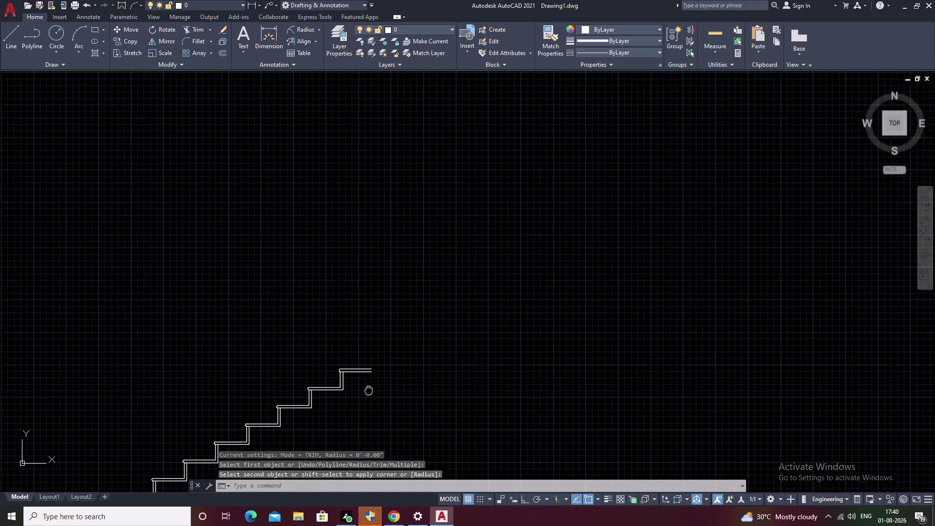
Cancel the unfinished fillet and bring the lower stair steps into view.
middle_drag(375, 376, 389, 348)
key(Escape)
scroll(down, 3)
middle_drag(177, 364, 292, 324)
scroll(up, 3)
scroll(up, 3)
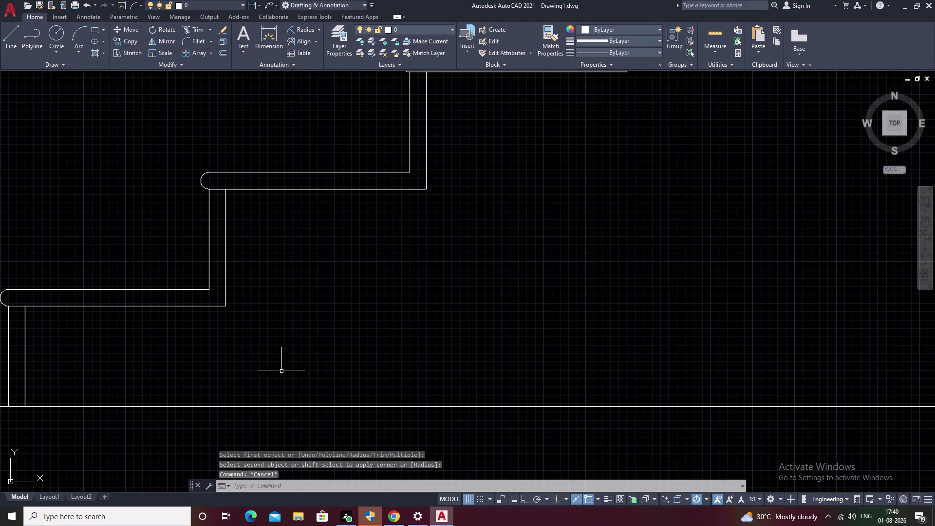
Extend the first step's inner riser line with EXTEND (EX).
text(EX)
key(space)
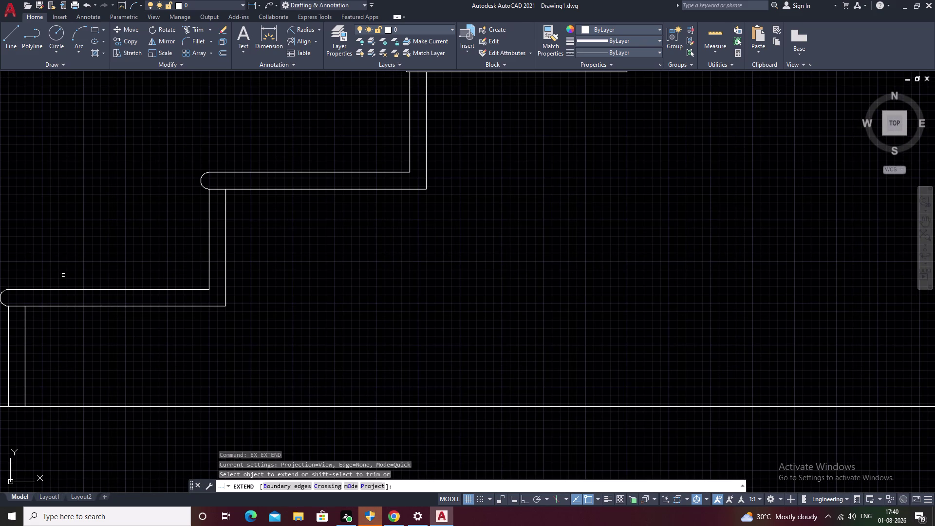
click(207, 252)
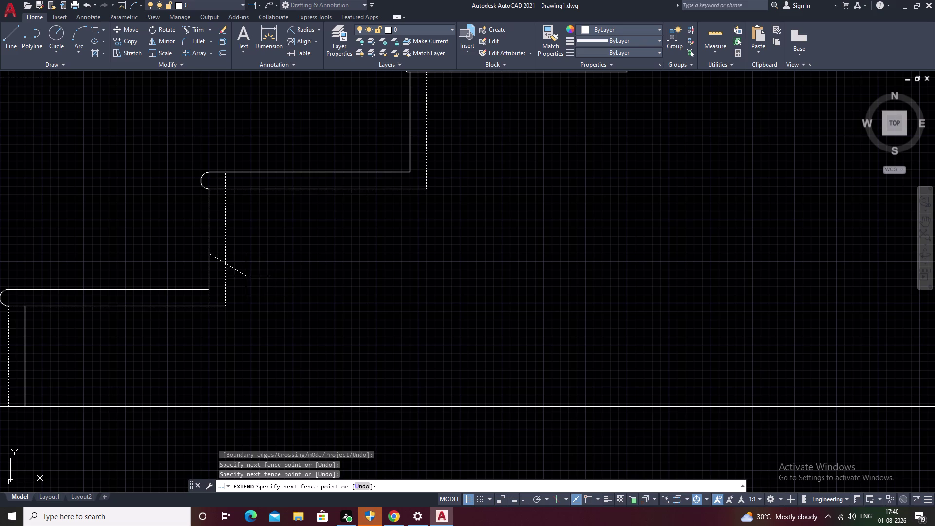
key(Escape)
text(EX)
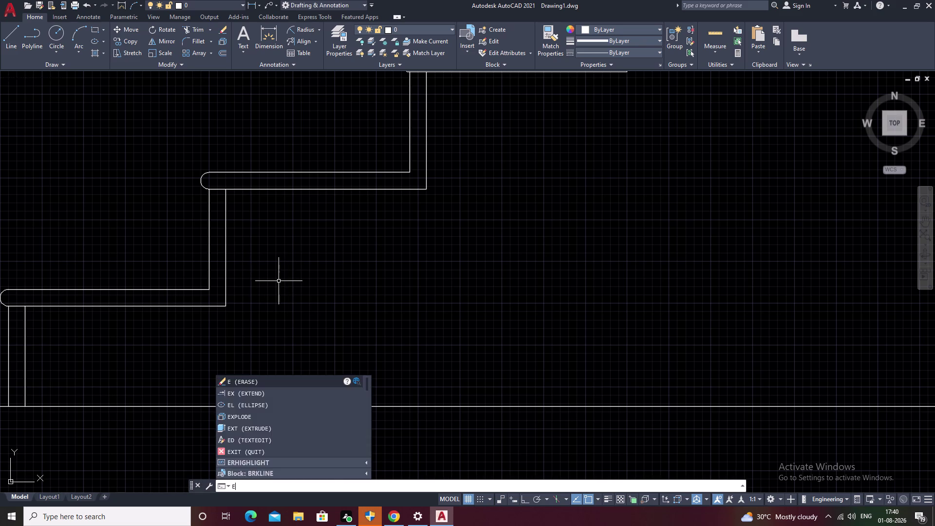
key(space)
click(209, 253)
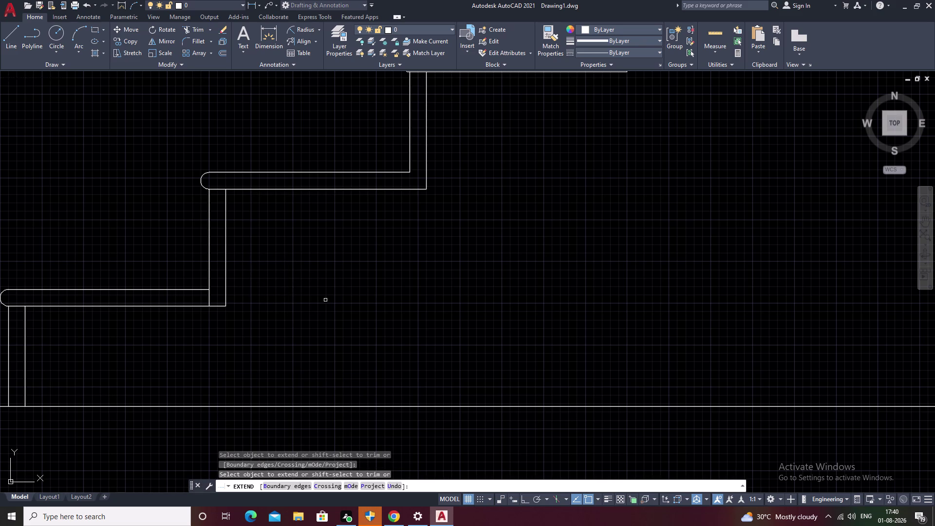
Extend the inner riser and tread lines of the next steps up the flight.
middle_drag(330, 299, 214, 388)
middle_drag(312, 274, 258, 369)
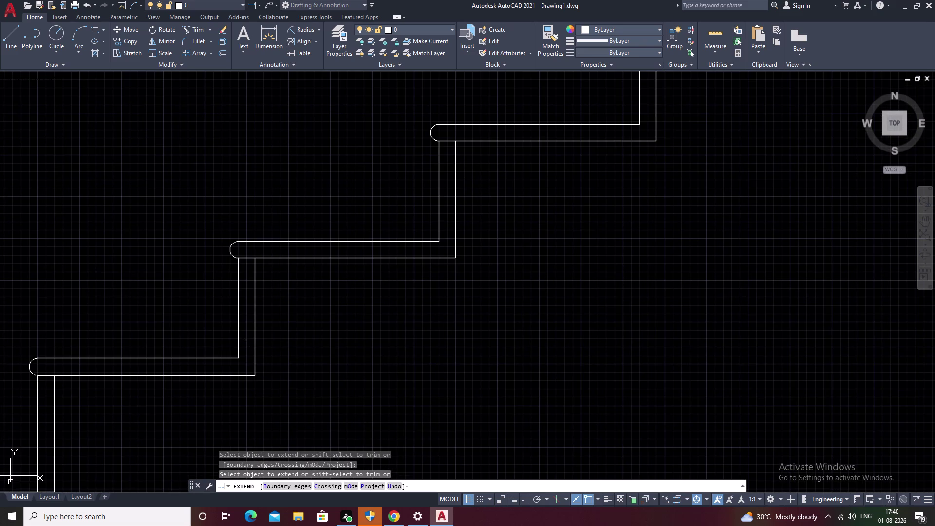
click(238, 342)
middle_drag(370, 330, 292, 403)
click(359, 288)
middle_drag(423, 322, 245, 475)
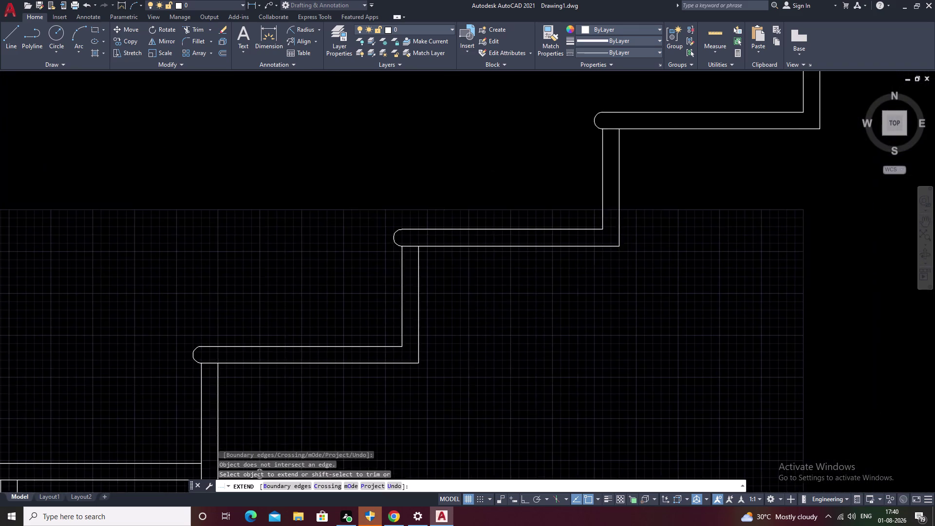
middle_drag(244, 476, 238, 477)
click(376, 336)
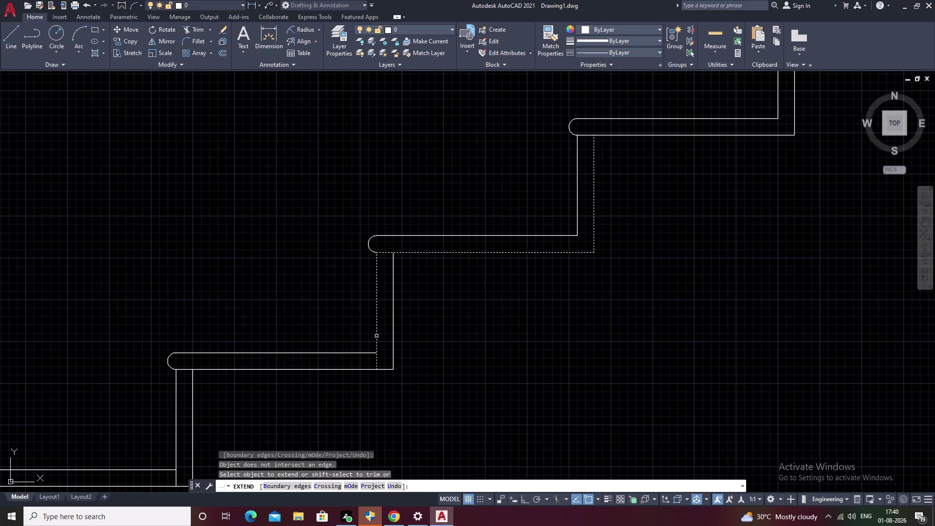
middle_drag(415, 358, 22, 525)
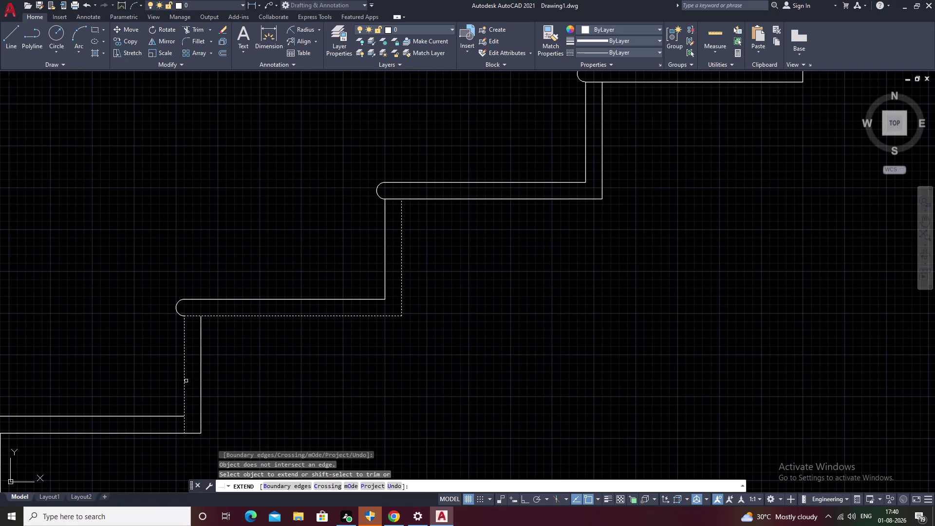
double_click(184, 382)
middle_drag(305, 433, 163, 498)
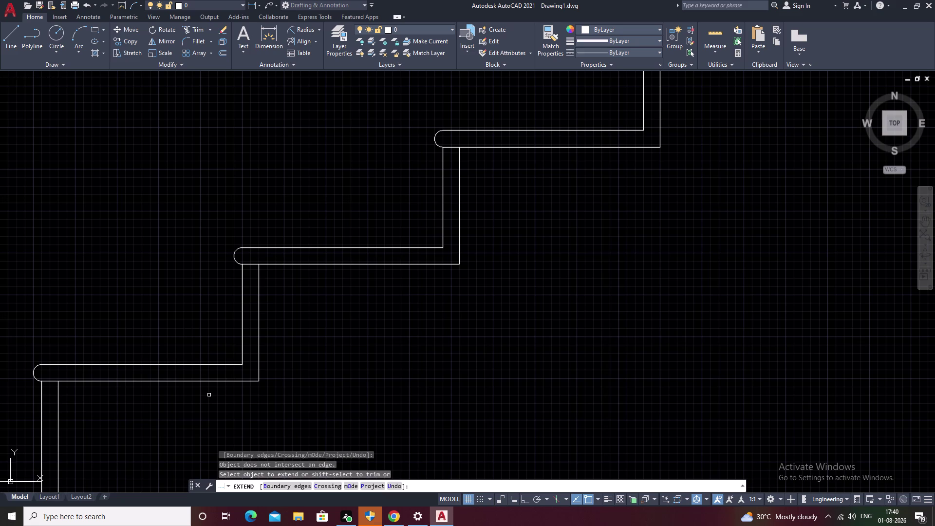
double_click(242, 343)
Extend the remaining inner step lines through to the top step.
middle_drag(284, 377, 121, 481)
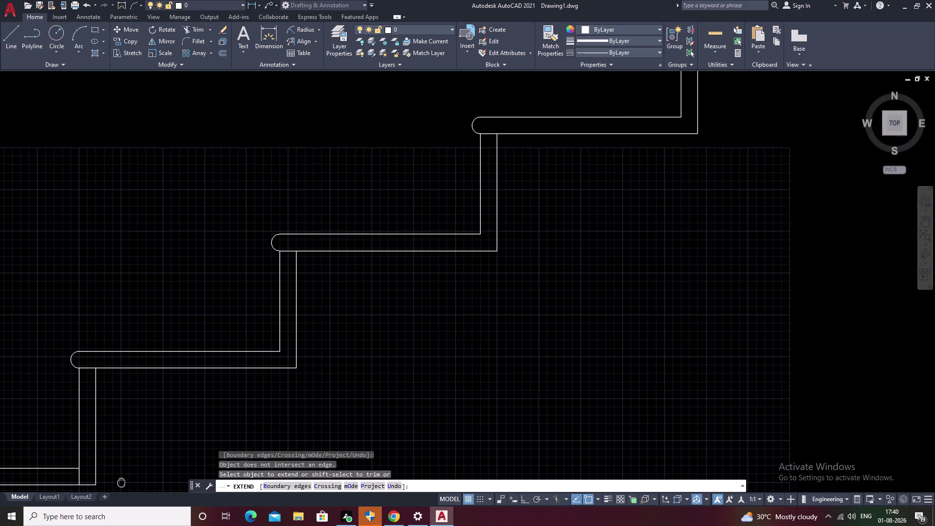
middle_drag(121, 481, 121, 481)
click(280, 320)
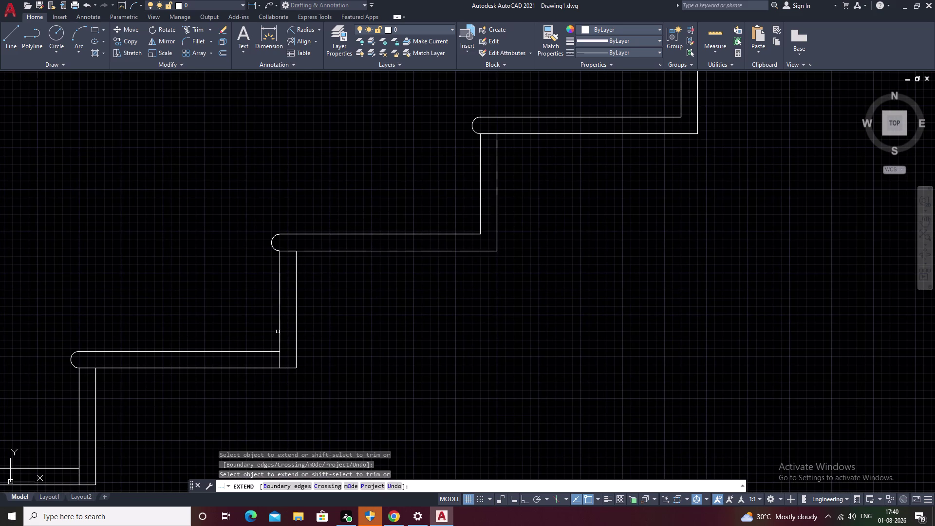
middle_drag(316, 356, 0, 524)
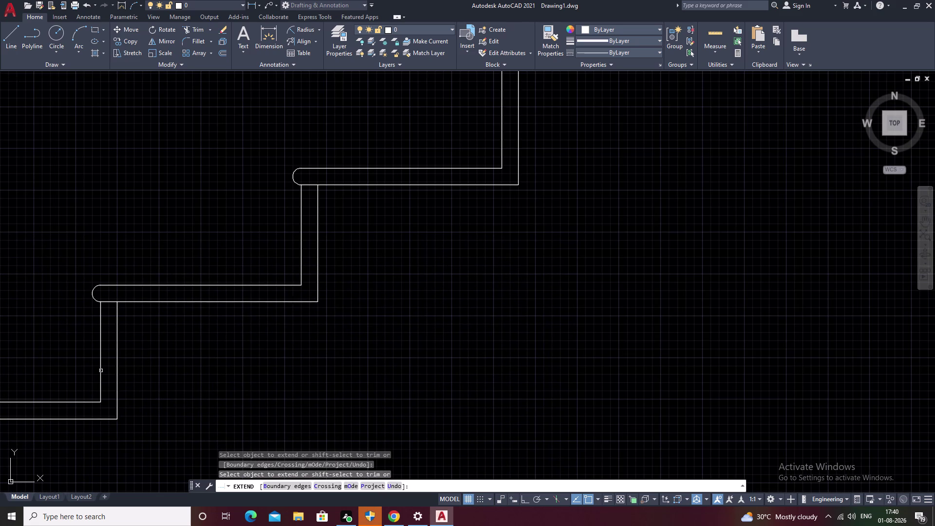
click(99, 373)
middle_drag(274, 407, 190, 448)
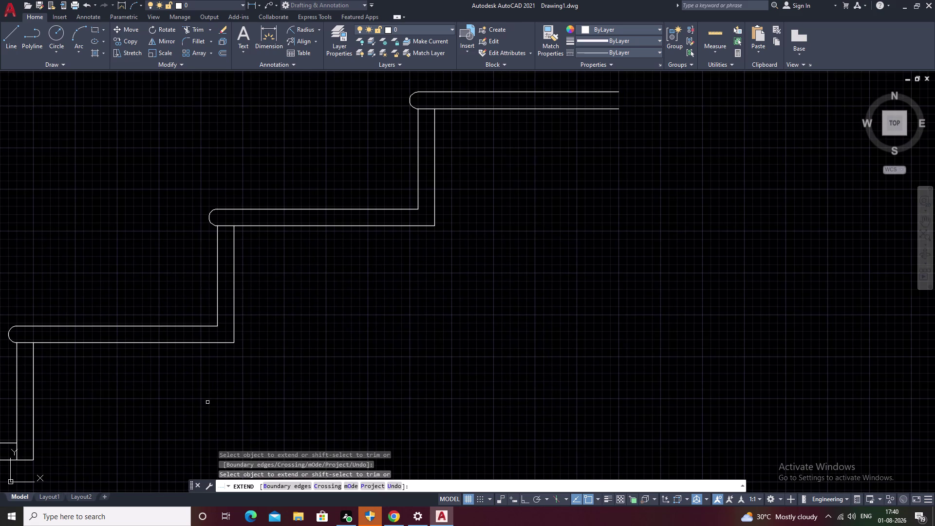
click(217, 308)
middle_drag(268, 374, 152, 457)
scroll(down, 3)
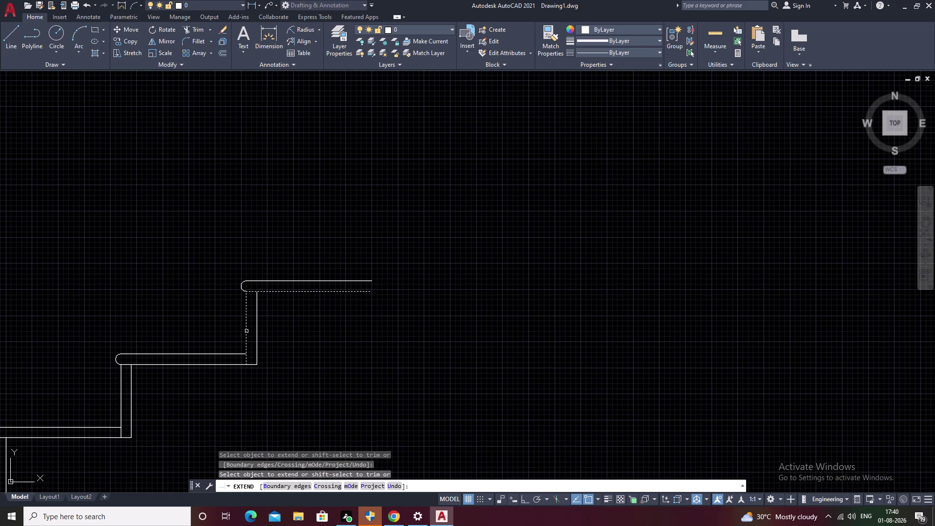
click(247, 331)
middle_drag(287, 375, 278, 383)
scroll(down, 3)
scroll(down, 3)
middle_drag(278, 384, 187, 416)
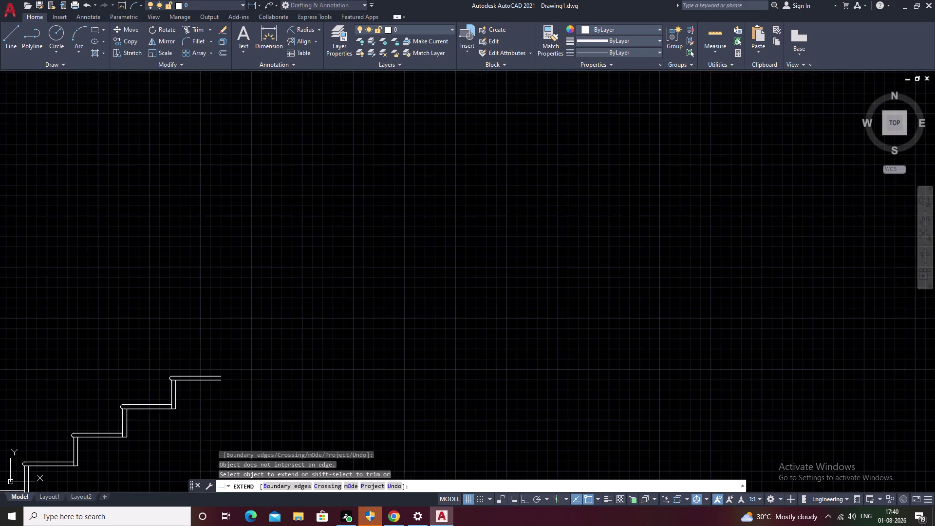
scroll(down, 3)
Pan and zoom to bring the whole stair plan into view.
scroll(down, 3)
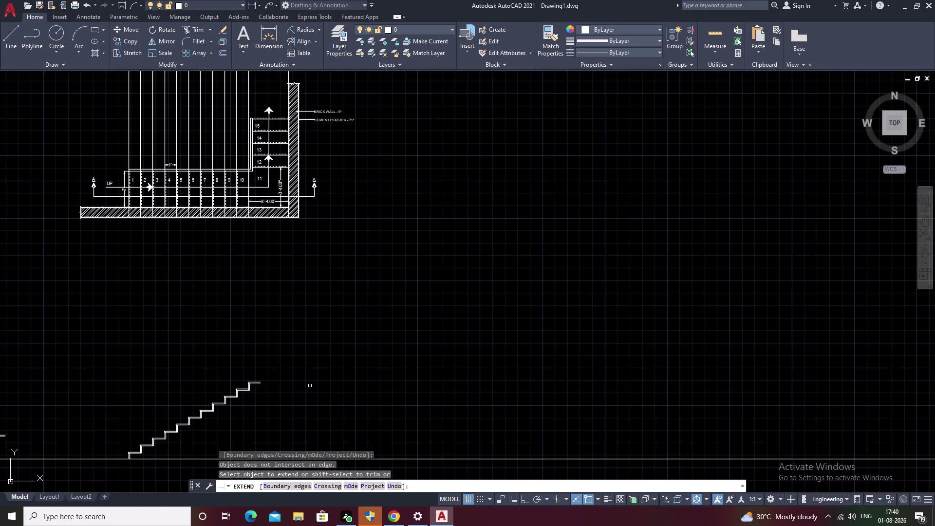
middle_drag(297, 387, 222, 410)
scroll(up, 3)
middle_drag(150, 369, 235, 420)
scroll(down, 3)
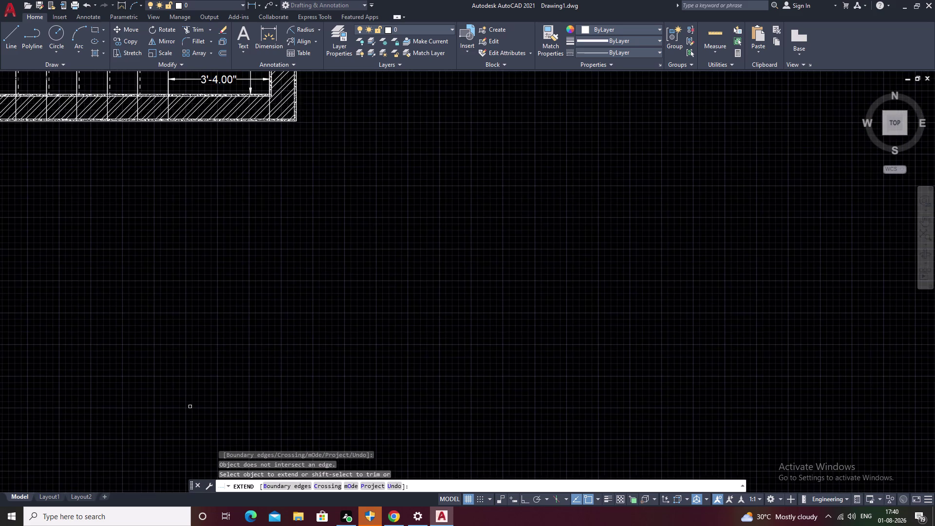
scroll(down, 3)
middle_drag(184, 359, 178, 426)
scroll(up, 3)
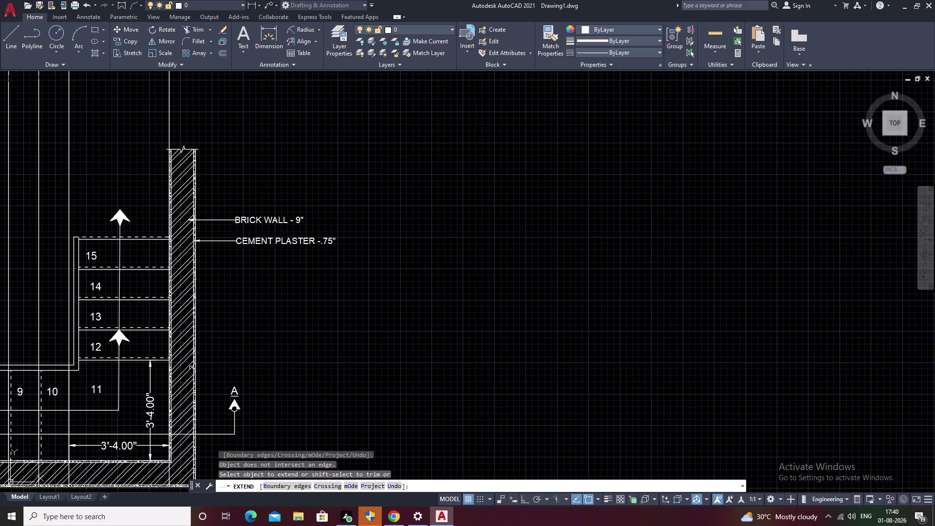
middle_drag(320, 395, 375, 387)
scroll(down, 3)
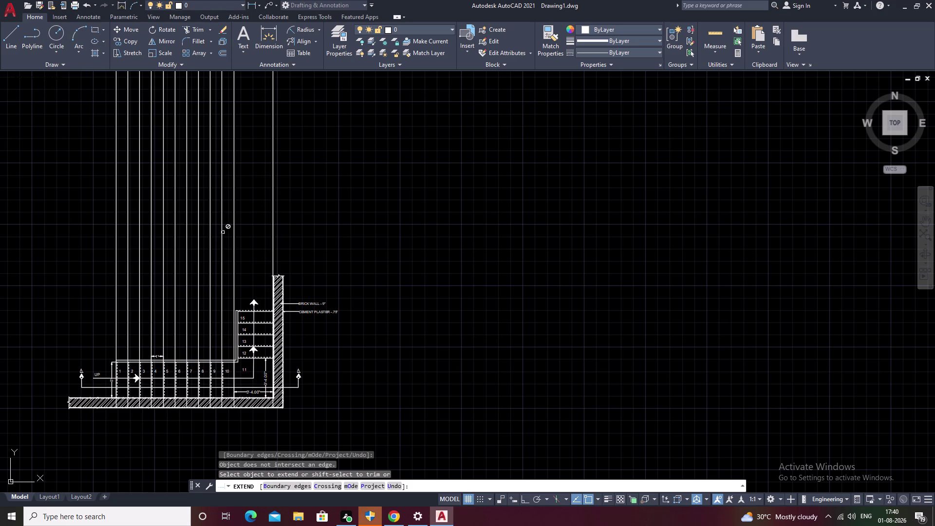
Erase the ten overlong vertical lines above the lower flight's treads.
drag(223, 232, 94, 231)
key(Escape)
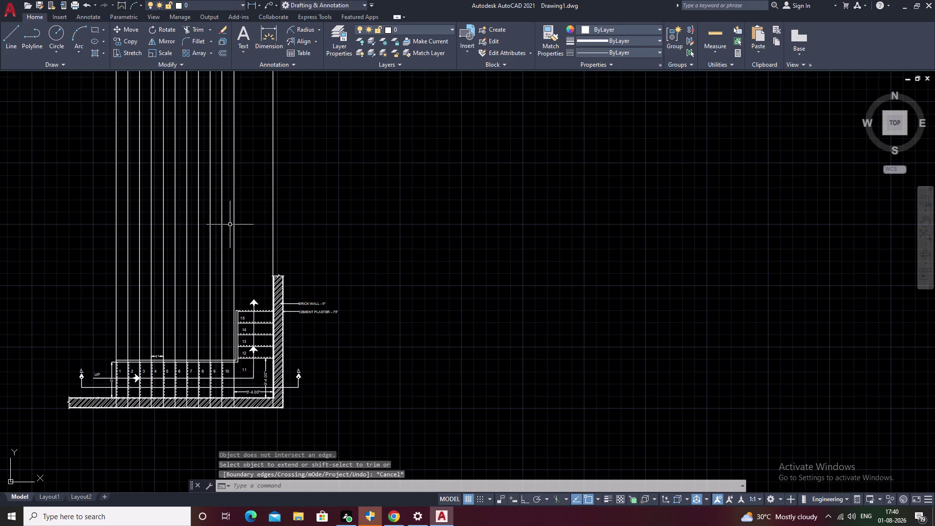
drag(226, 226, 28, 220)
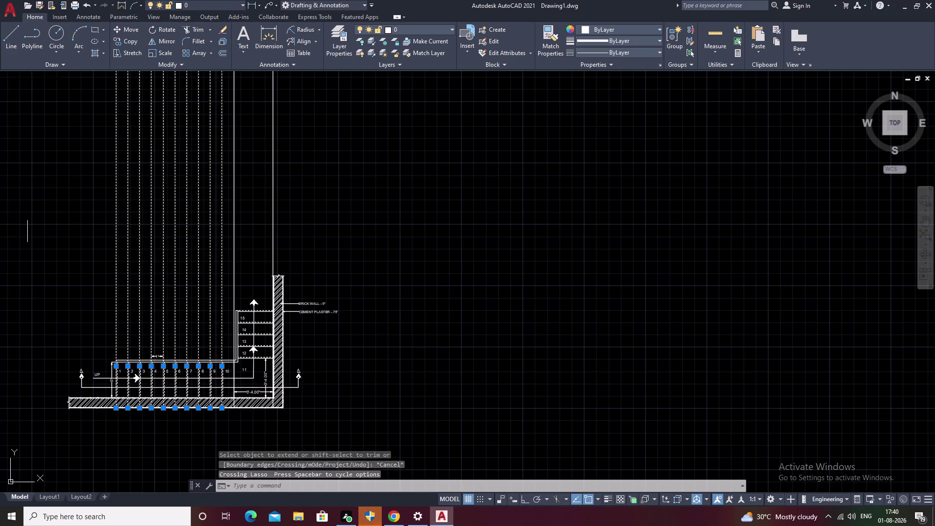
text(E)
key(space)
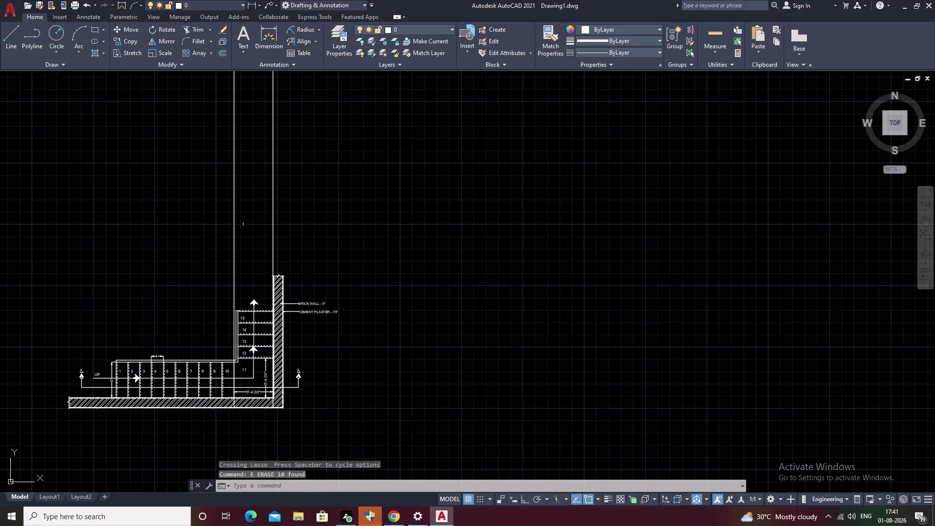
text(EX)
key(space)
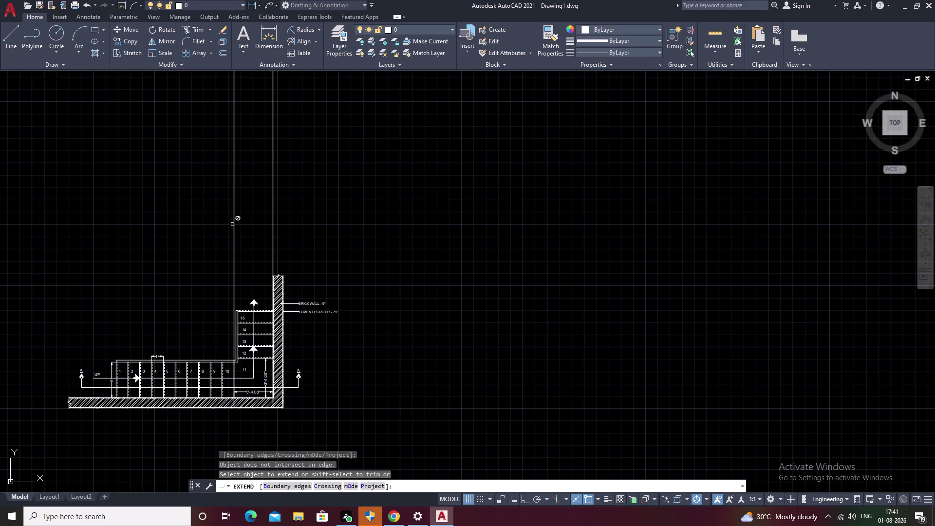
Extend the vertical line from the plan down to the floor of the section.
middle_drag(224, 273, 225, 263)
middle_drag(224, 262, 250, 119)
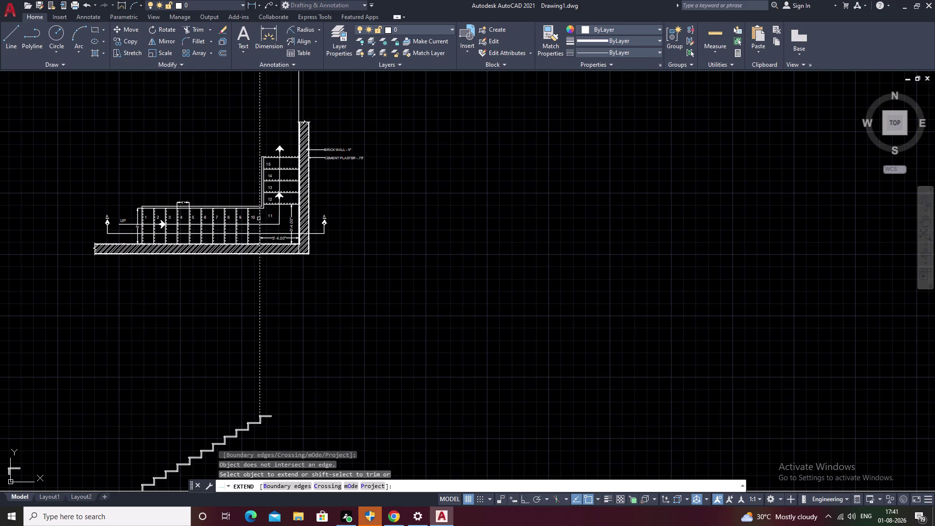
click(258, 219)
key(Escape)
key(space)
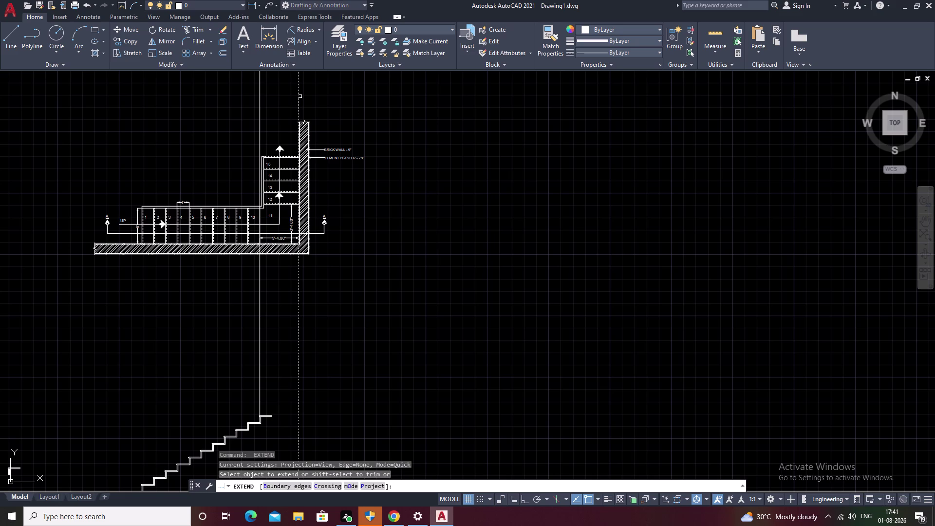
click(300, 96)
key(Escape)
Extend the topmost landing line to the tall vertical line, then end the command.
middle_drag(401, 377, 414, 275)
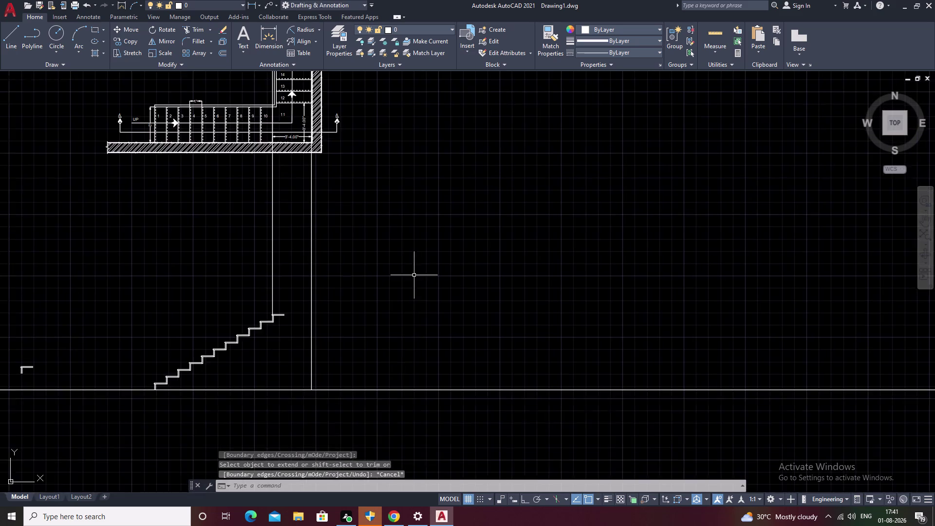
scroll(up, 3)
scroll(up, 3)
text(E)
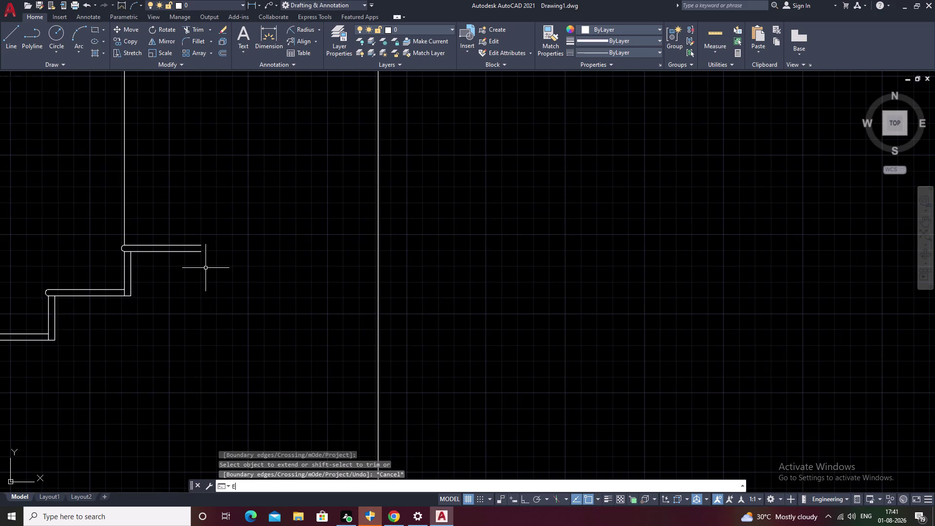
text(X)
key(space)
click(195, 245)
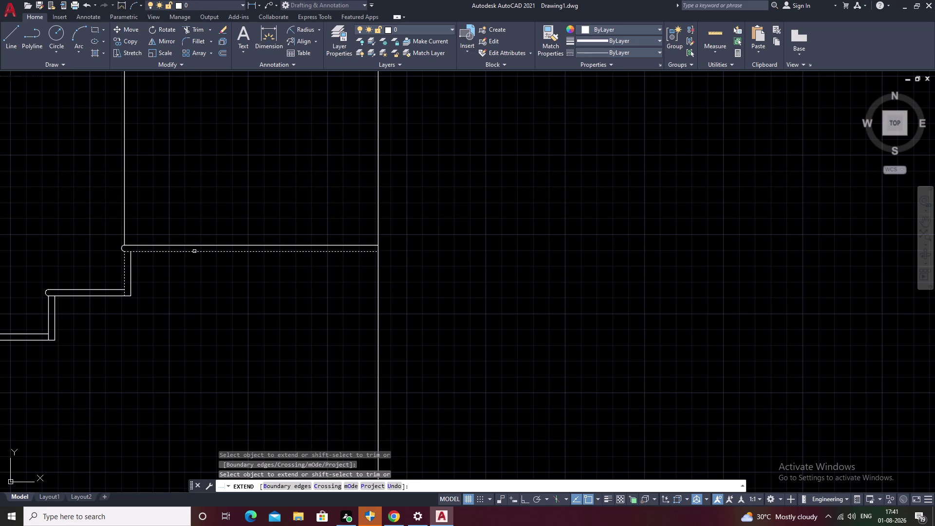
click(196, 252)
key(Escape)
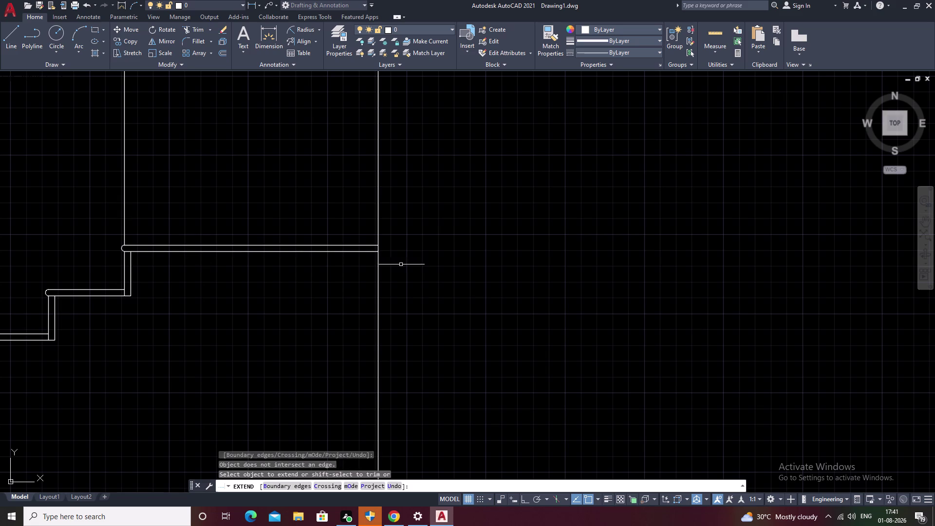
middle_drag(460, 221, 479, 283)
scroll(up, 3)
scroll(down, 3)
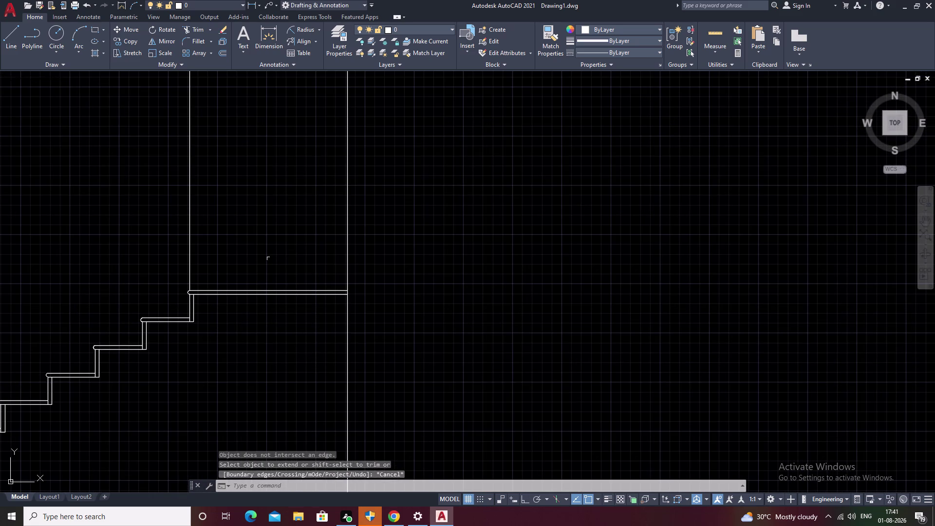
key(Escape)
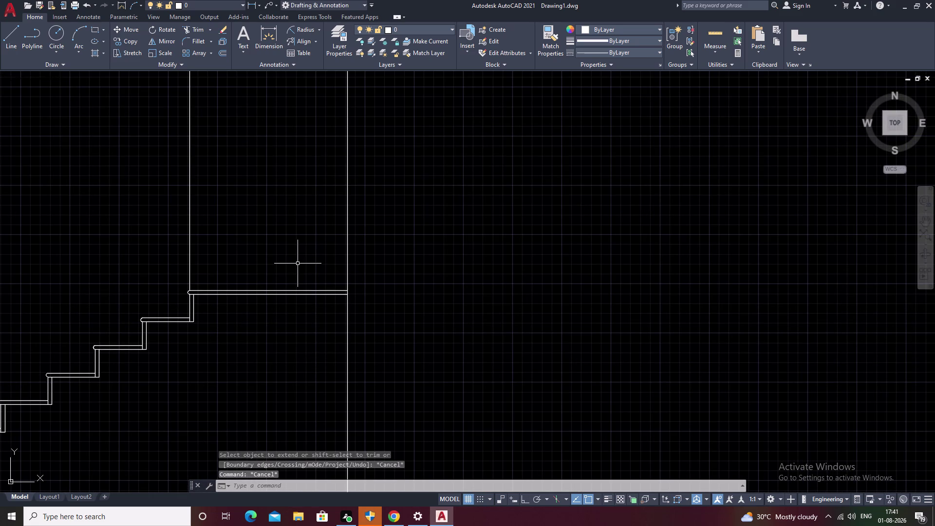
Try a 7-unit offset of the landing's top line, then cancel and undo.
text(O)
key(space)
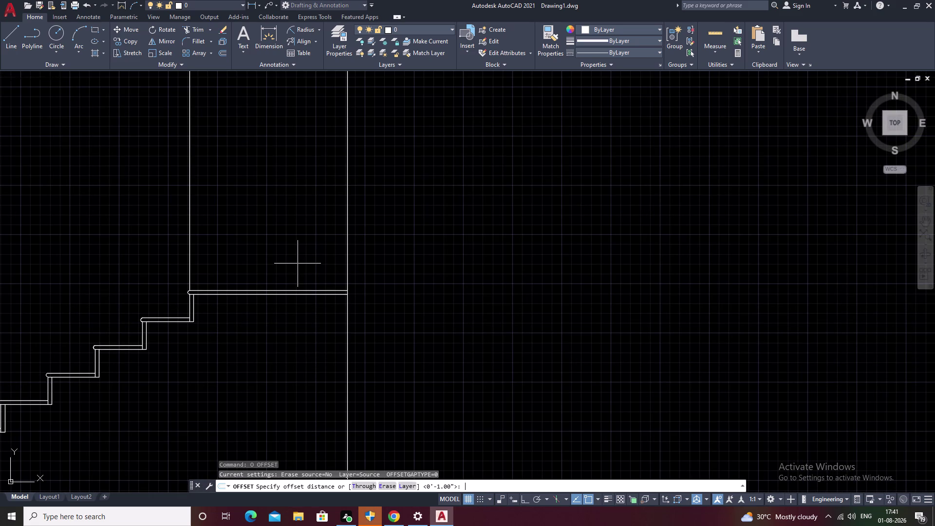
key(7)
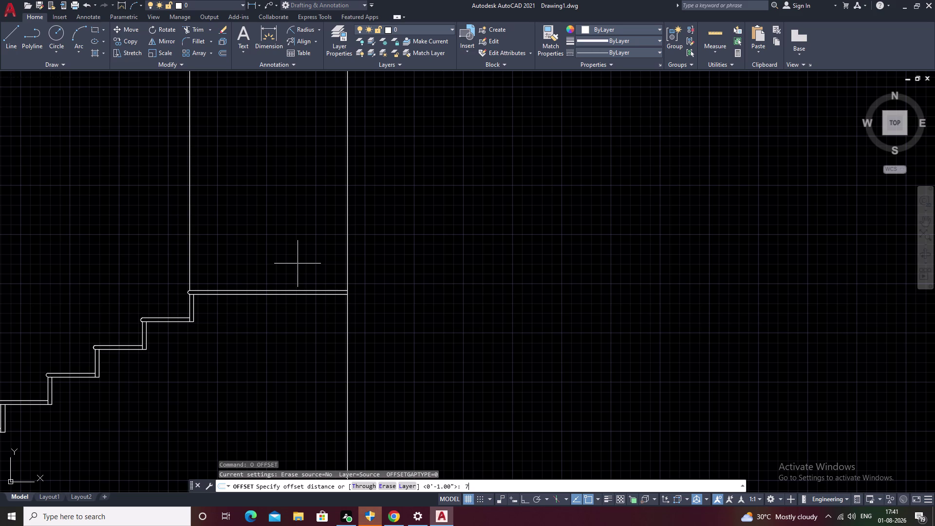
key(space)
scroll(up, 3)
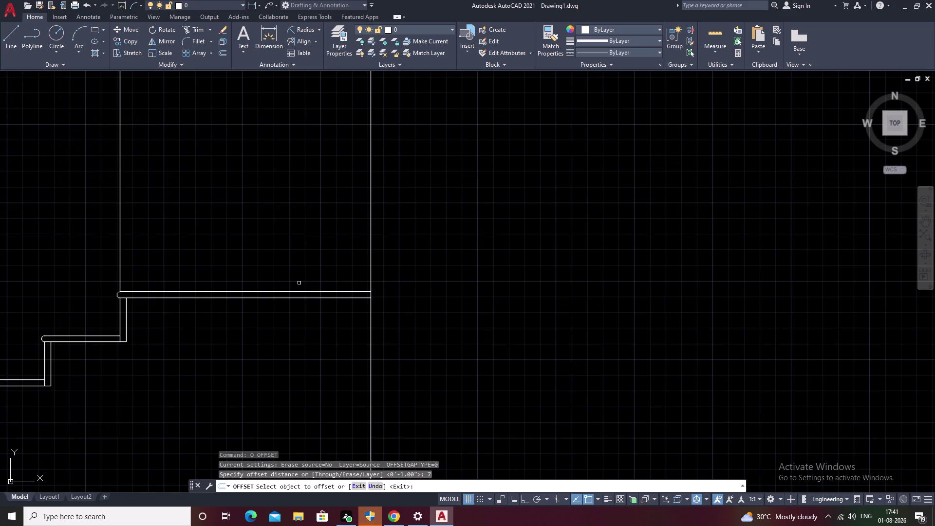
click(299, 292)
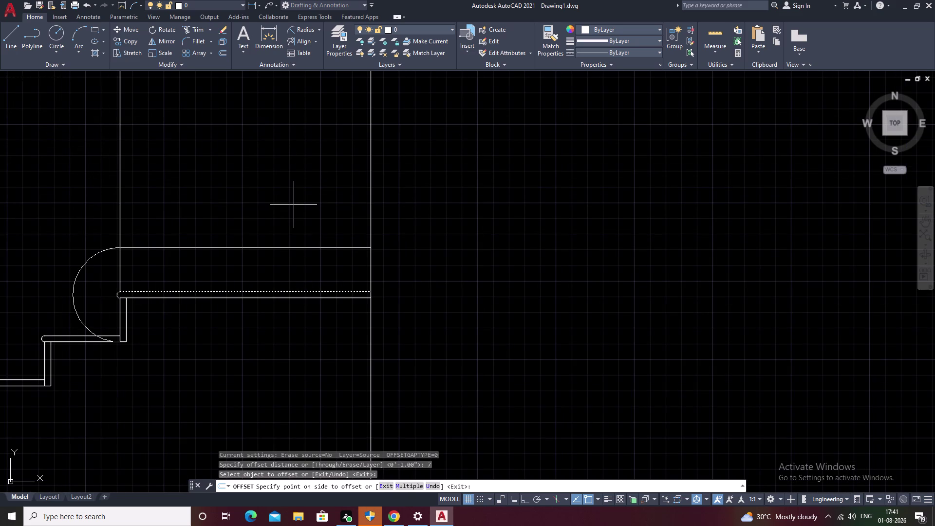
key(Escape)
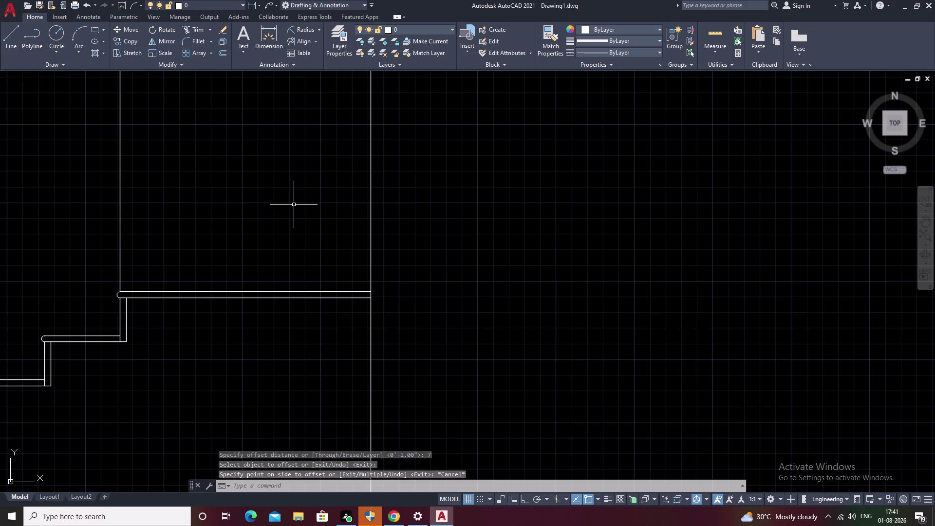
text(U)
key(space)
key(Escape)
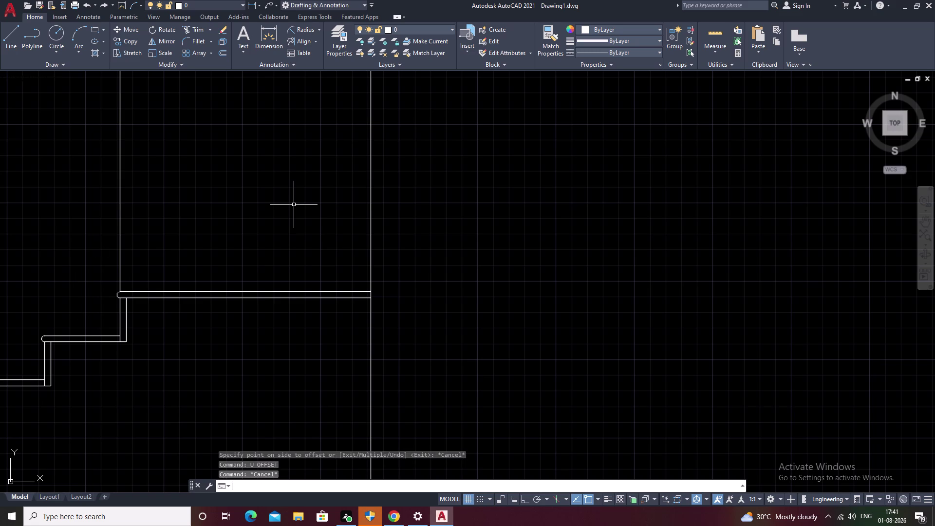
Retry the 7-unit offset on the landing's top line and cancel it.
text(O)
key(space)
text(7)
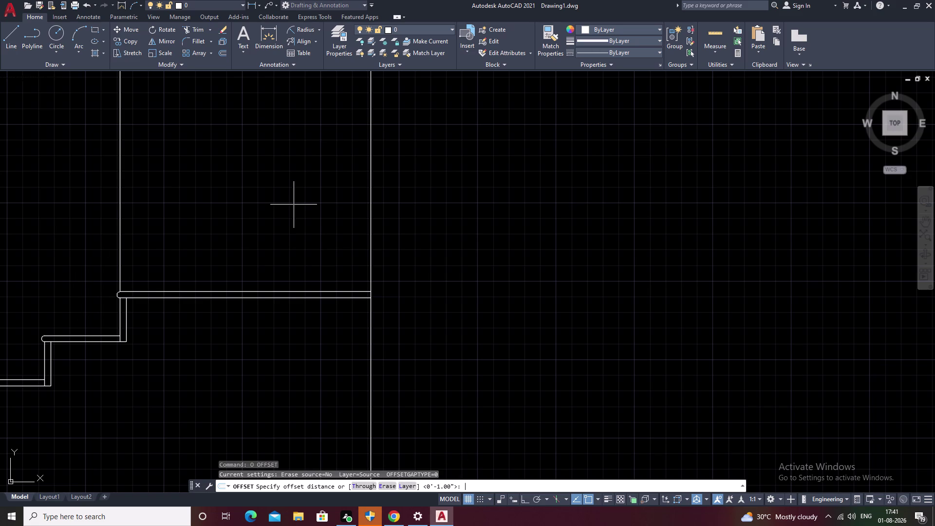
key(space)
click(259, 291)
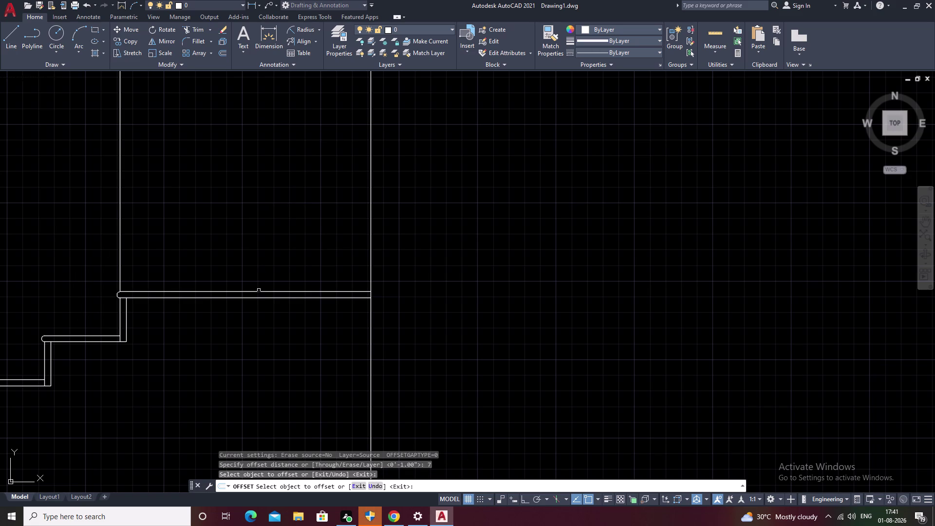
click(262, 292)
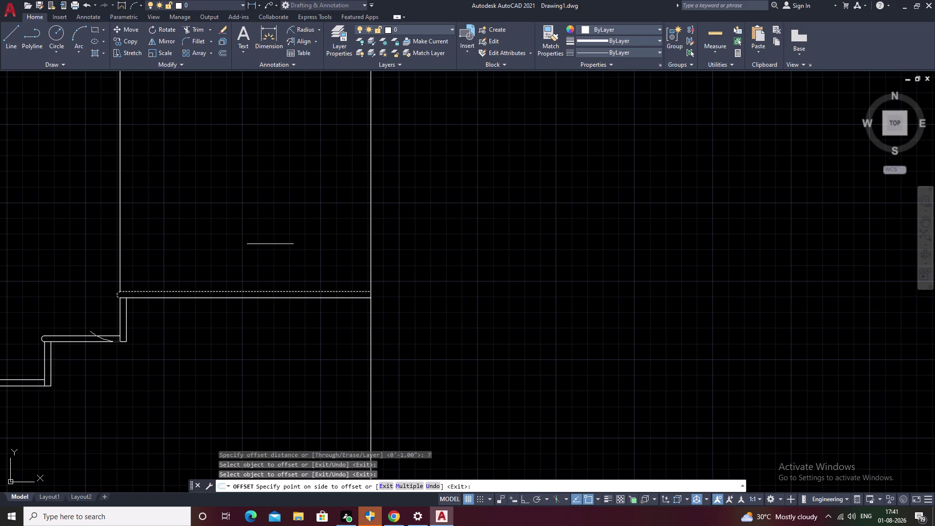
key(Escape)
Erase the unwanted line near the landing's rounded end.
scroll(up, 3)
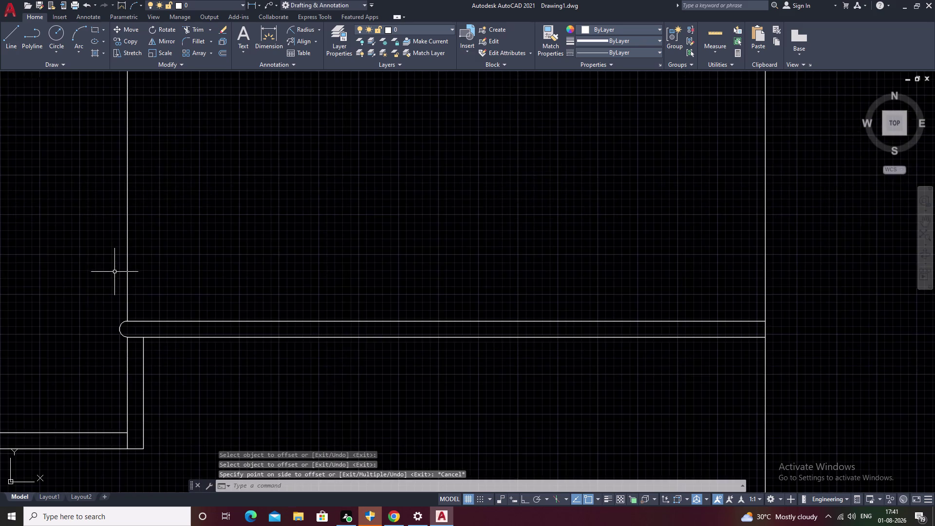
middle_drag(121, 273, 219, 287)
scroll(up, 3)
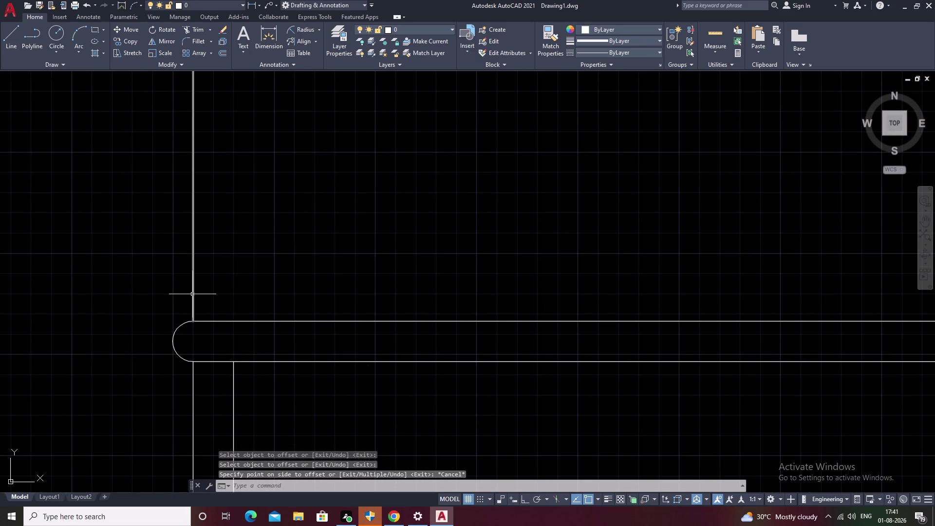
click(192, 294)
key(Escape)
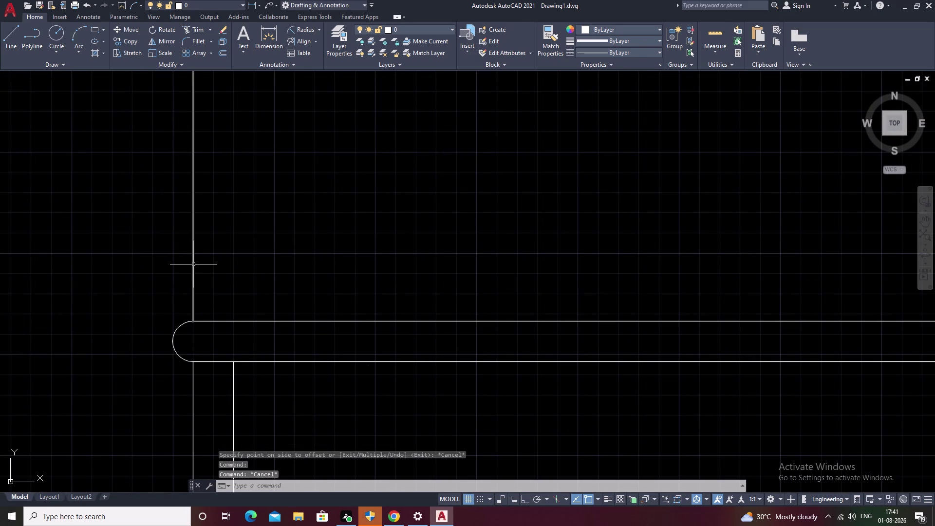
click(193, 264)
text(E)
key(space)
scroll(down, 3)
middle_drag(373, 278, 162, 350)
scroll(down, 3)
middle_drag(560, 316, 365, 404)
scroll(down, 3)
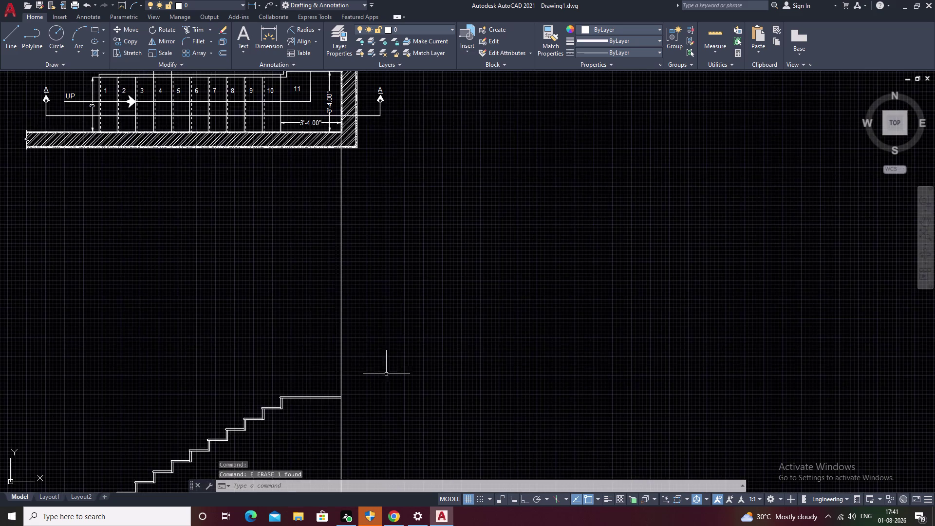
Draw a vertical construction line (XL) through the plan's inner wall face.
middle_drag(398, 321, 377, 373)
scroll(up, 3)
scroll(up, 3)
middle_drag(338, 194, 329, 434)
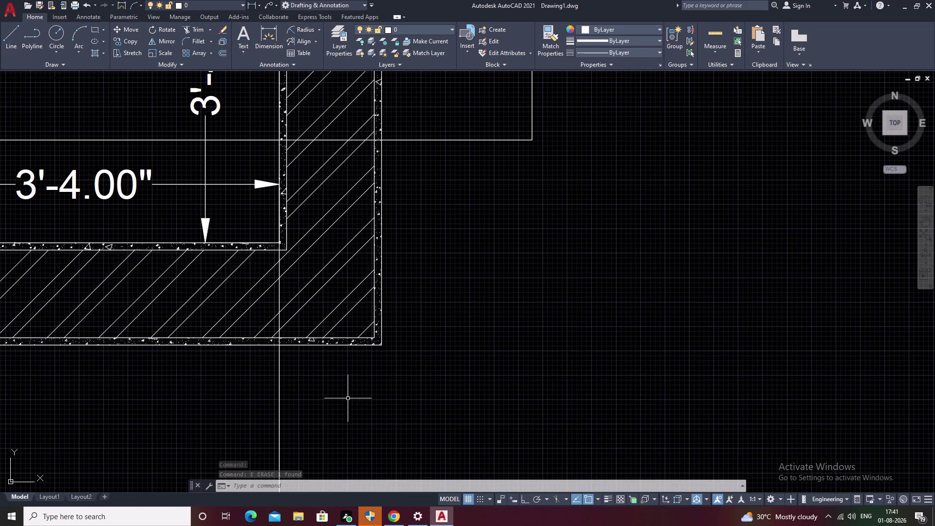
text(XL)
key(space)
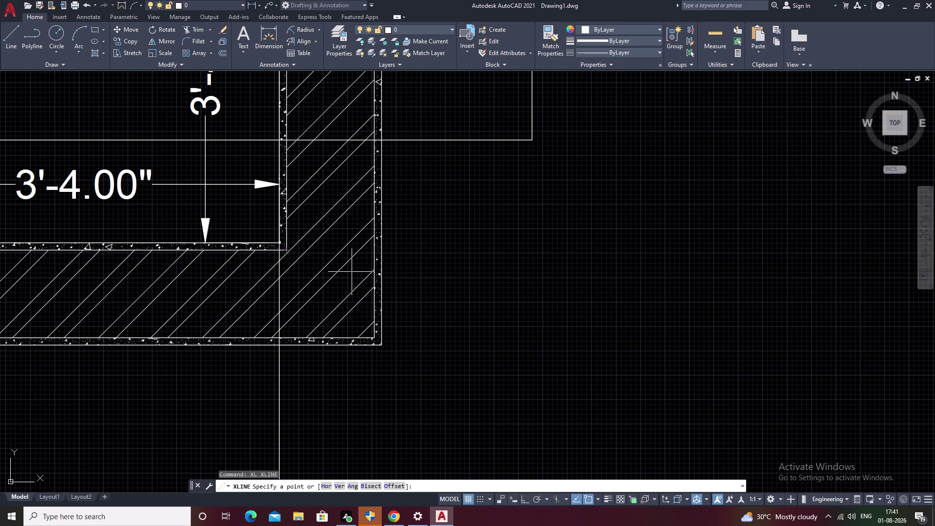
text(V)
key(space)
scroll(up, 3)
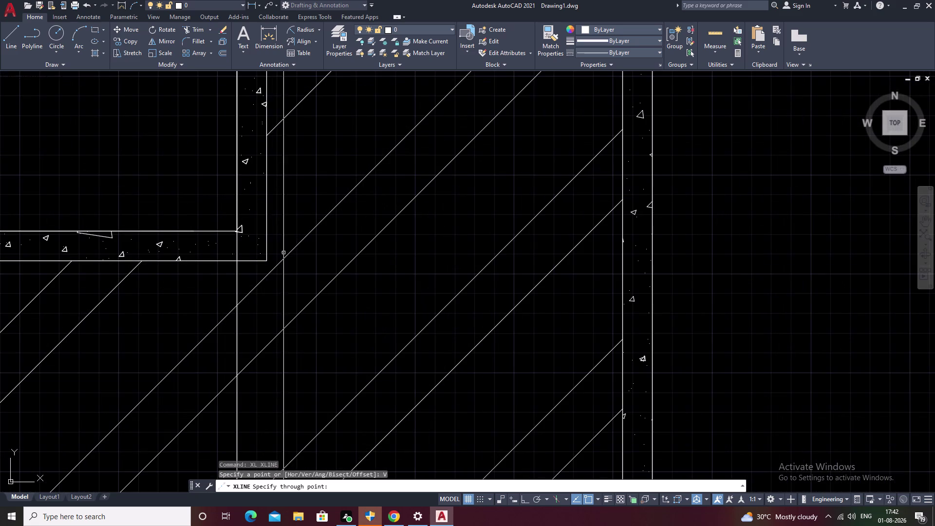
click(266, 258)
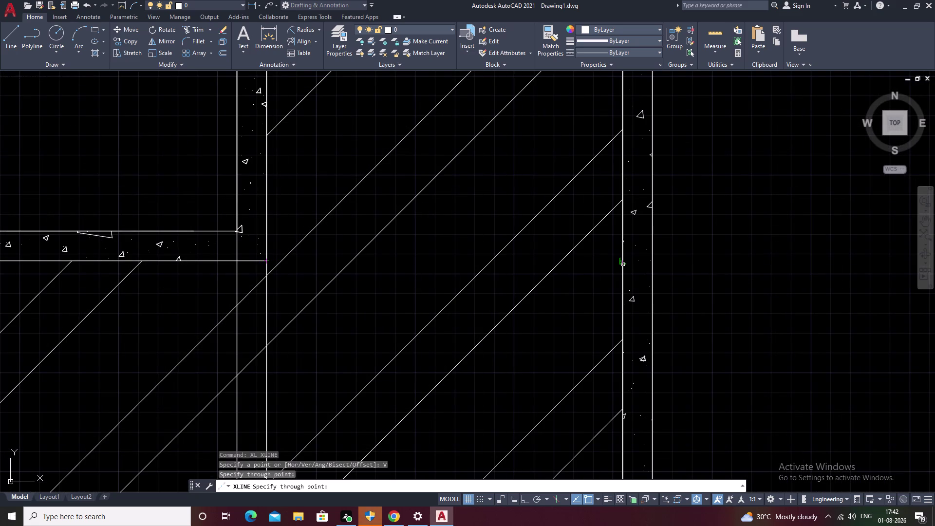
Add a vertical construction line through the plan's outer wall corner.
middle_drag(632, 338, 584, 150)
scroll(down, 3)
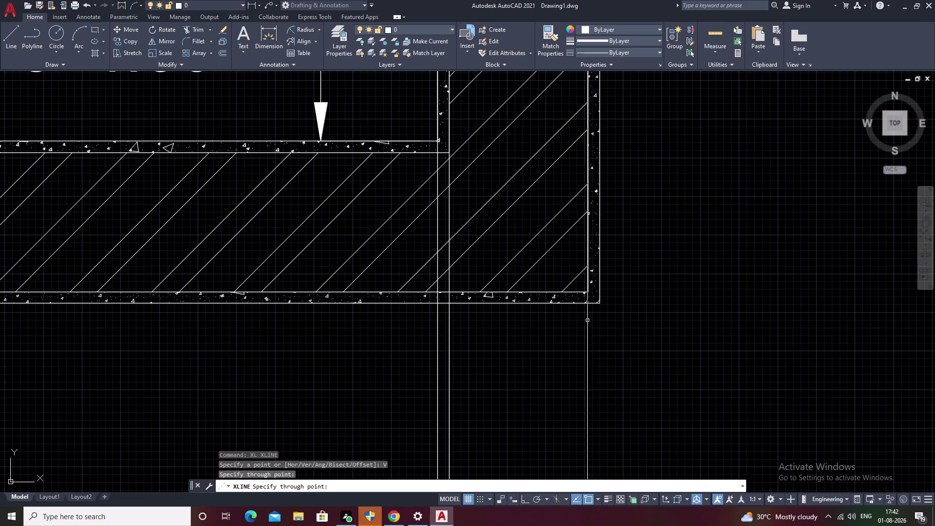
scroll(up, 3)
click(582, 226)
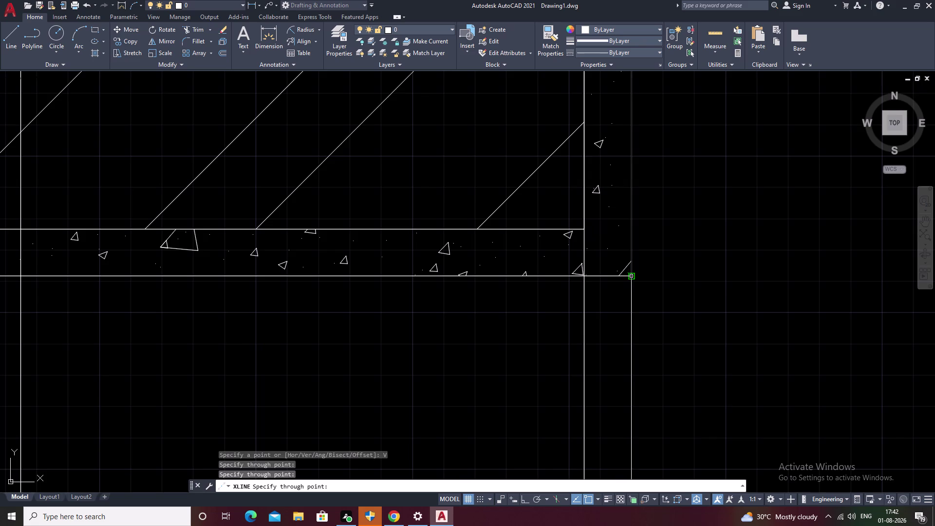
click(631, 276)
scroll(down, 3)
key(Escape)
Pan down to where the new construction lines meet the landing end.
scroll(down, 3)
middle_drag(711, 355, 658, 185)
scroll(down, 3)
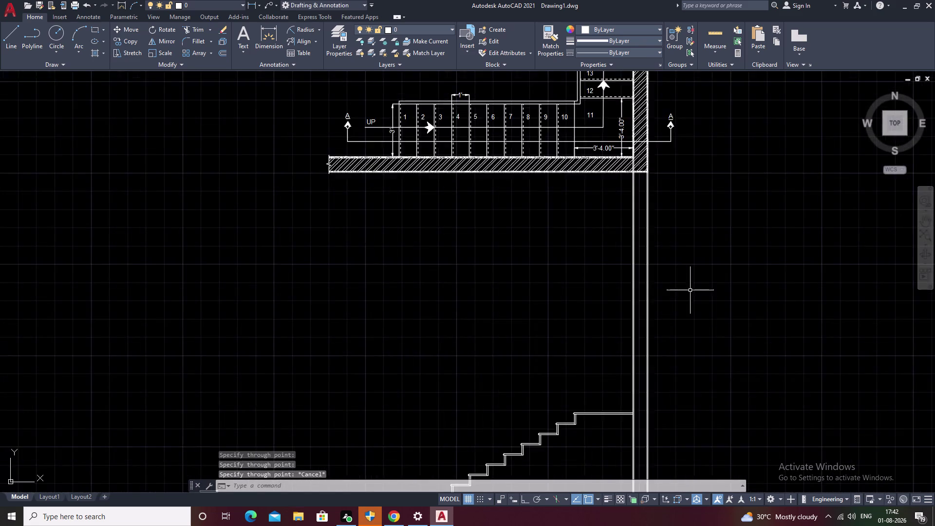
scroll(down, 3)
middle_drag(686, 308, 538, 270)
scroll(up, 3)
middle_drag(447, 209, 417, 382)
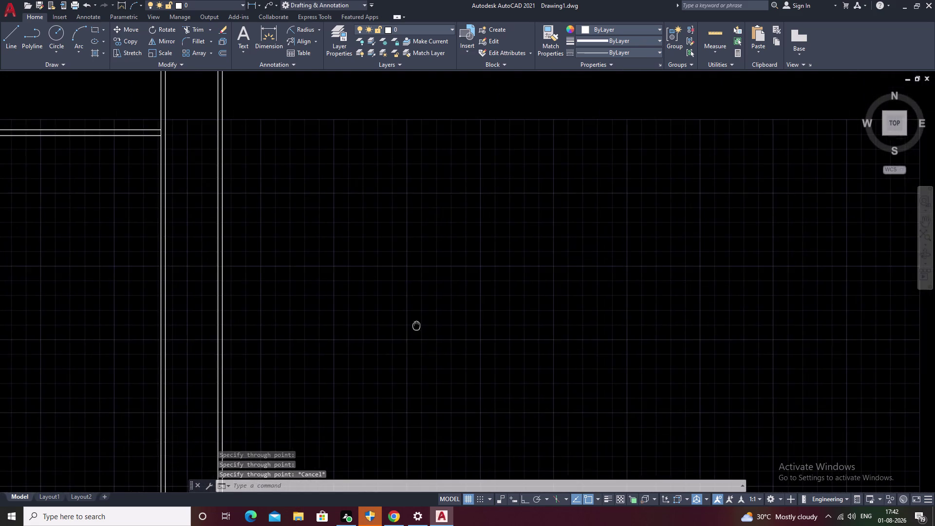
middle_drag(417, 382, 423, 387)
middle_drag(289, 257, 479, 305)
scroll(up, 3)
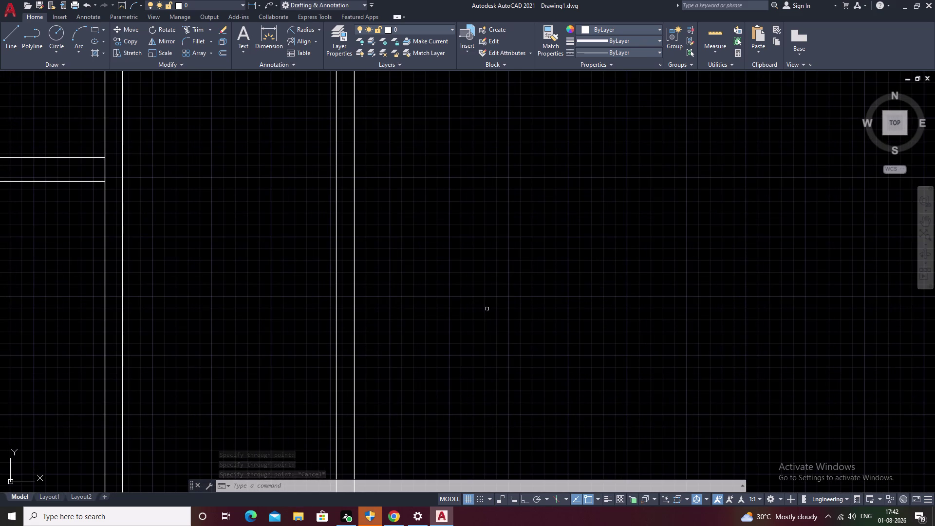
middle_drag(484, 300, 489, 324)
middle_drag(133, 209, 216, 239)
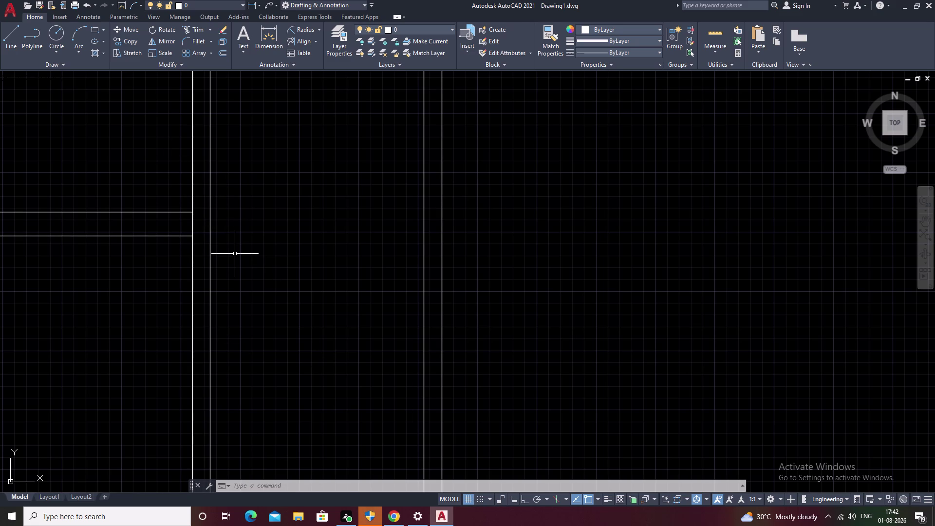
Start a line at the landing's lower edge and draw 6-unit segments.
text(L)
key(space)
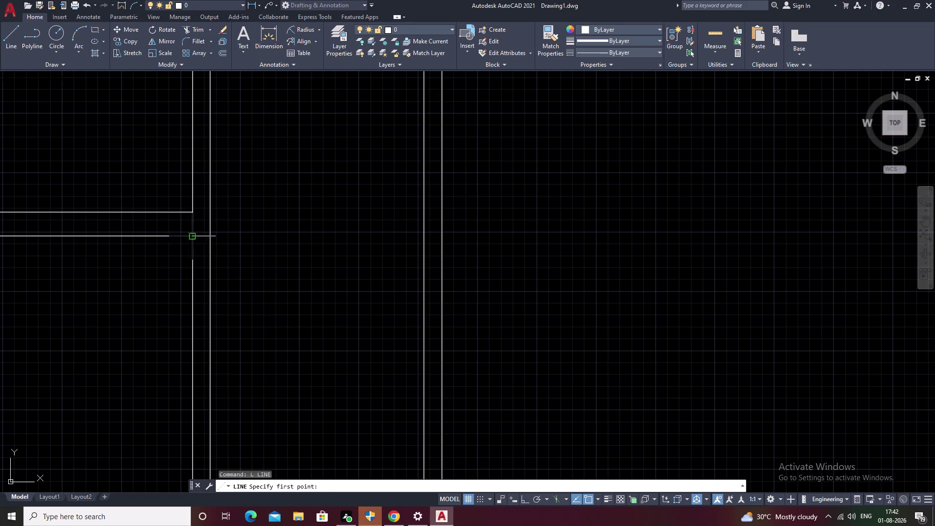
click(192, 234)
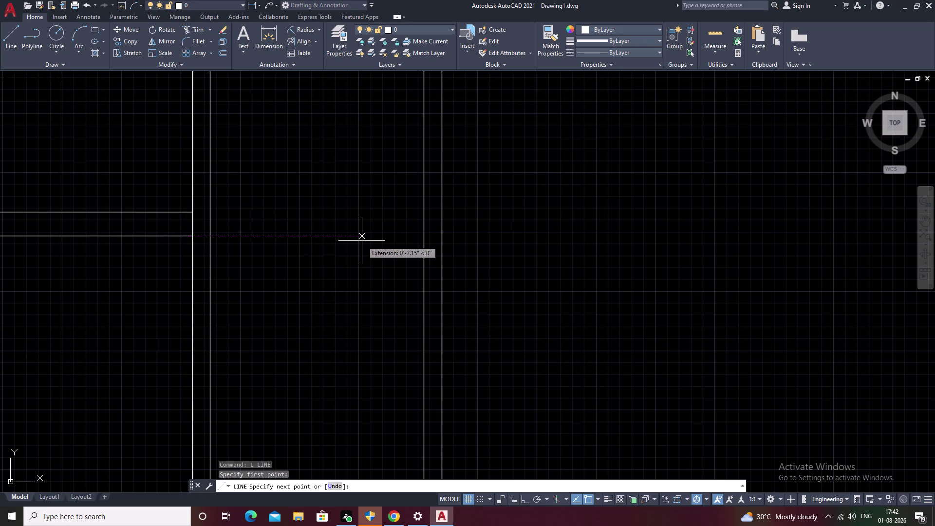
key(6)
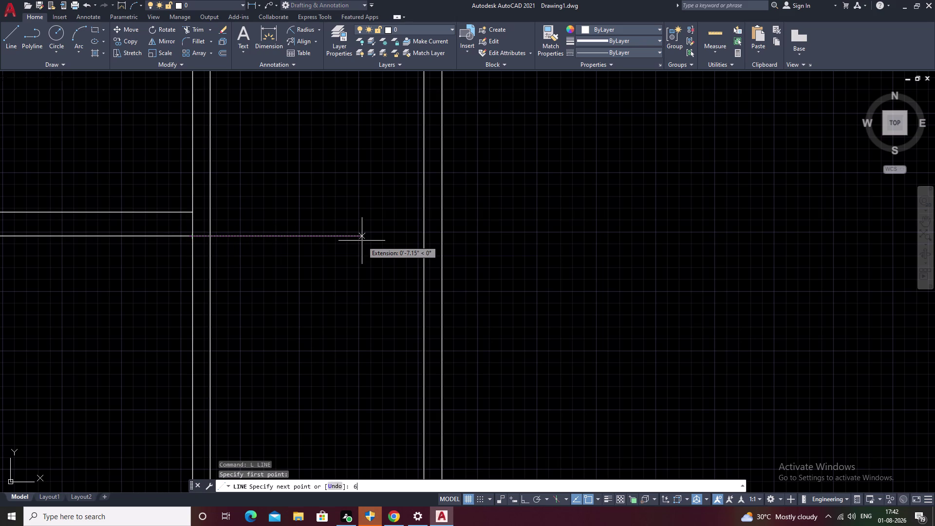
key(space)
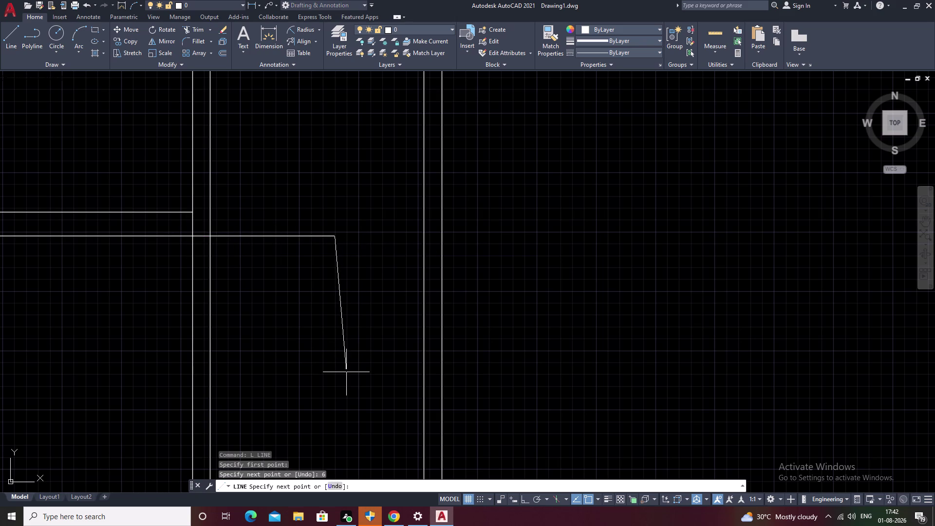
text(6)
key(space)
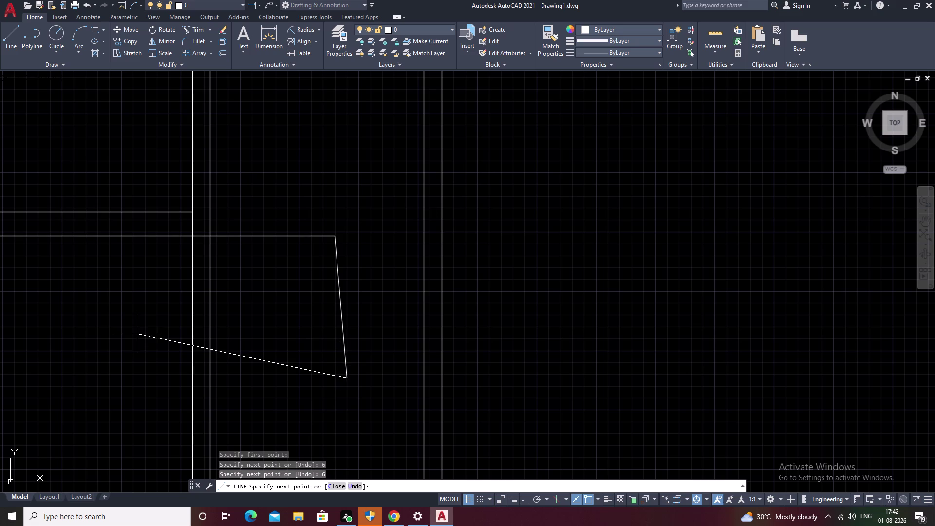
Undo the slanted segment, enable ortho, and finish the box with 6-unit sides.
key(ctrl+z)
key(F8)
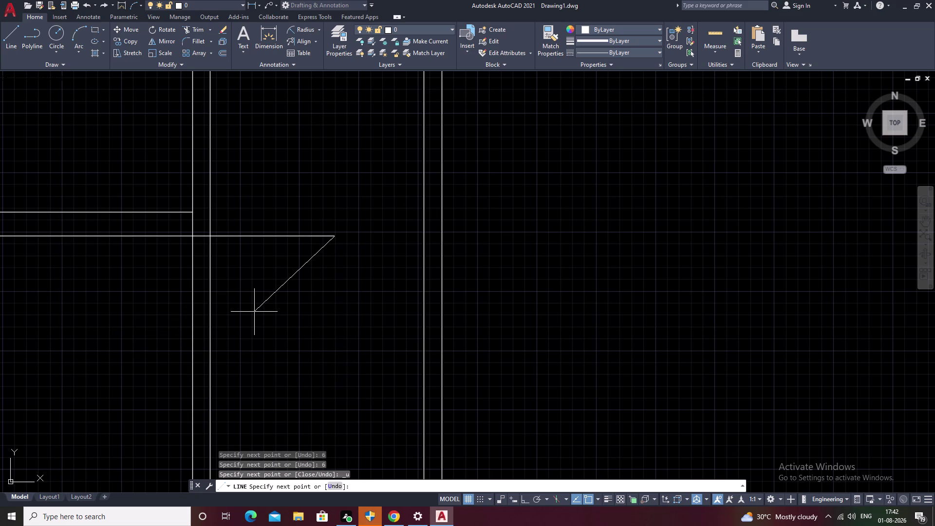
text(6)
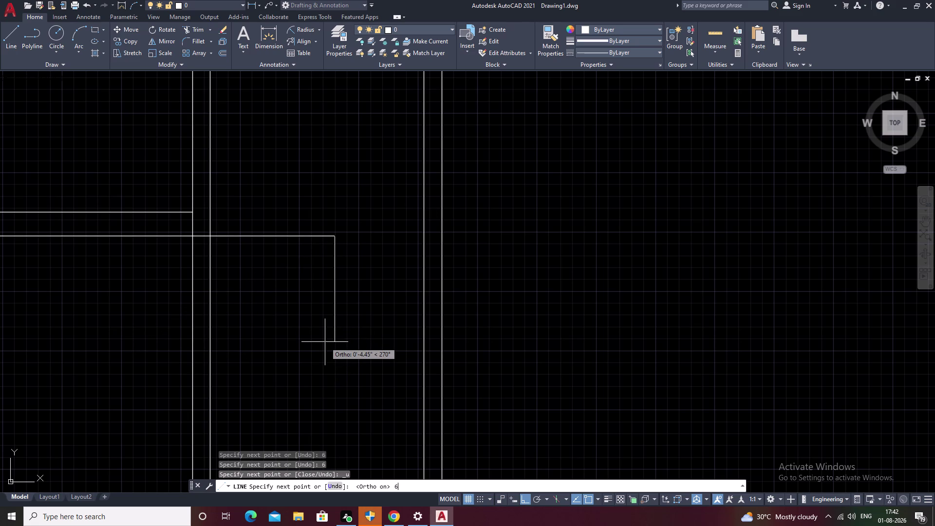
key(space)
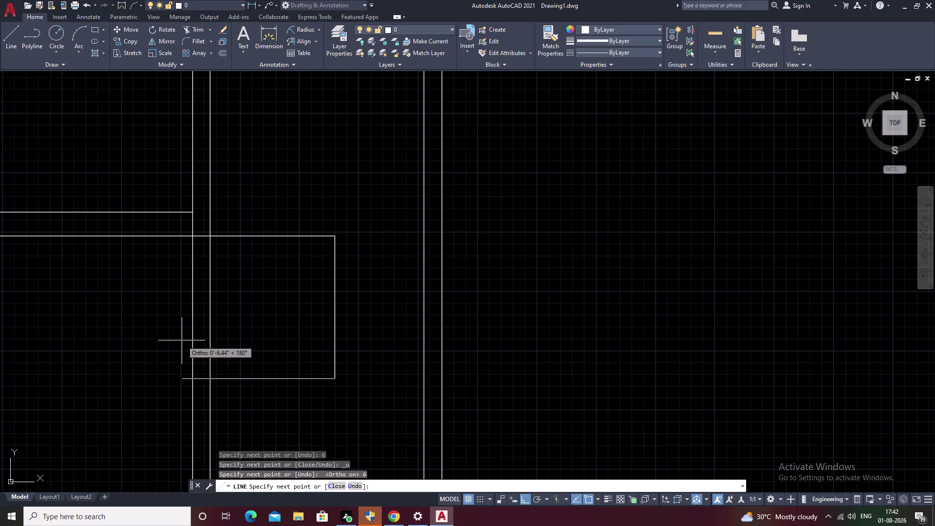
key(6)
key(space)
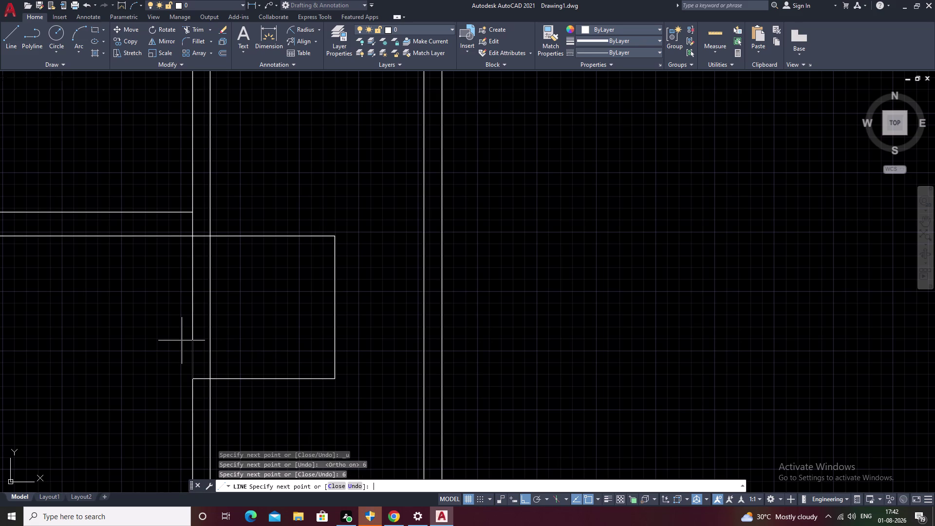
key(Escape)
scroll(down, 3)
middle_drag(255, 340, 295, 397)
scroll(up, 3)
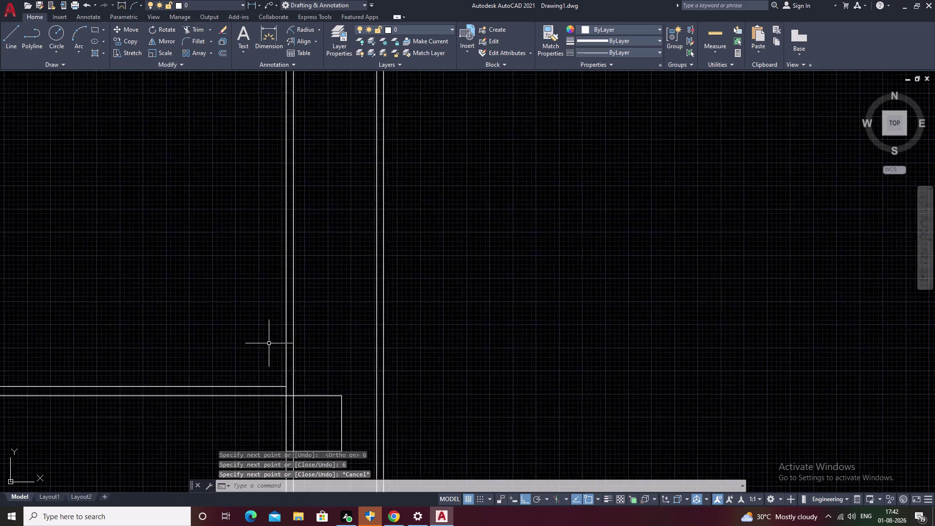
middle_drag(269, 354, 406, 390)
Start an offset with a 7-inch distance, then cancel it.
text(O)
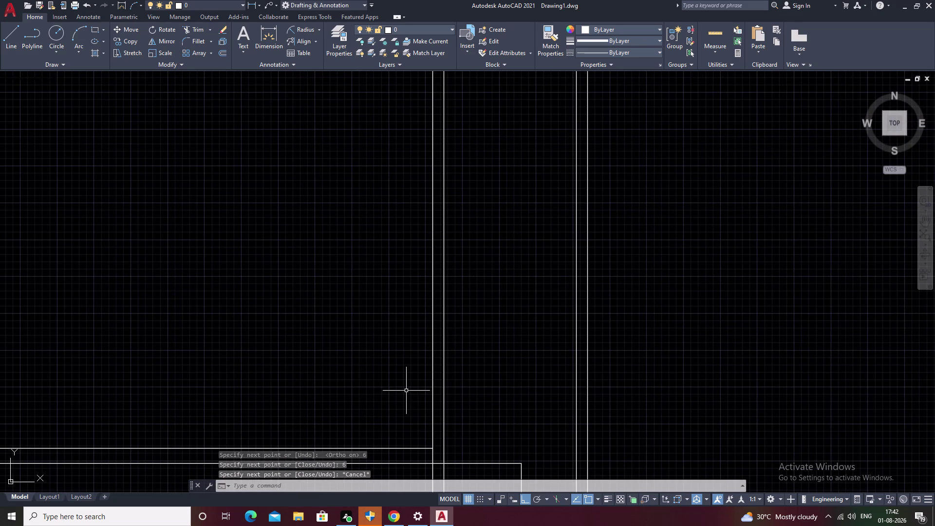
key(space)
key(7)
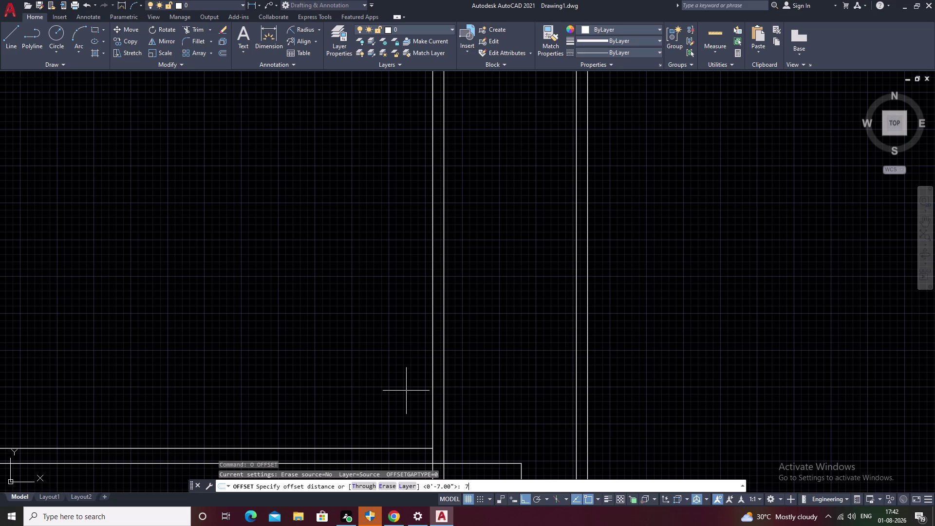
key(space)
middle_drag(293, 406, 577, 370)
scroll(down, 3)
key(Escape)
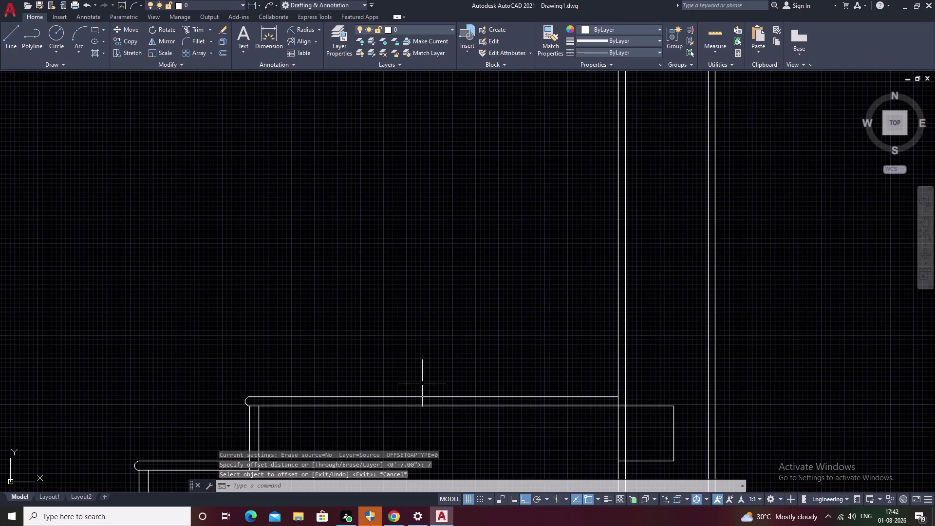
Try editing the landing outline as a polyline and exploding it, then cancel.
click(420, 395)
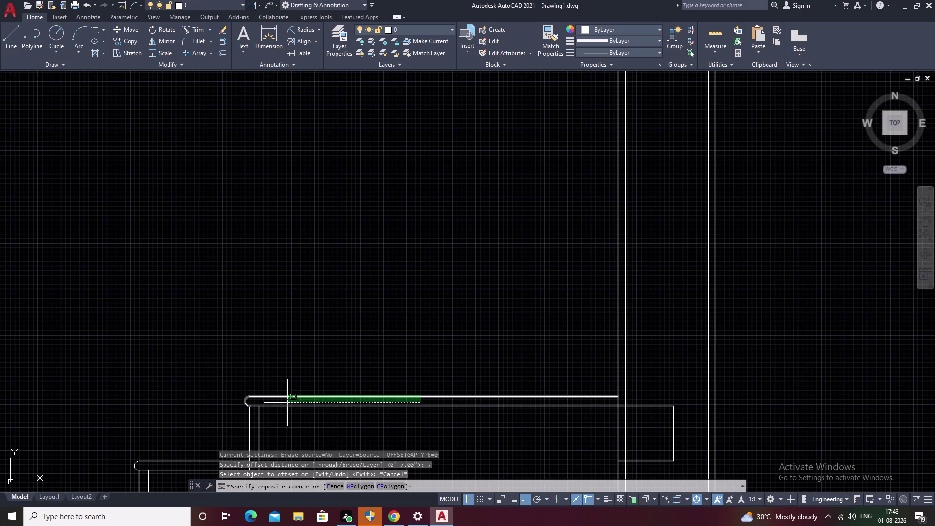
key(Escape)
double_click(290, 396)
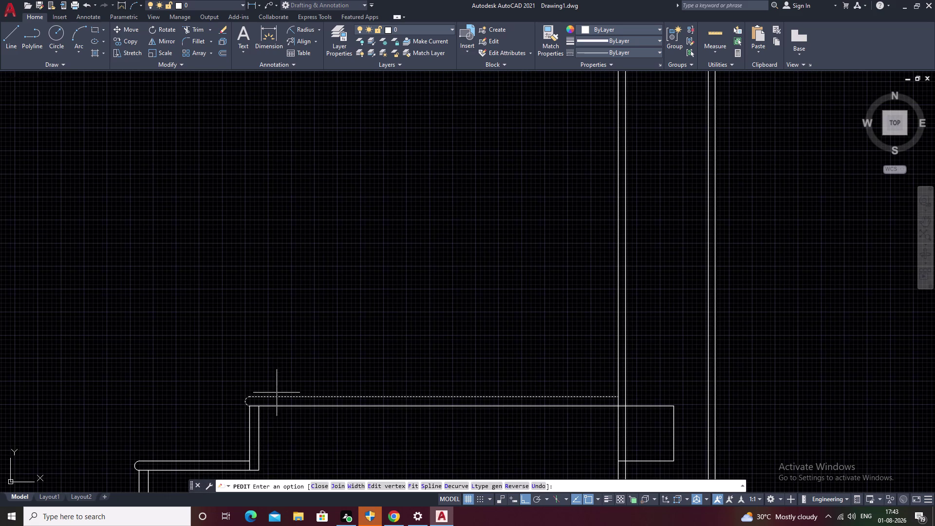
click(220, 40)
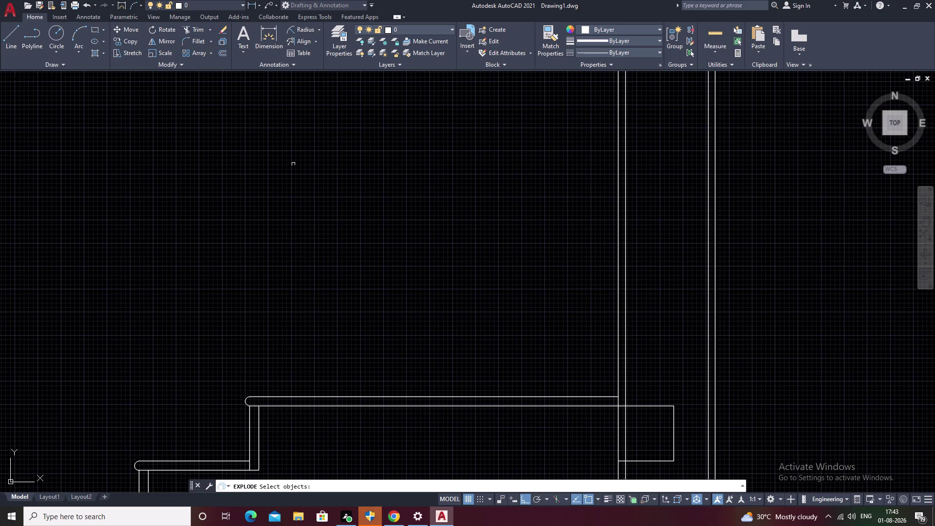
key(Escape)
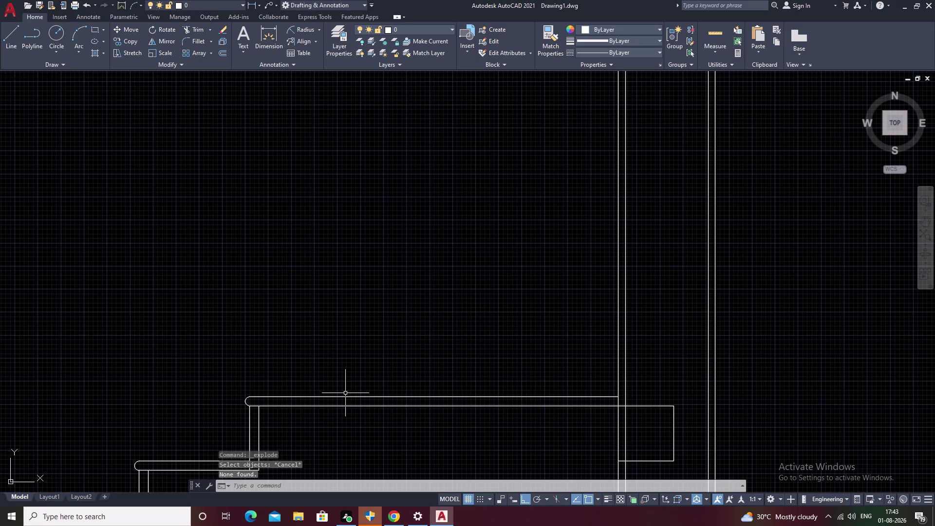
Retry offsetting the landing edge by 7 inches, then cancel.
text(O)
key(space)
text(7)
key(space)
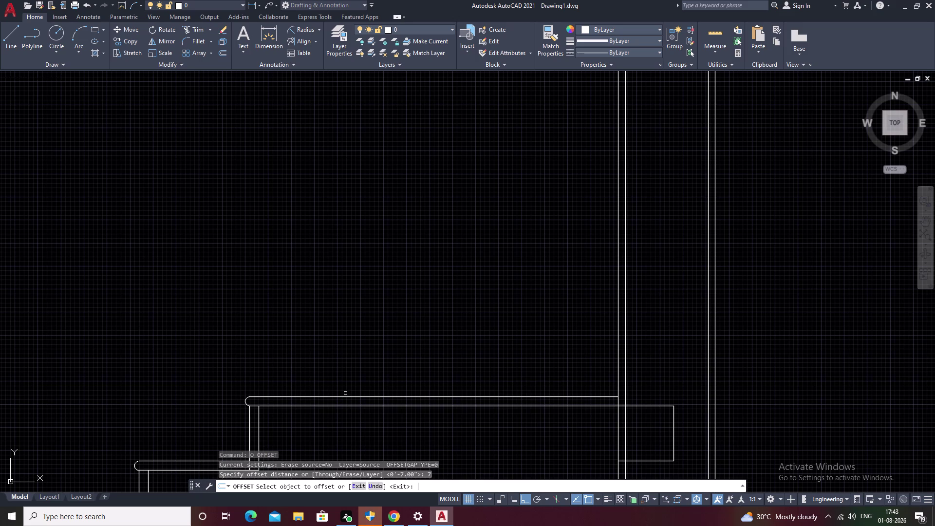
click(376, 397)
key(Escape)
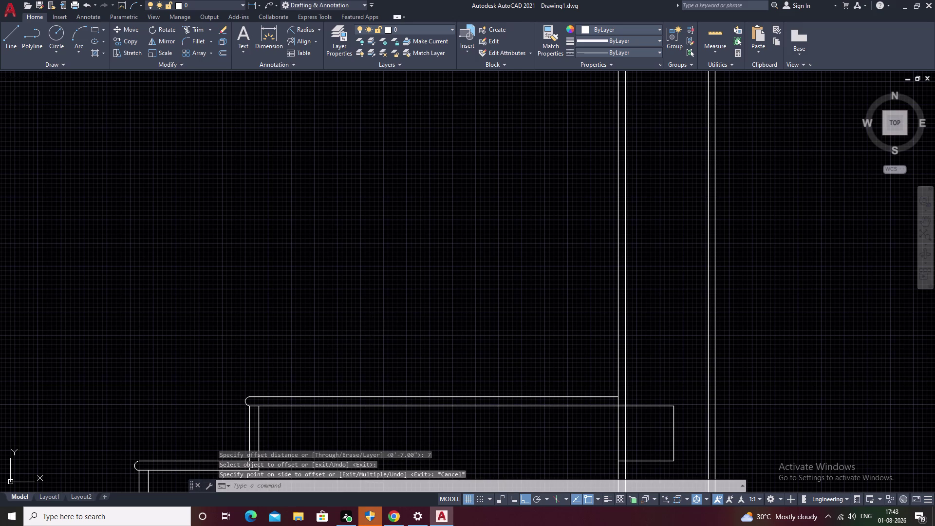
Explode the landing's round-nosed outline and restart OFFSET at 7 inches.
scroll(up, 3)
click(225, 396)
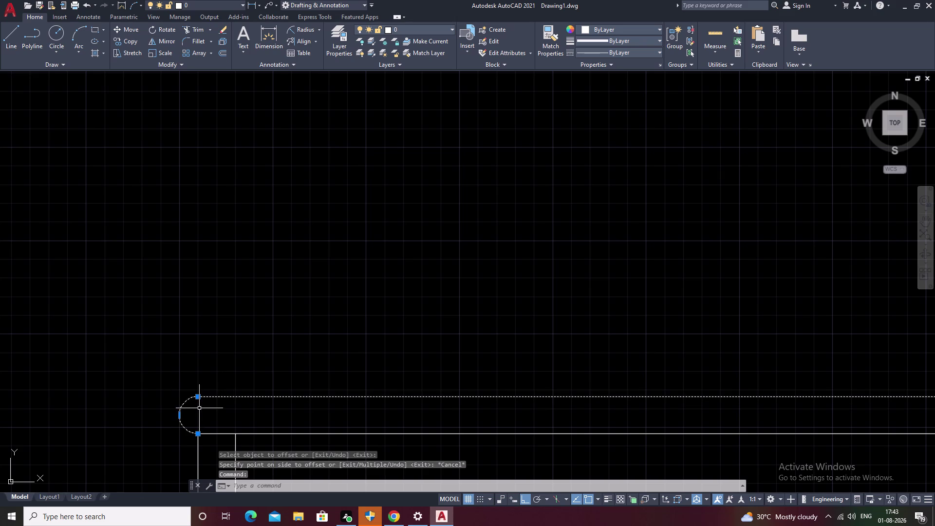
click(221, 42)
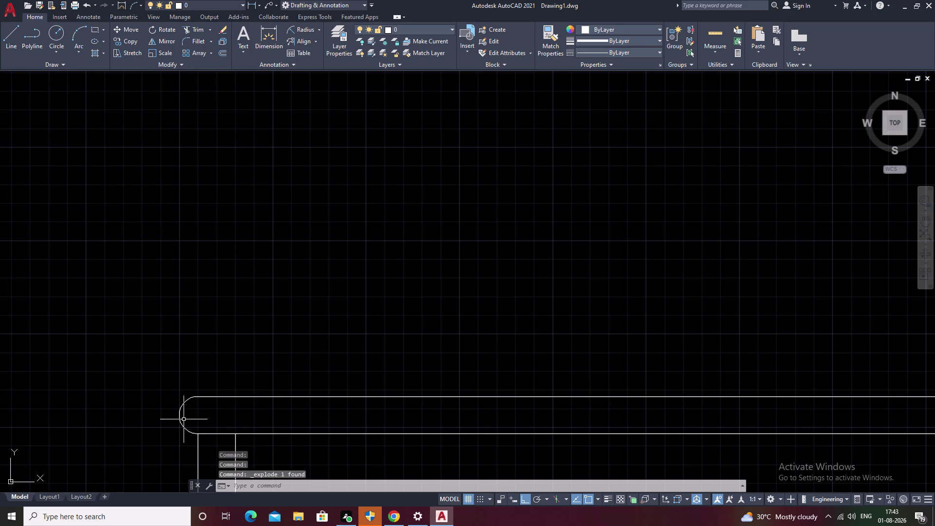
click(235, 395)
key(Escape)
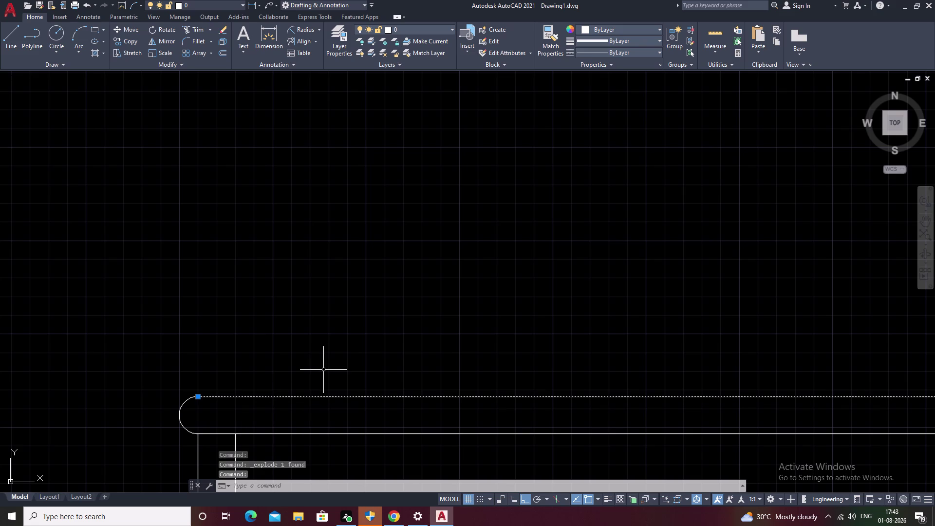
text(O)
key(space)
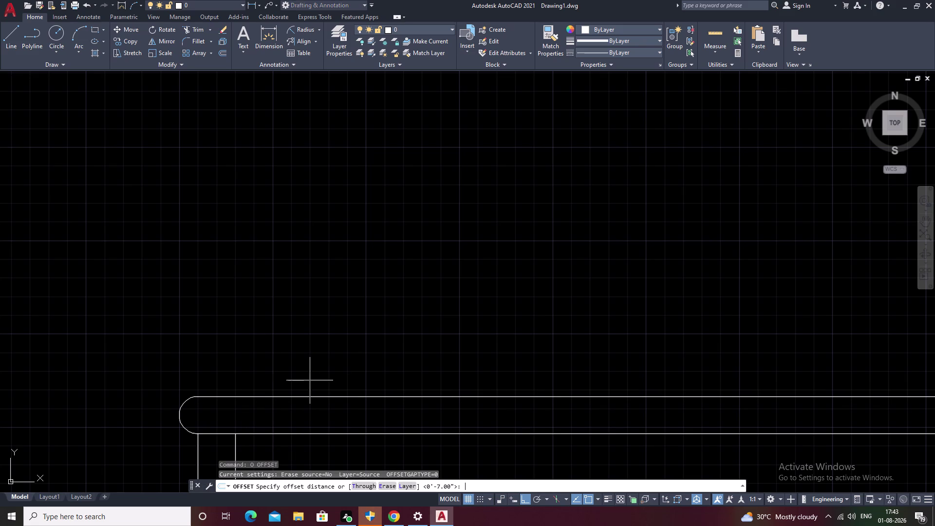
key(space)
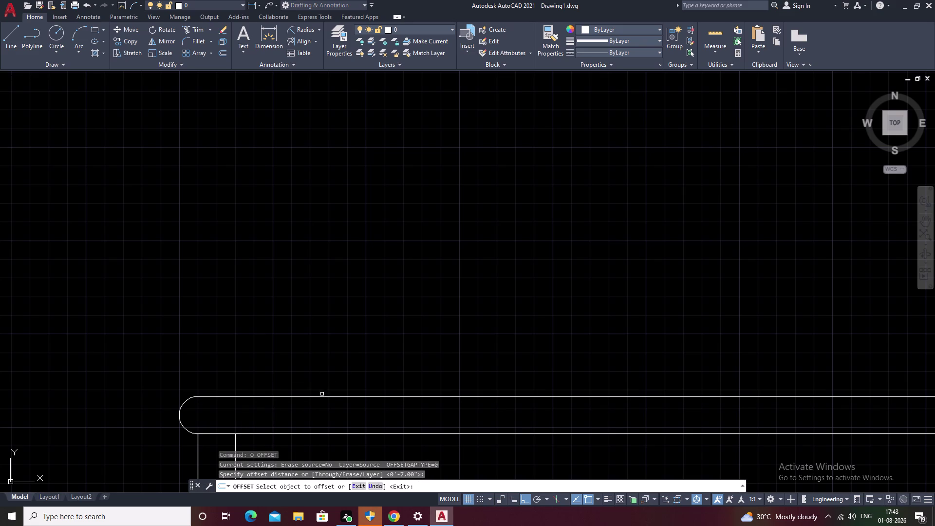
Offset the landing's top line upward by 7 inches three times.
click(323, 396)
click(311, 286)
scroll(down, 3)
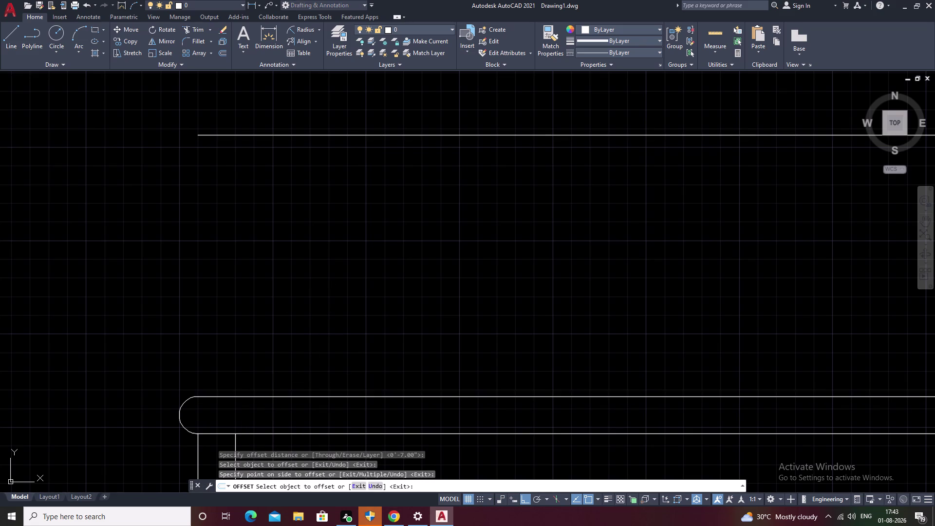
scroll(down, 3)
middle_drag(444, 258, 369, 321)
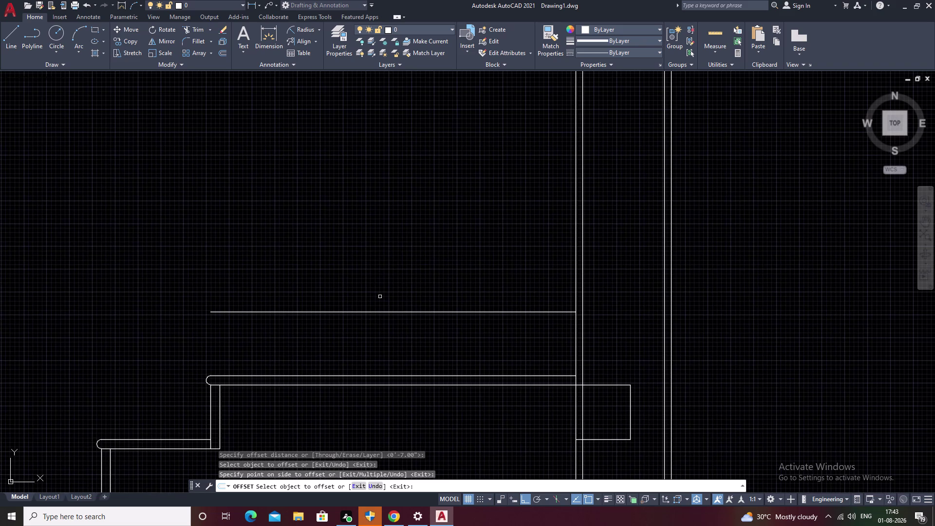
click(379, 311)
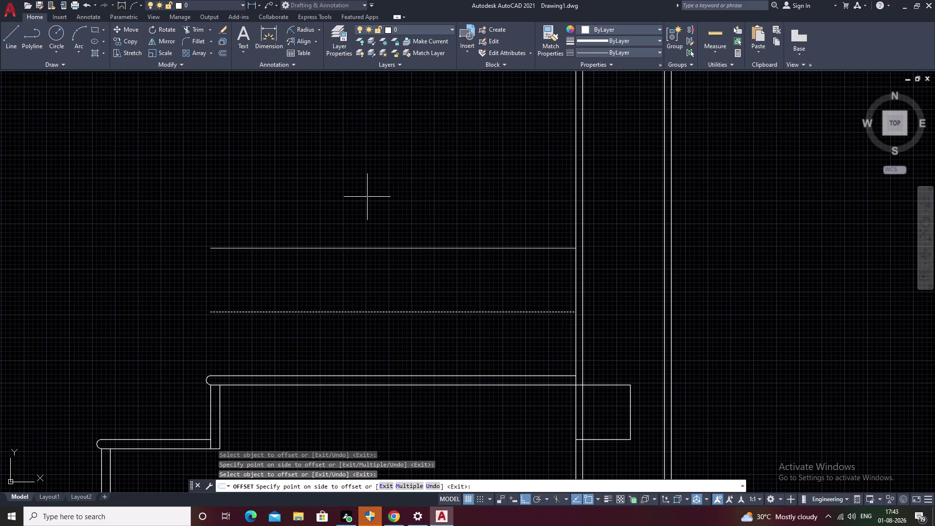
click(367, 197)
middle_drag(367, 197, 353, 303)
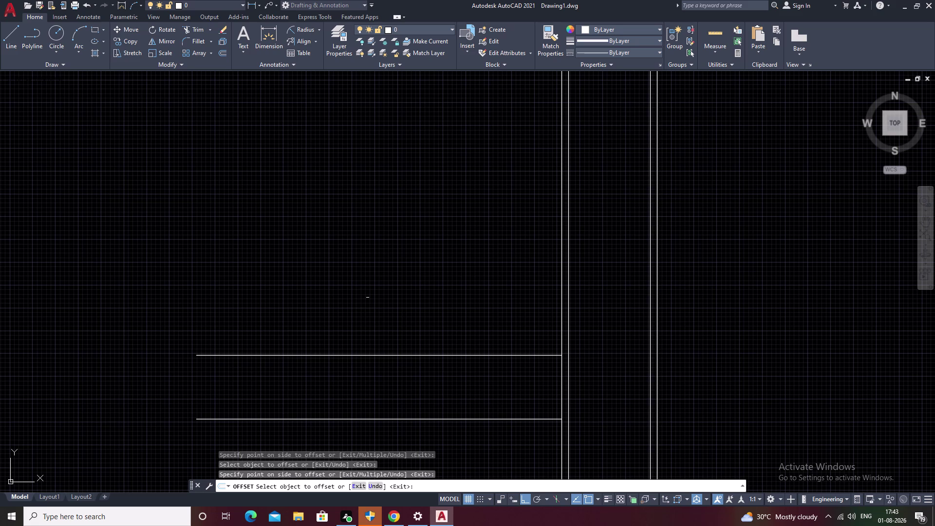
click(367, 352)
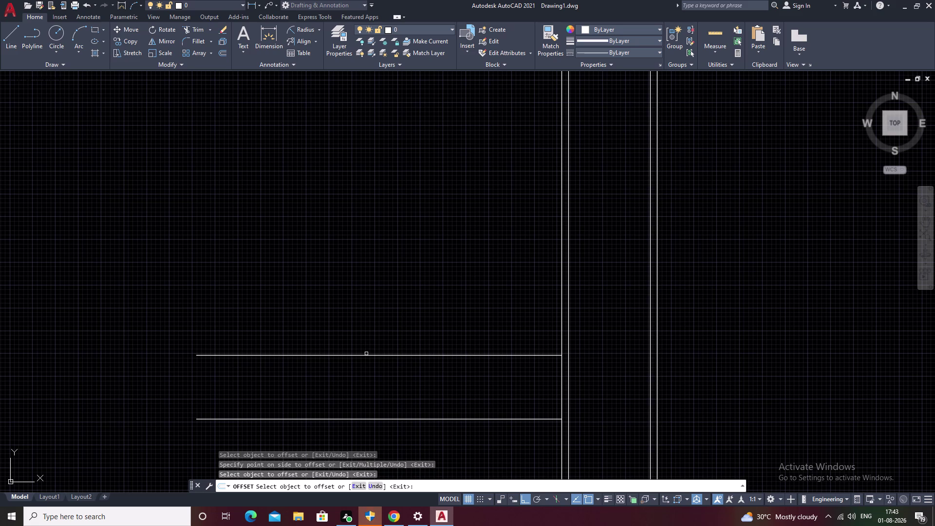
click(367, 356)
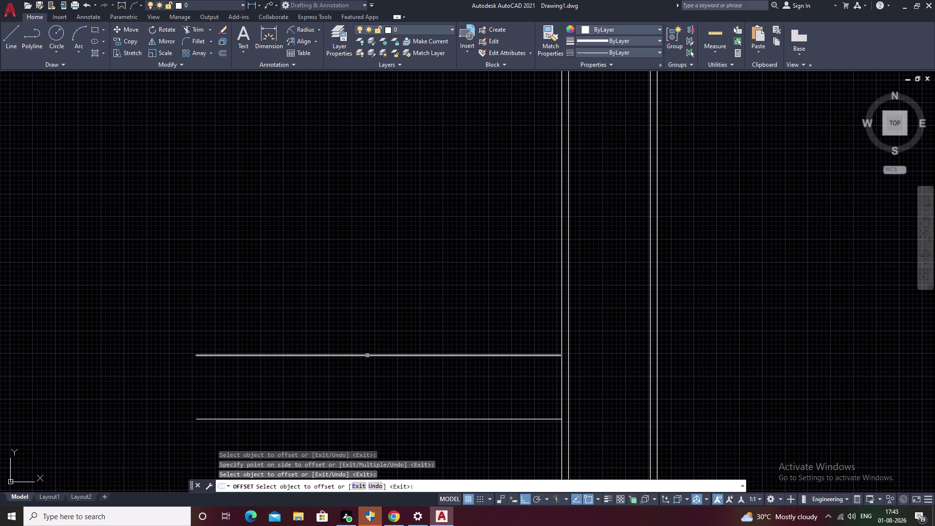
click(378, 259)
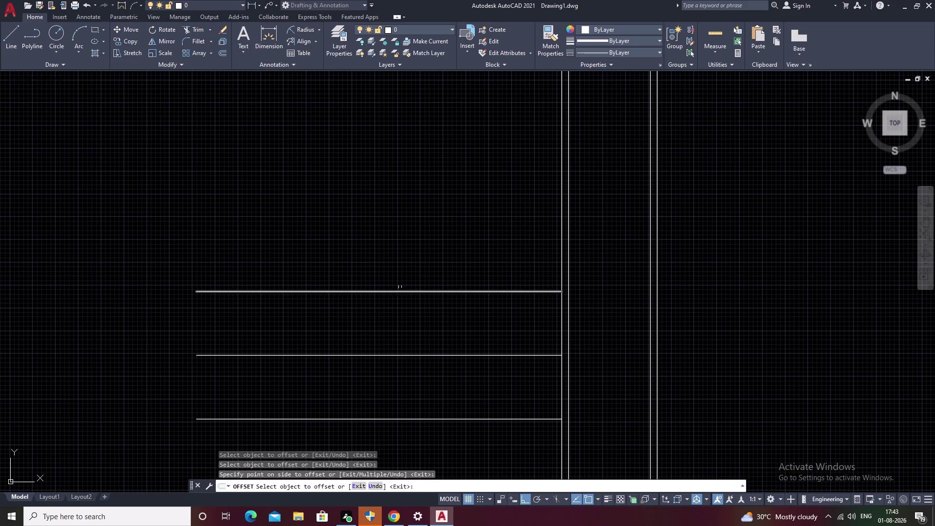
Add three more 7-inch offset lines up to the wall and end OFFSET.
click(400, 291)
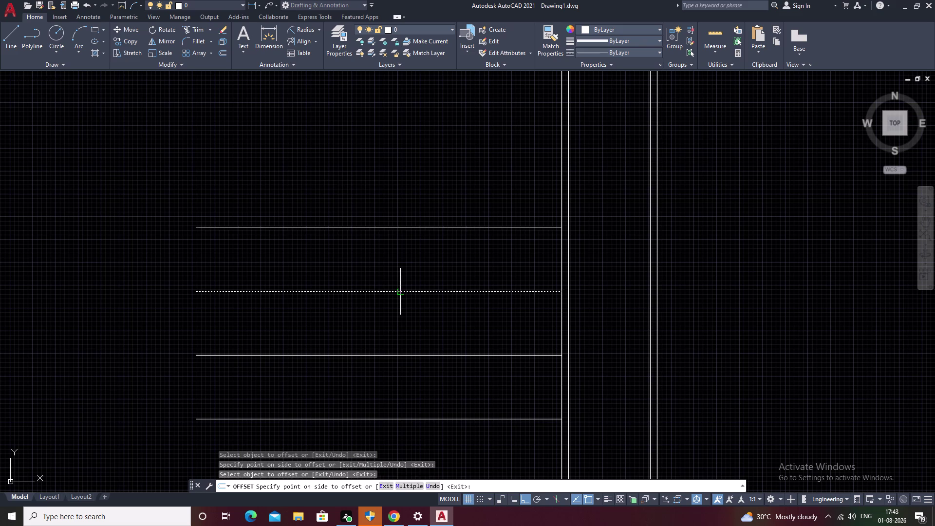
click(391, 155)
scroll(down, 3)
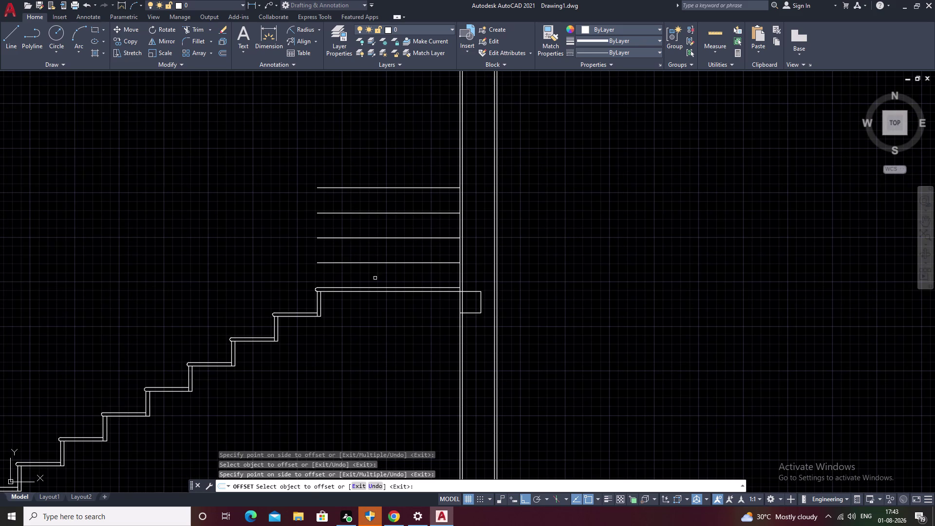
click(389, 188)
click(393, 124)
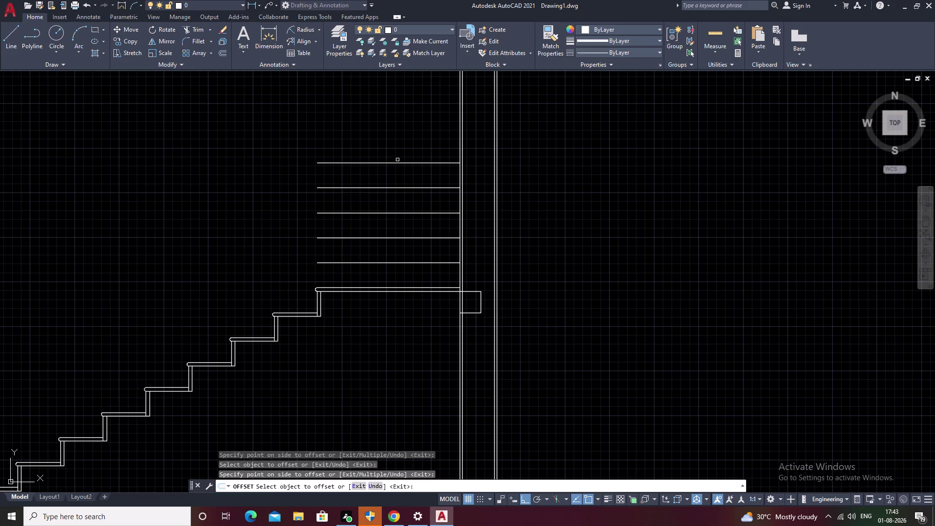
click(397, 163)
click(400, 114)
scroll(down, 3)
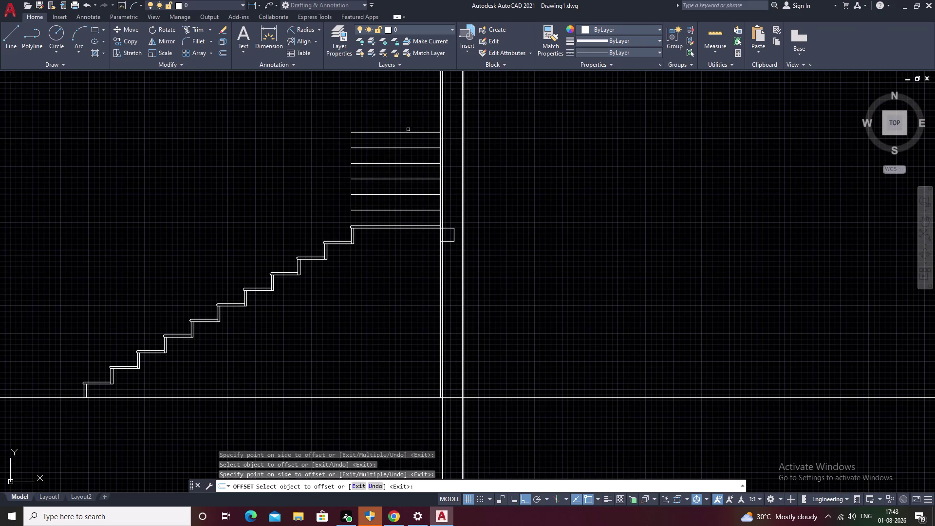
key(Escape)
middle_drag(350, 198, 348, 298)
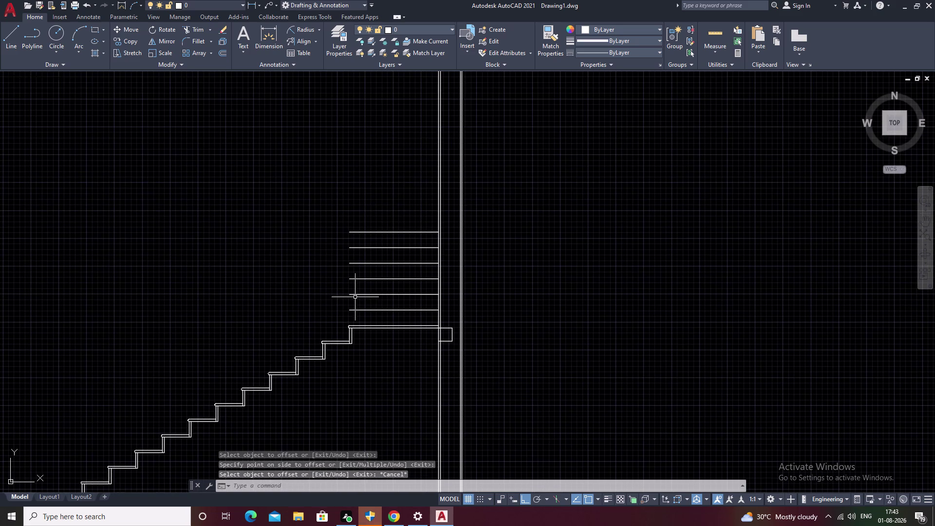
middle_drag(366, 169, 371, 239)
scroll(down, 3)
Place a vertical construction line through the landing edge at tread 11.
middle_drag(378, 178, 372, 226)
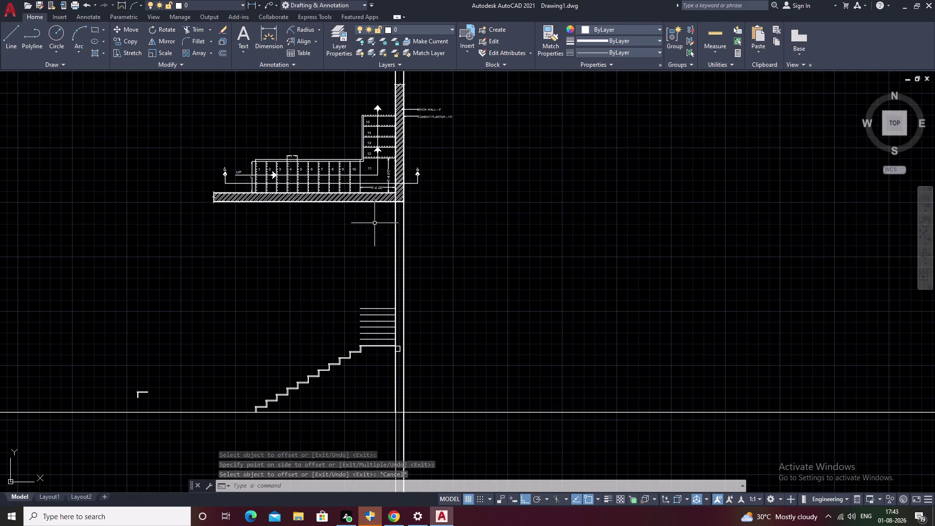
text(XL)
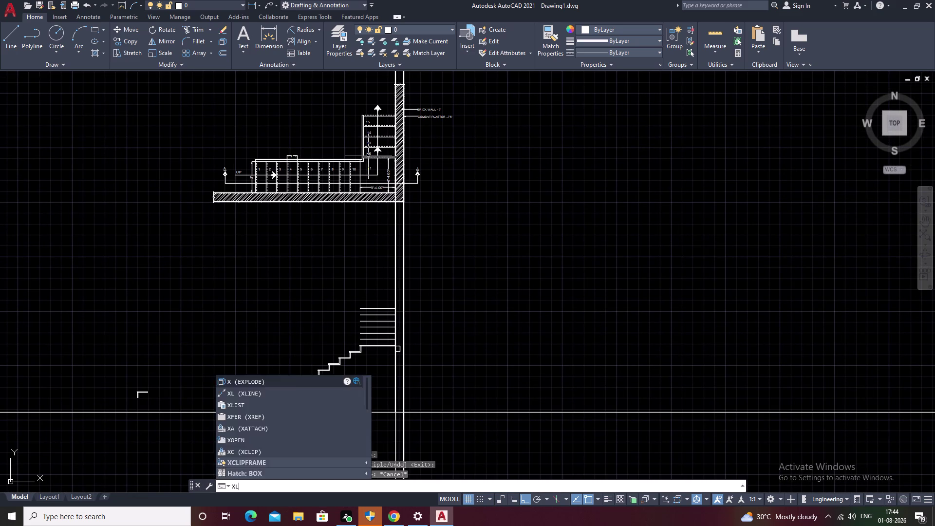
key(space)
scroll(up, 3)
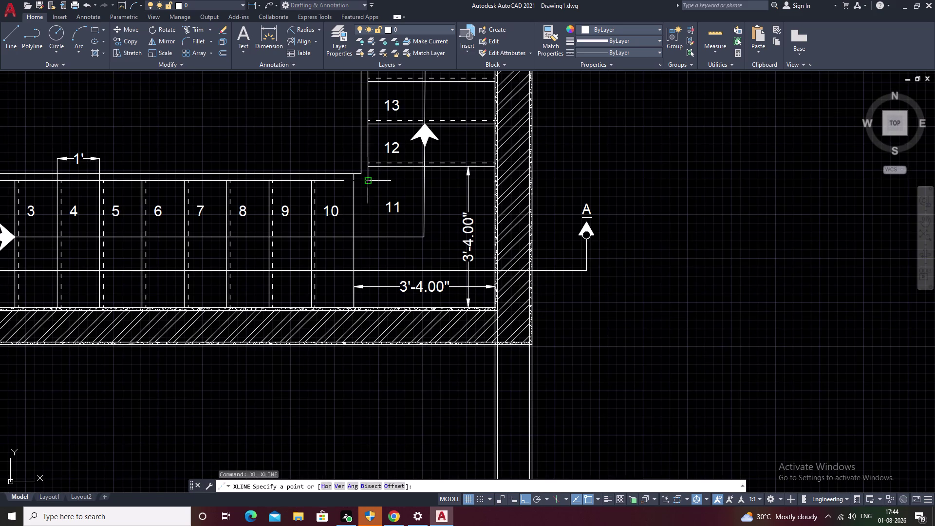
text(V)
key(space)
click(368, 180)
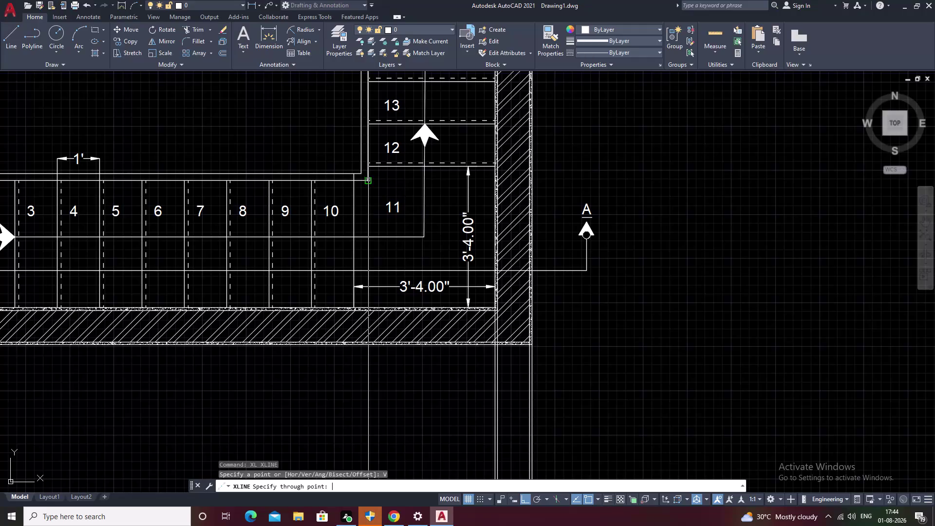
scroll(down, 3)
scroll(up, 3)
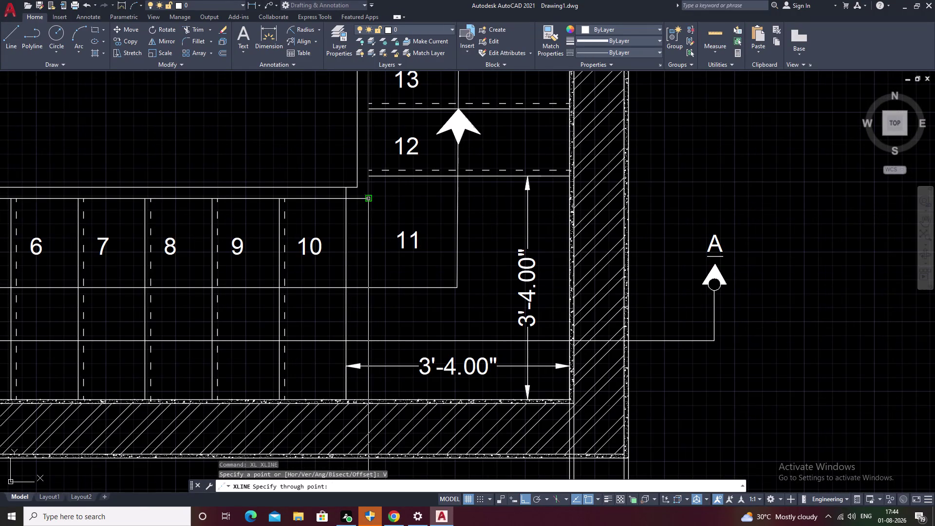
click(370, 197)
scroll(down, 3)
key(Escape)
Trim the stacked lines above the landing back to the vertical construction line.
middle_drag(557, 318, 553, 289)
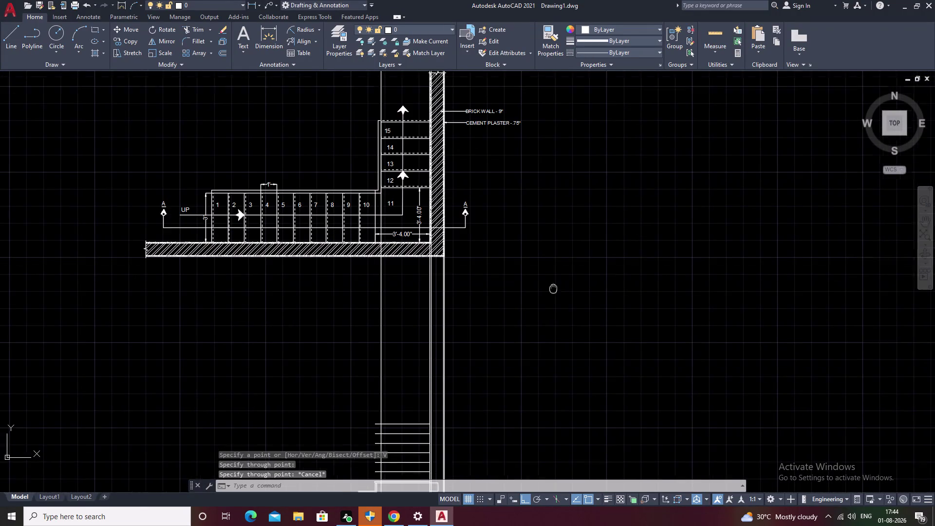
middle_drag(553, 289, 552, 280)
scroll(up, 3)
middle_drag(393, 374, 444, 252)
scroll(down, 3)
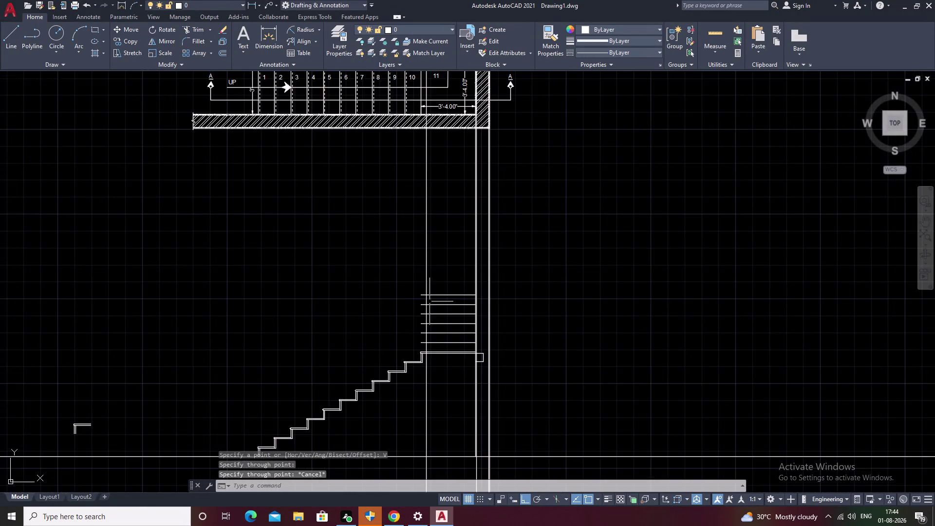
middle_drag(420, 320, 423, 289)
scroll(up, 3)
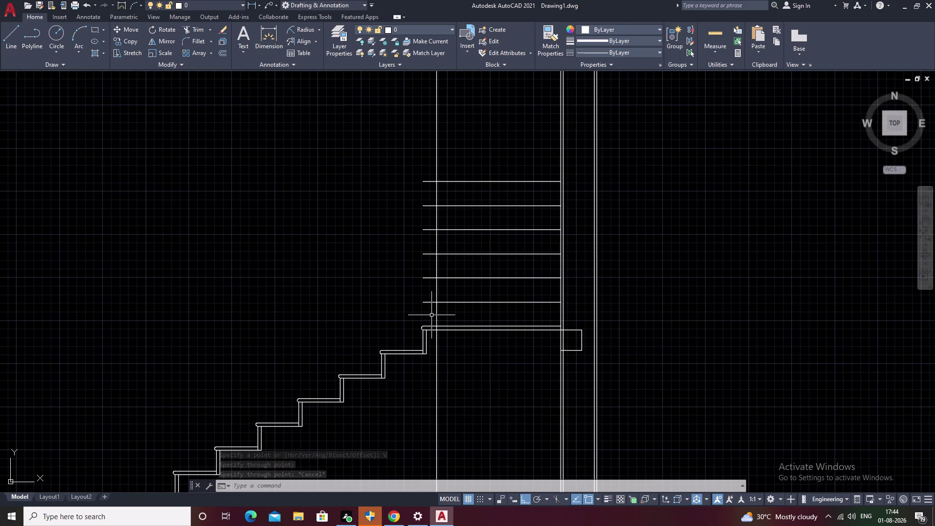
text(TR)
key(space)
drag(430, 137, 430, 151)
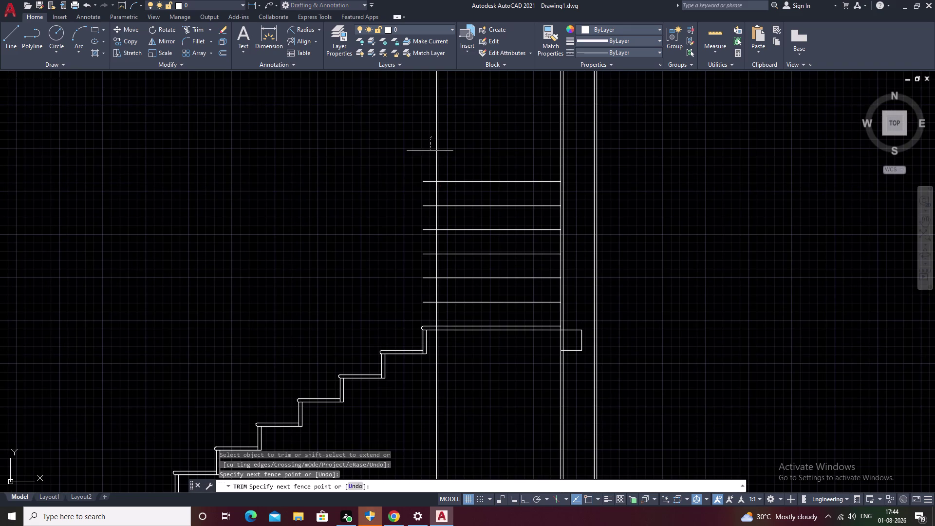
drag(430, 150, 428, 307)
key(Escape)
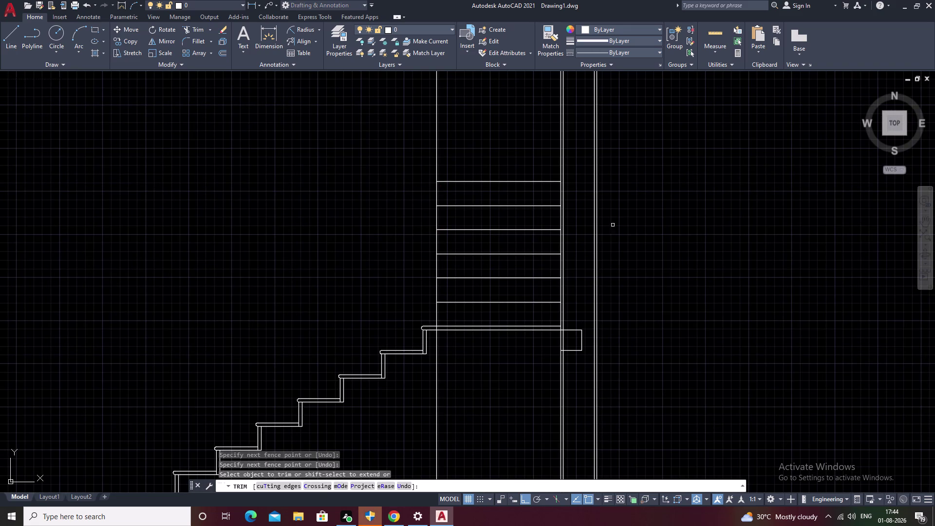
middle_drag(512, 166, 488, 310)
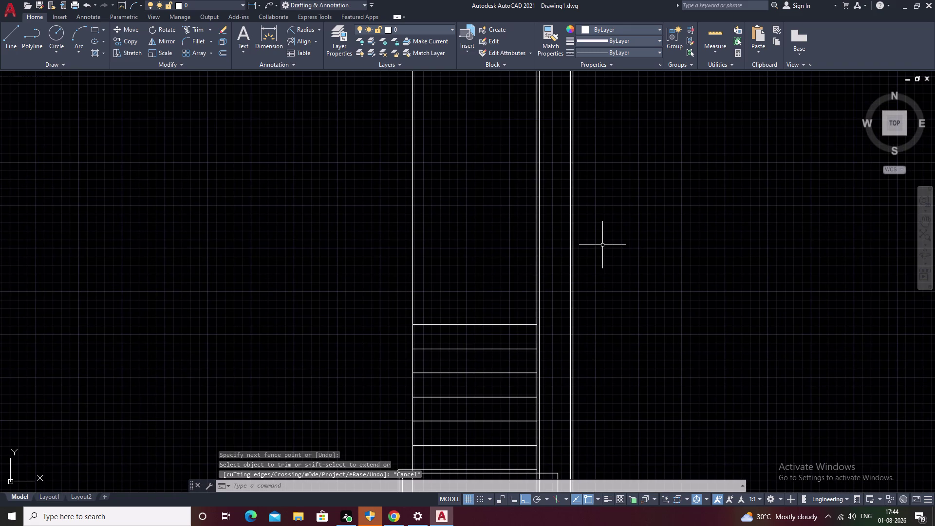
Abandon a vertical xline and place horizontal construction lines across the section.
text(XL)
key(space)
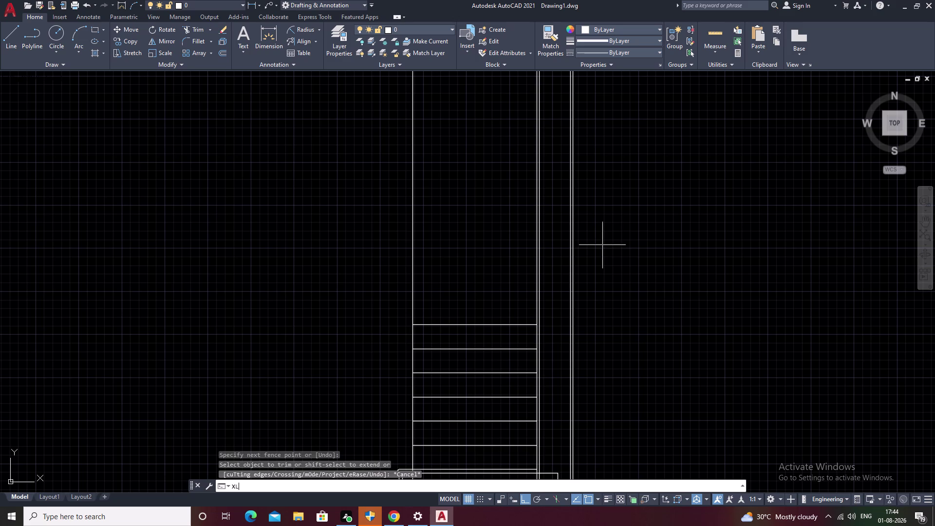
text(V)
key(space)
key(Escape)
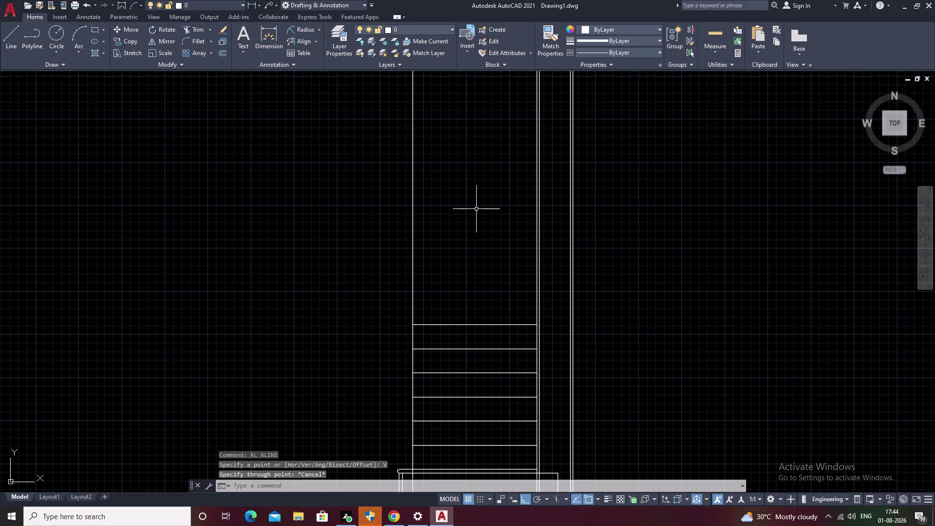
text(XL)
key(space)
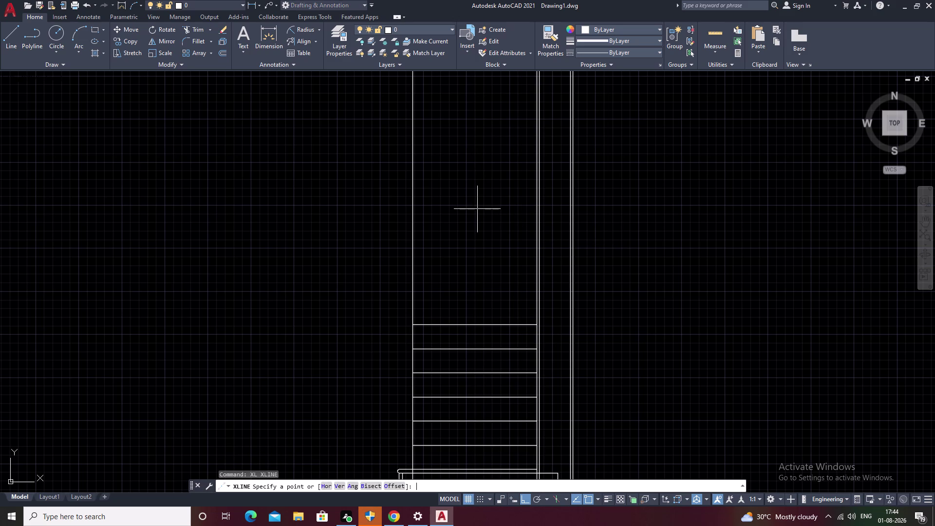
text(H)
key(space)
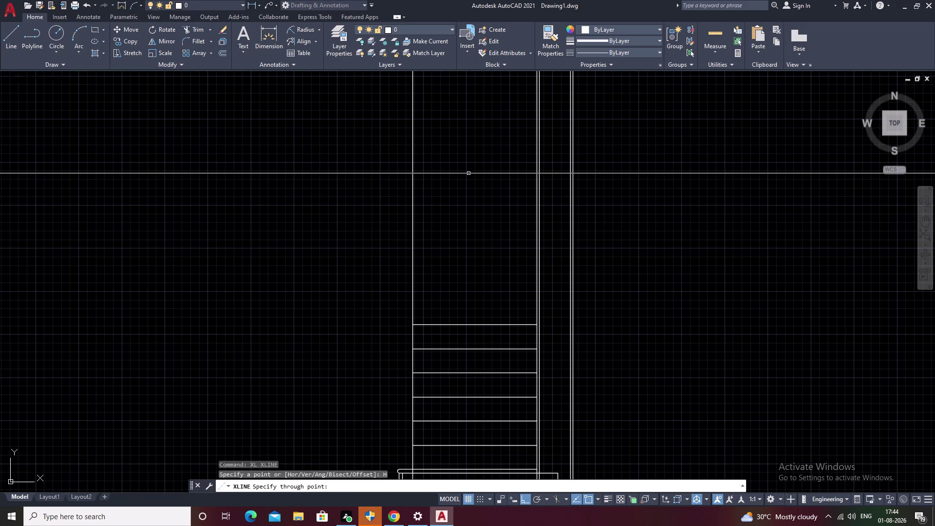
double_click(469, 154)
key(Escape)
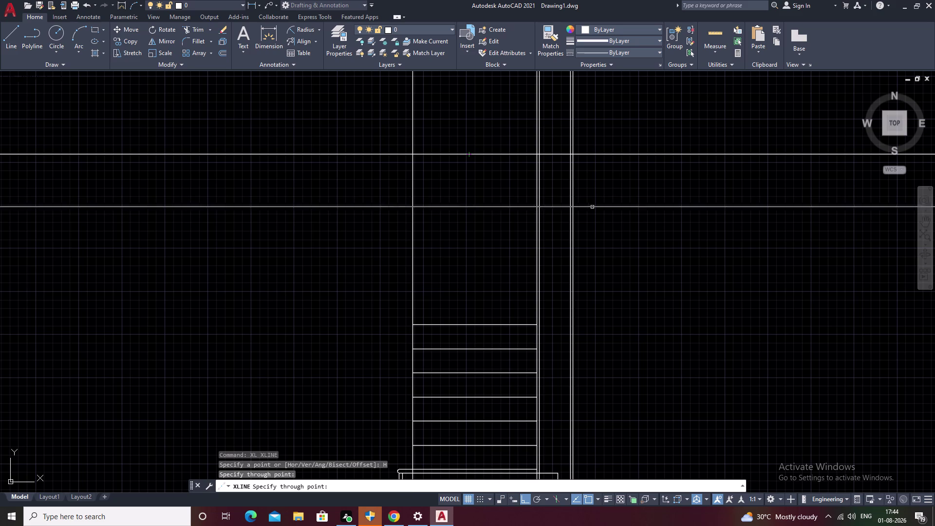
Run TRIM across the top lines, pan around the stair section, then end it.
text(TR)
key(space)
drag(661, 121, 201, 122)
scroll(down, 3)
middle_drag(216, 206, 375, 195)
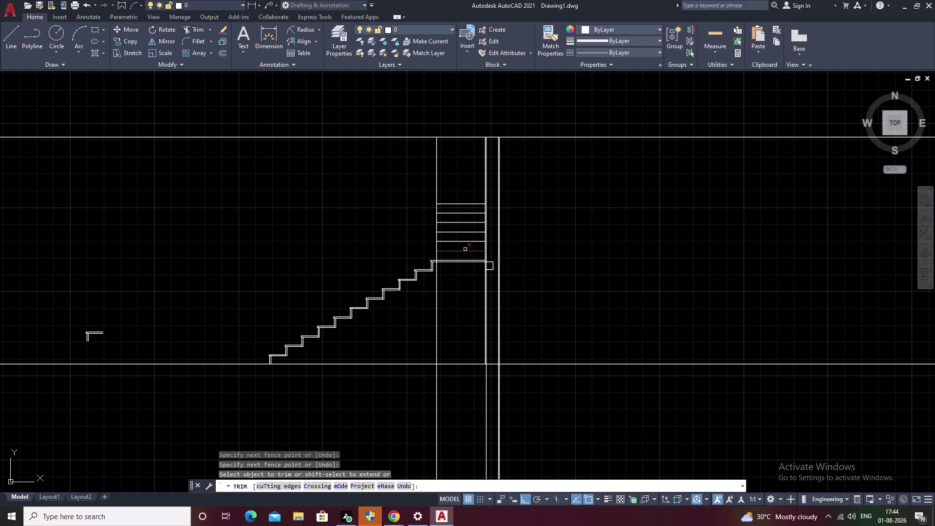
scroll(up, 3)
middle_drag(527, 236, 391, 397)
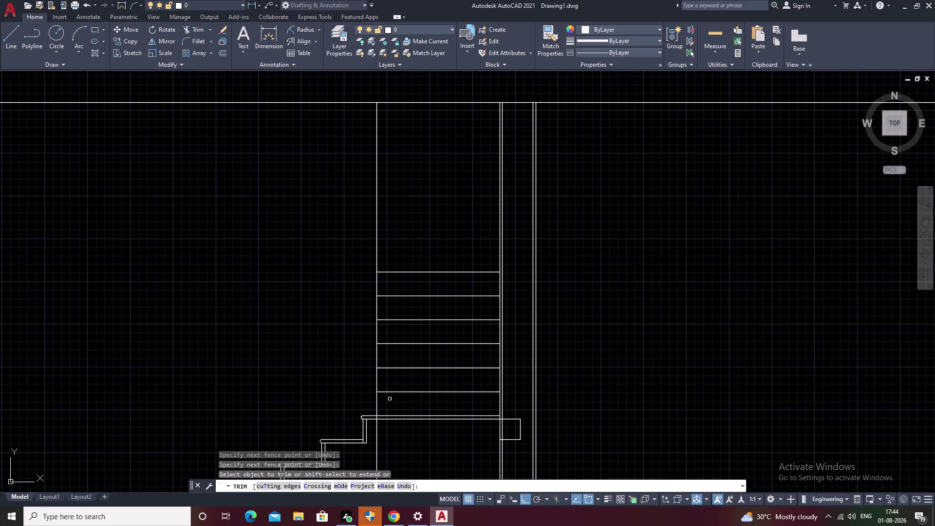
middle_drag(266, 364, 449, 236)
scroll(down, 3)
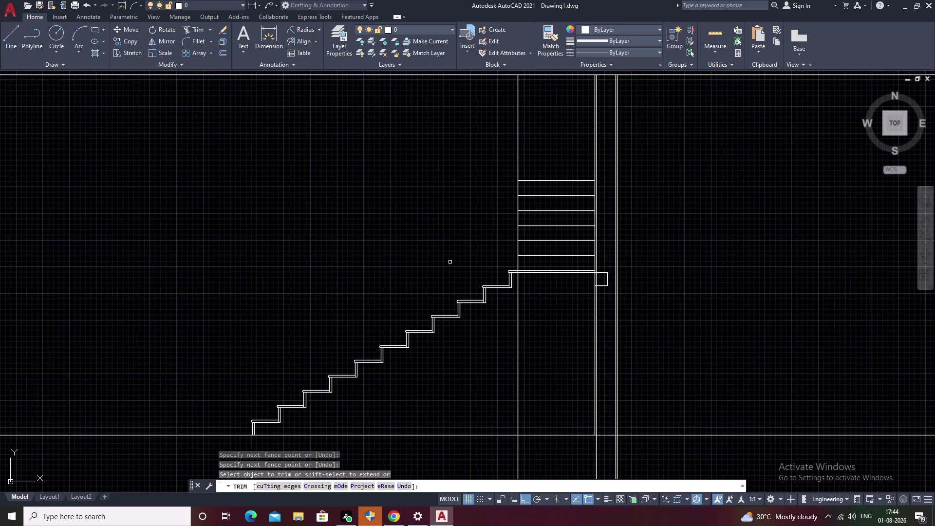
middle_drag(453, 262, 433, 281)
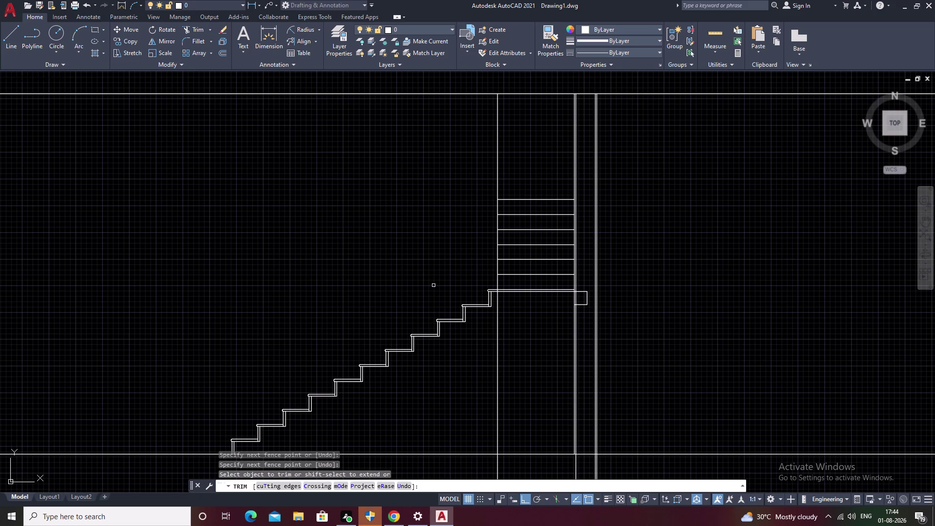
key(Escape)
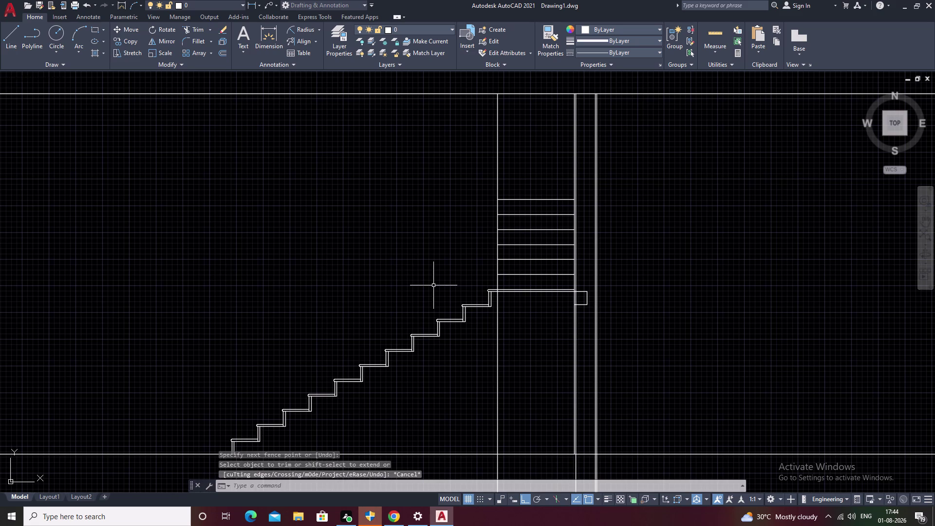
Add an MTEXT label '1' above the bottom tread and select it.
text(T)
key(space)
middle_drag(211, 418, 241, 372)
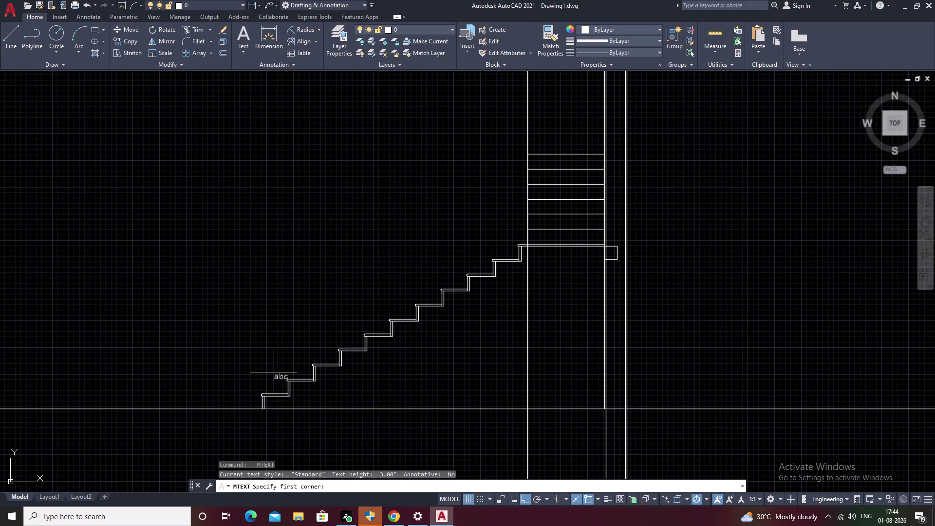
scroll(up, 3)
drag(246, 388, 278, 396)
right_drag(245, 388, 257, 391)
right_click(278, 396)
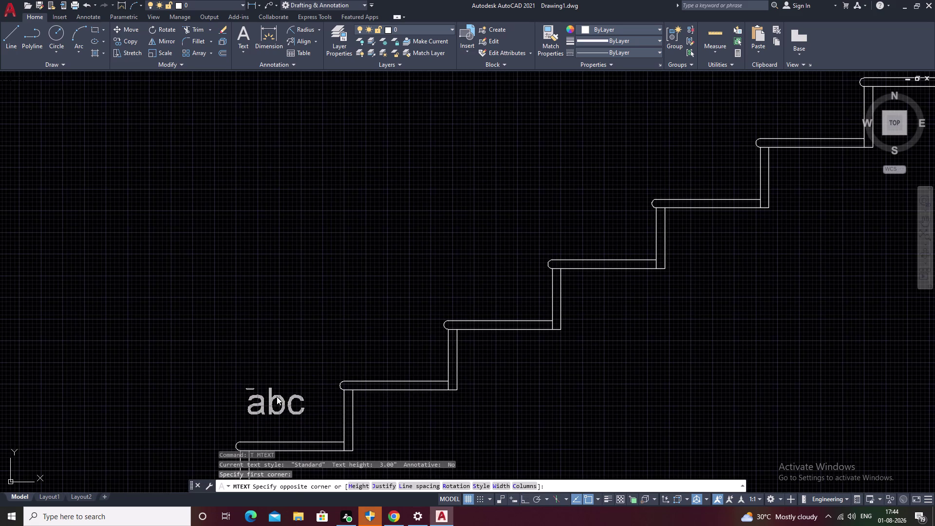
drag(278, 396, 287, 421)
click(286, 425)
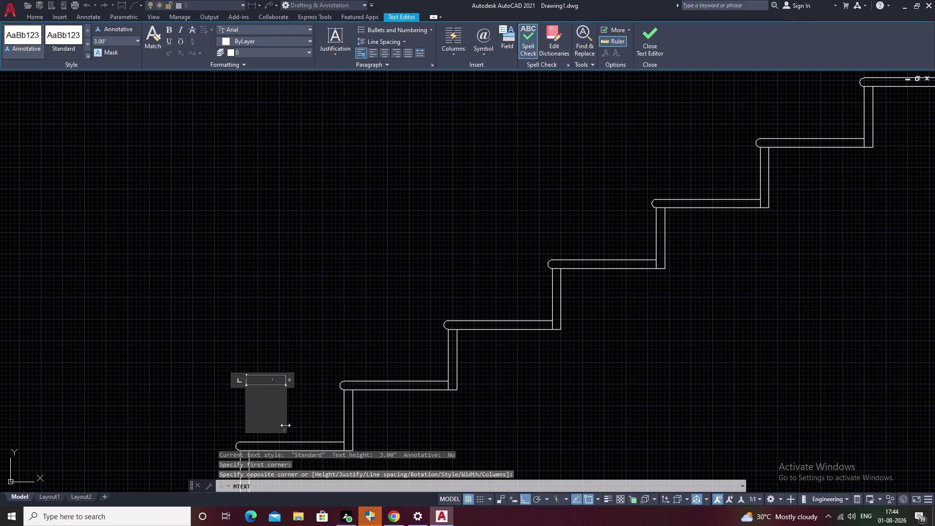
key(1)
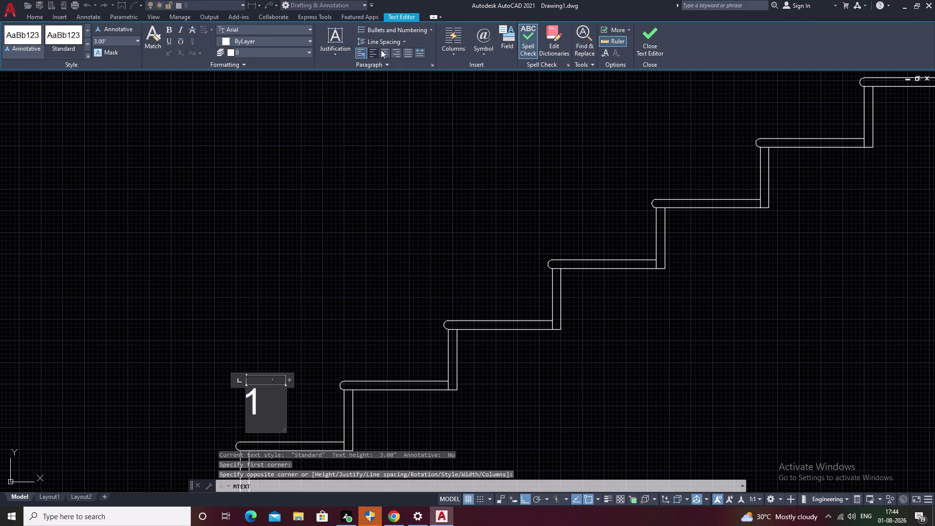
click(387, 51)
click(286, 247)
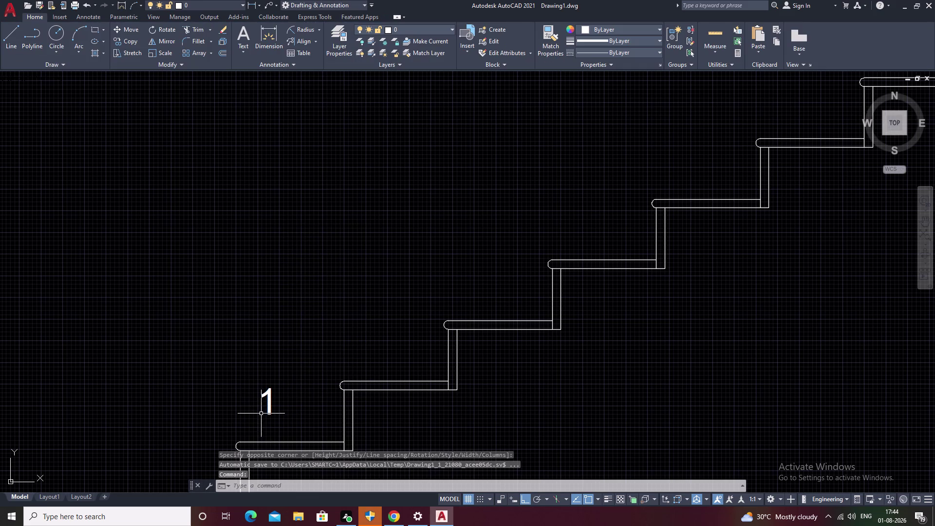
click(267, 407)
Copy the number 1 label onto each tread of the lower stair flight.
text(CO)
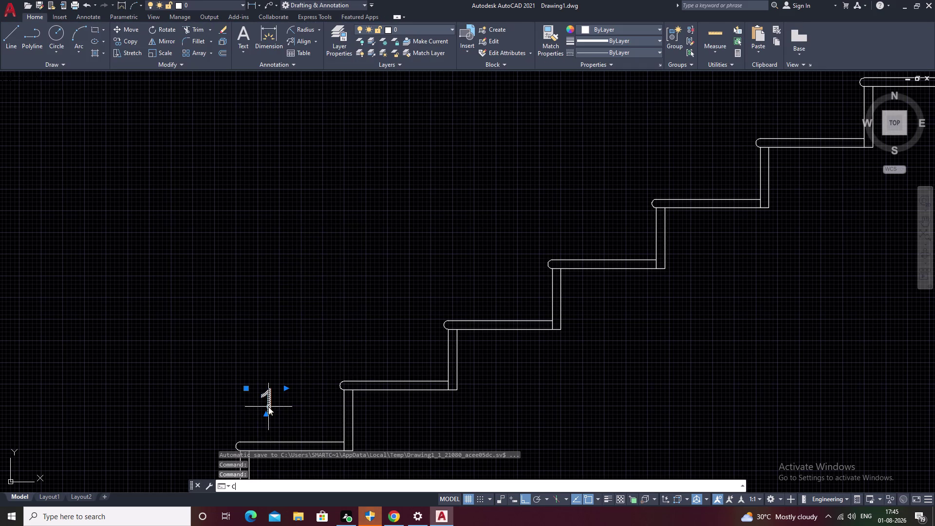
key(space)
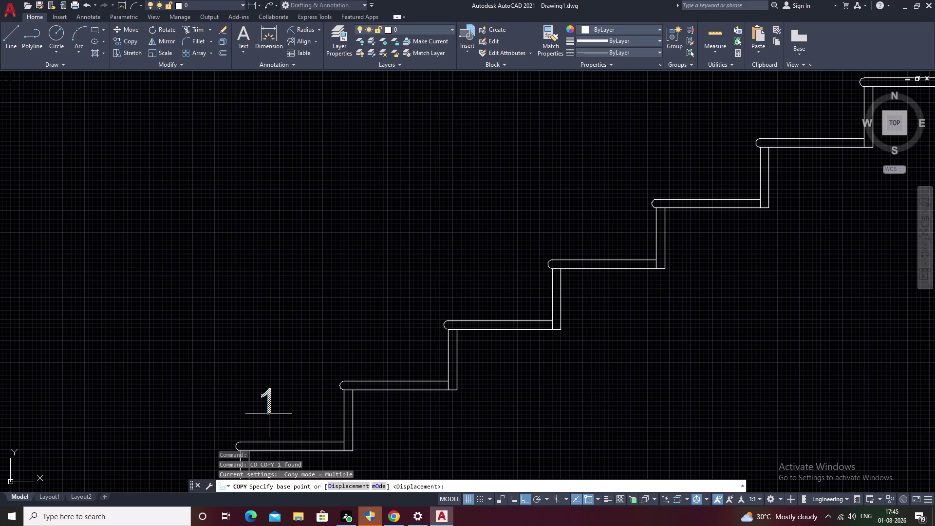
click(269, 414)
key(F8)
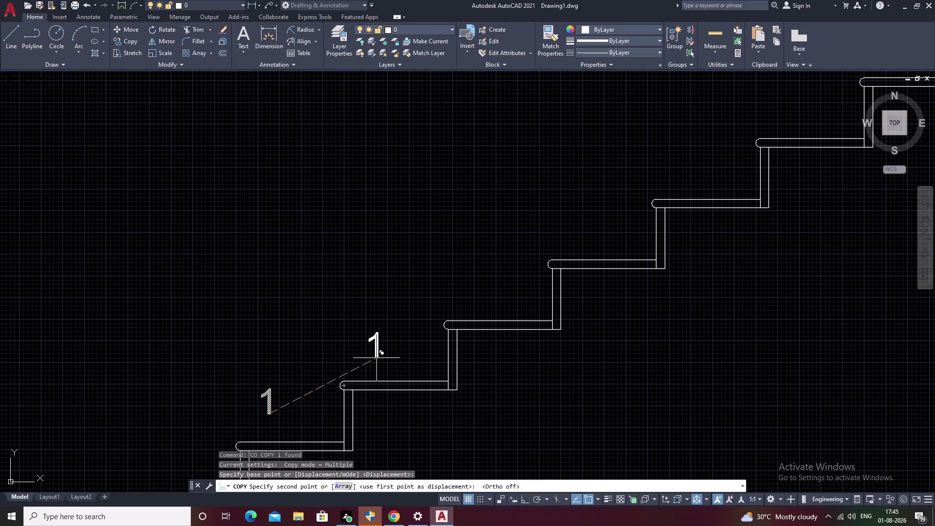
click(376, 356)
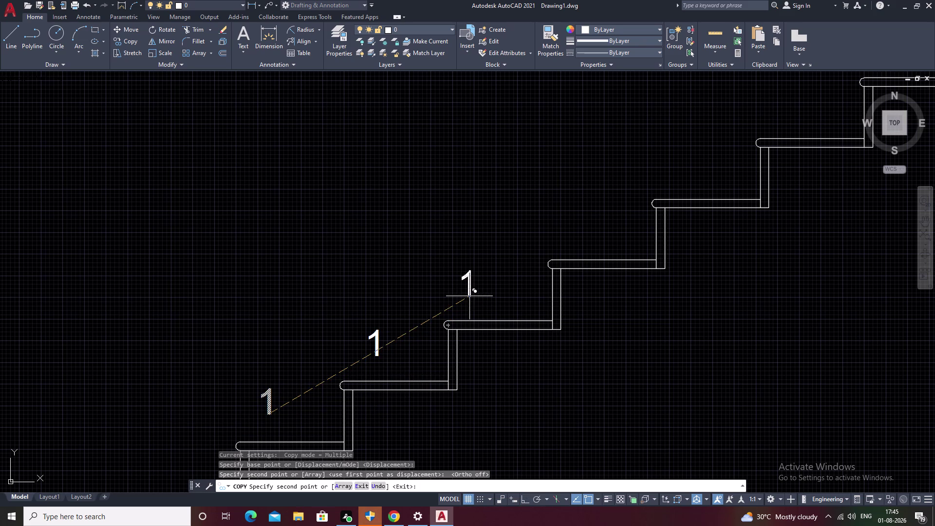
click(470, 296)
click(570, 245)
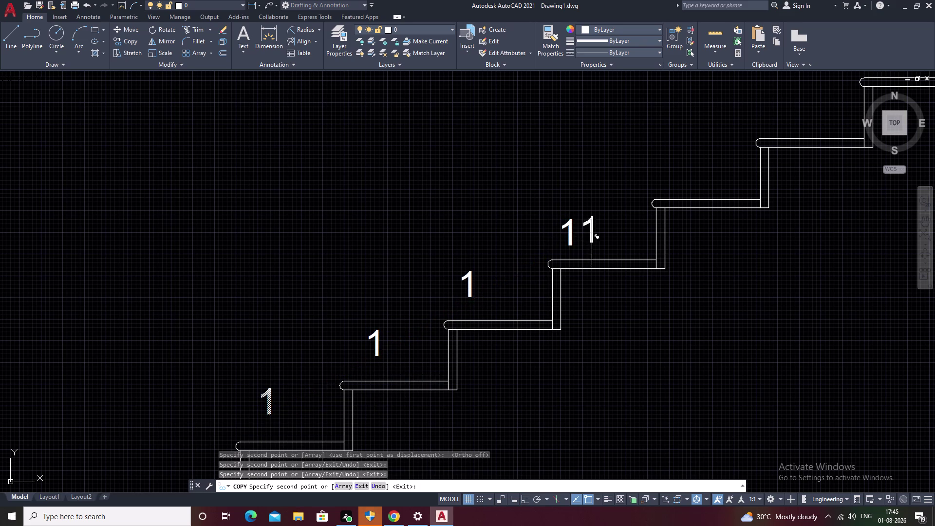
middle_drag(609, 240, 413, 353)
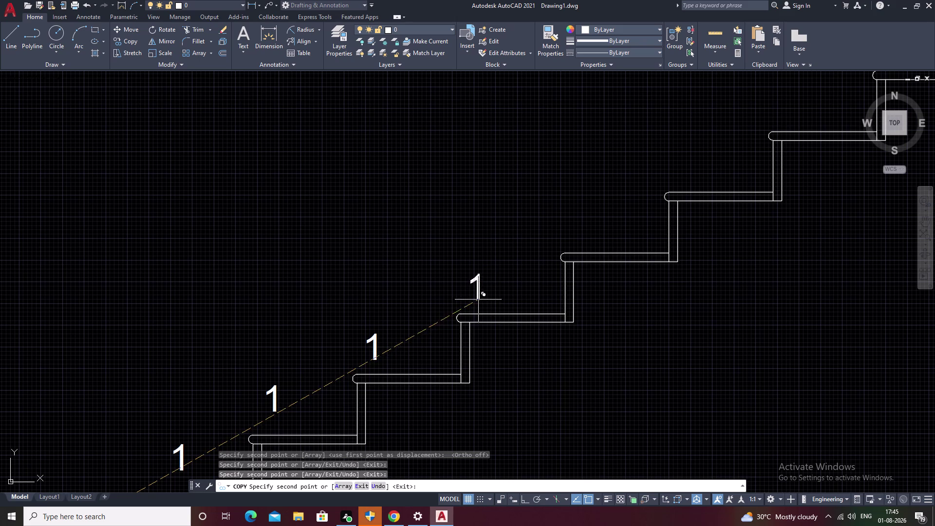
click(477, 303)
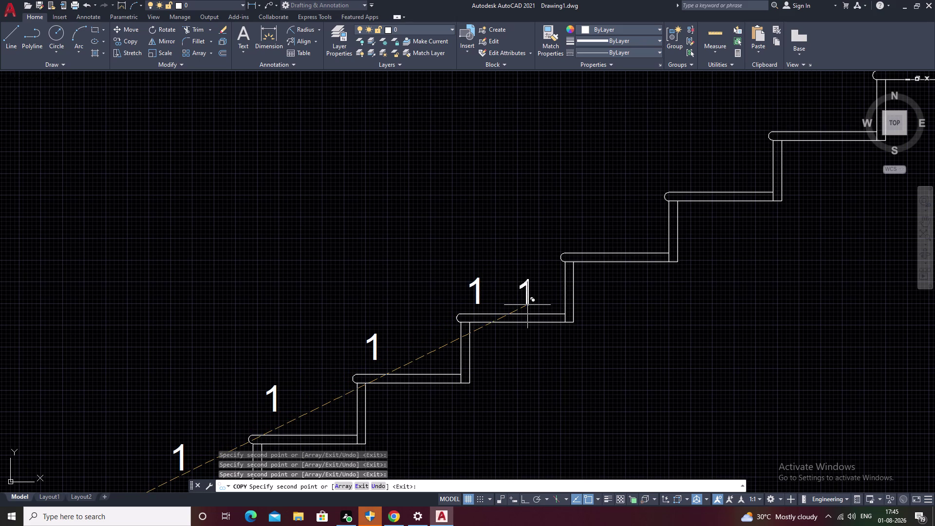
click(582, 238)
middle_drag(609, 223, 446, 338)
click(521, 291)
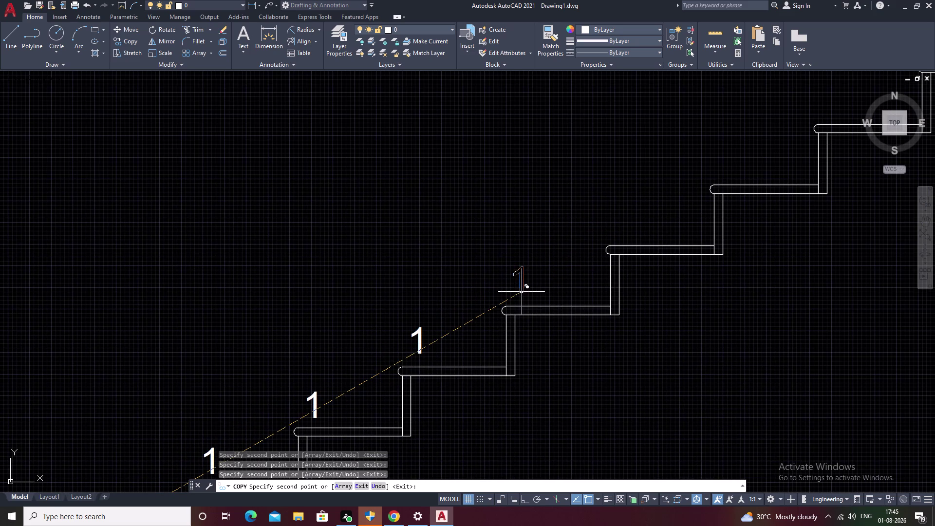
click(629, 228)
middle_drag(637, 228, 622, 246)
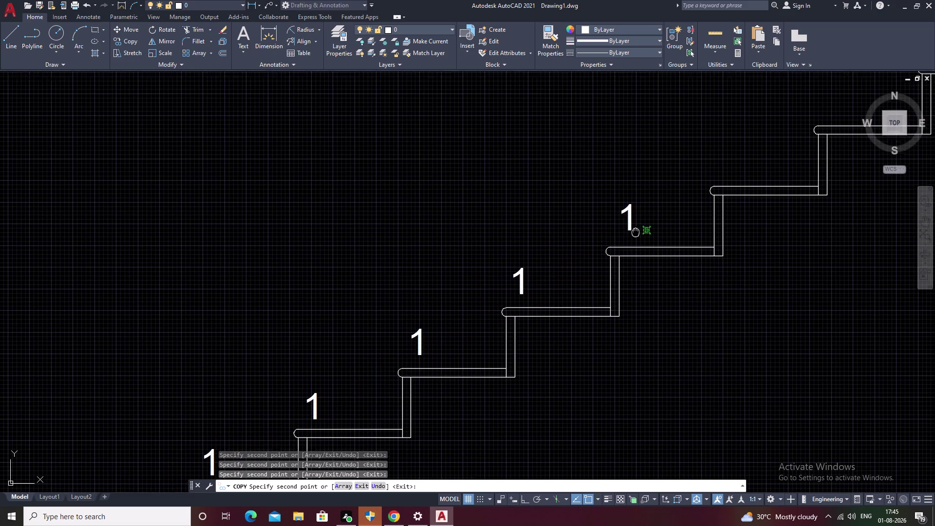
middle_drag(622, 246, 431, 378)
click(531, 320)
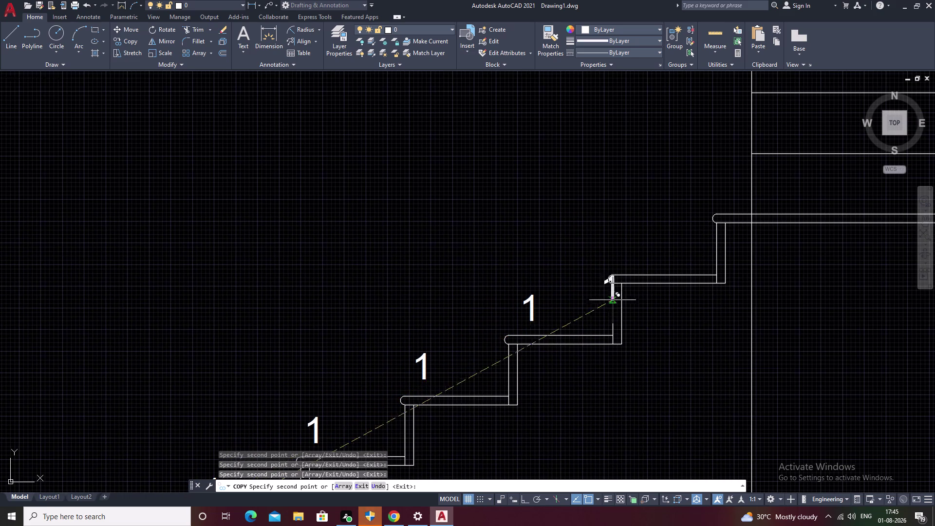
click(631, 261)
Copy the 1 onto each tread above the landing up to the top, then view the whole staircase.
middle_drag(632, 261, 434, 392)
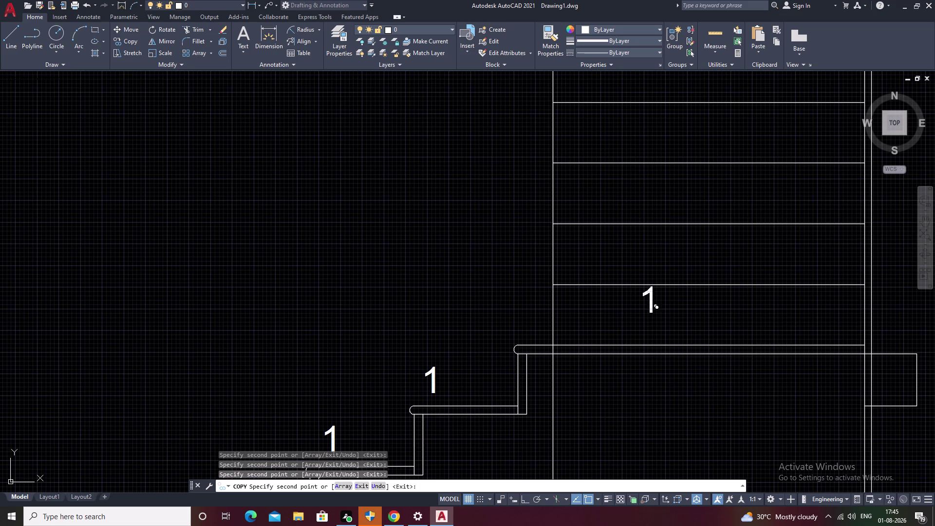
middle_drag(671, 319, 509, 348)
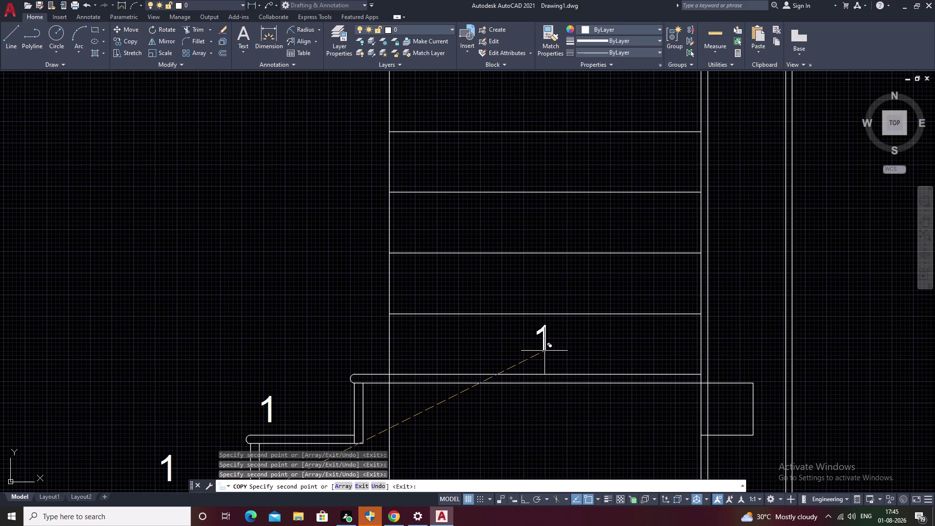
click(544, 351)
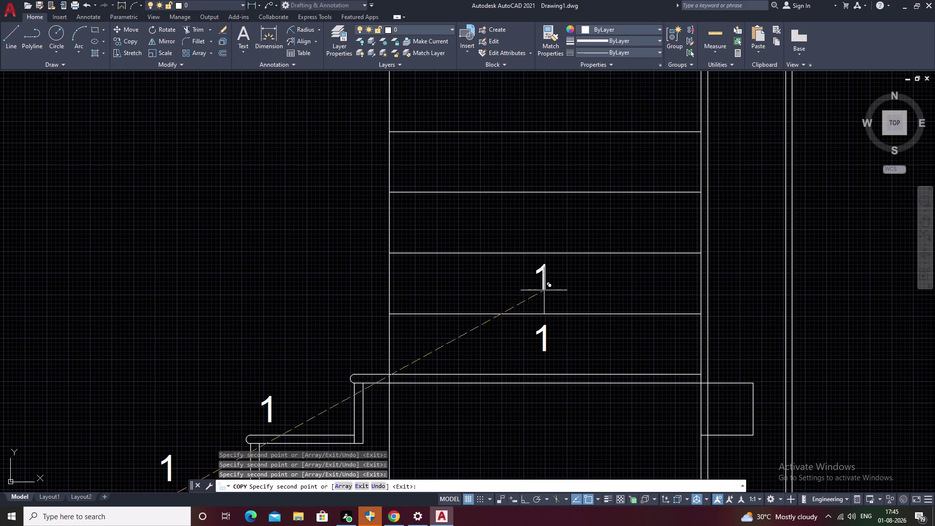
click(543, 292)
click(542, 230)
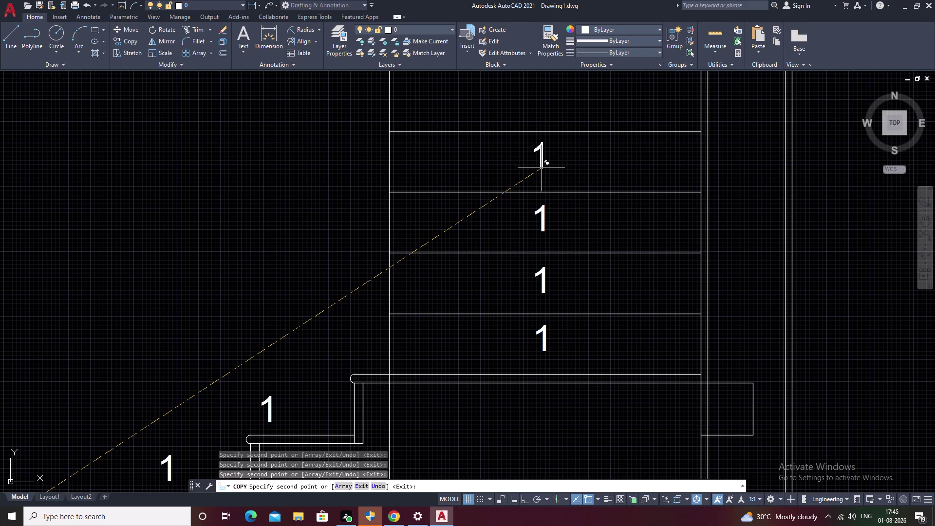
click(542, 169)
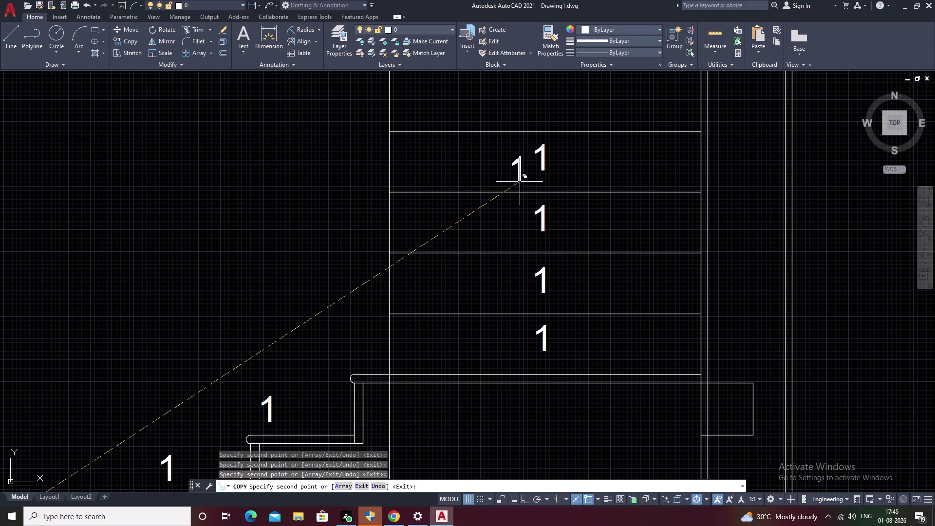
middle_drag(519, 181, 484, 357)
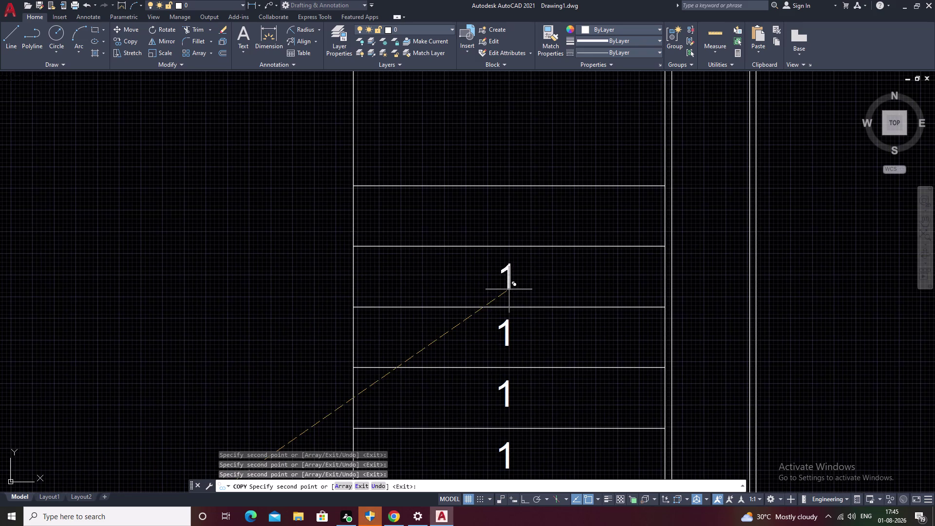
scroll(down, 3)
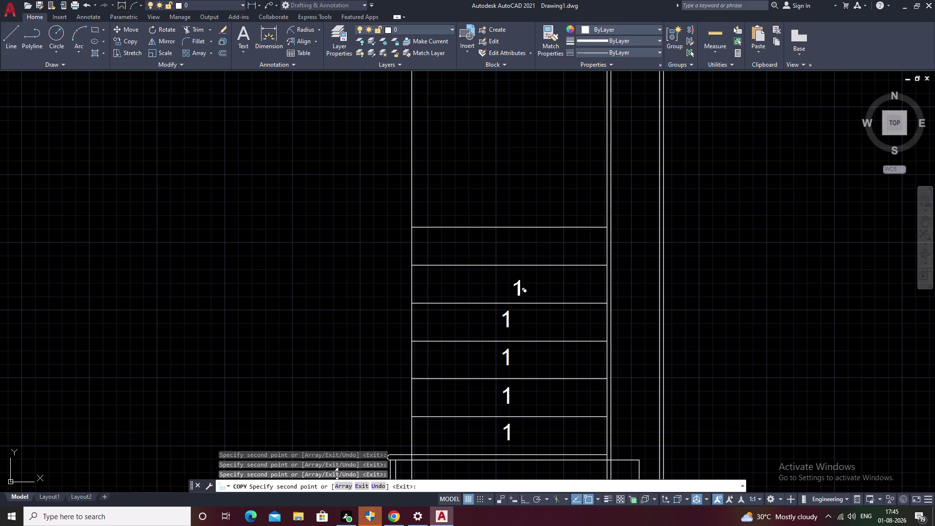
click(508, 290)
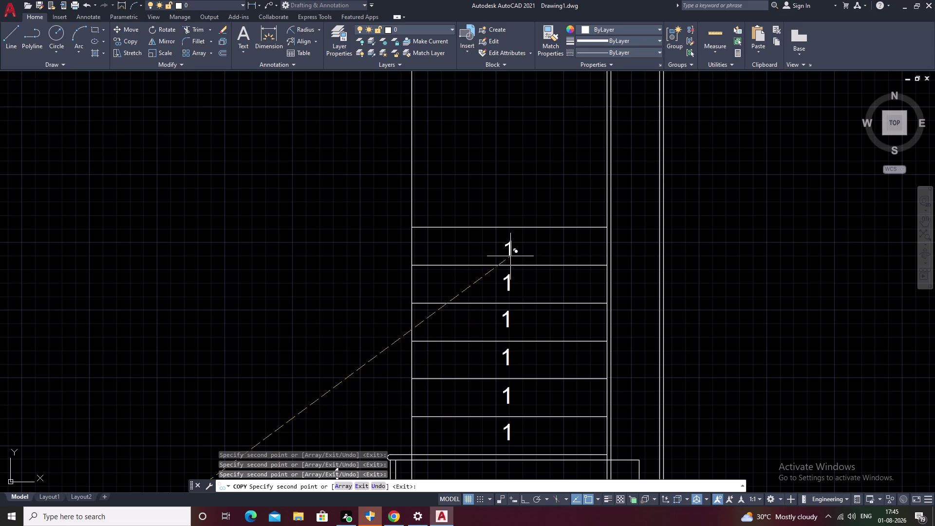
click(510, 255)
key(Escape)
scroll(down, 3)
middle_drag(402, 396, 425, 333)
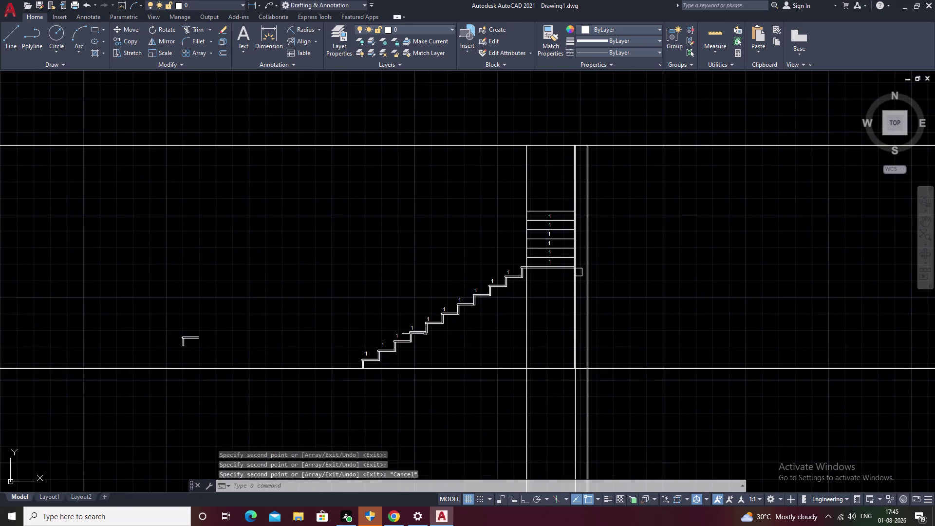
scroll(up, 3)
text(T)
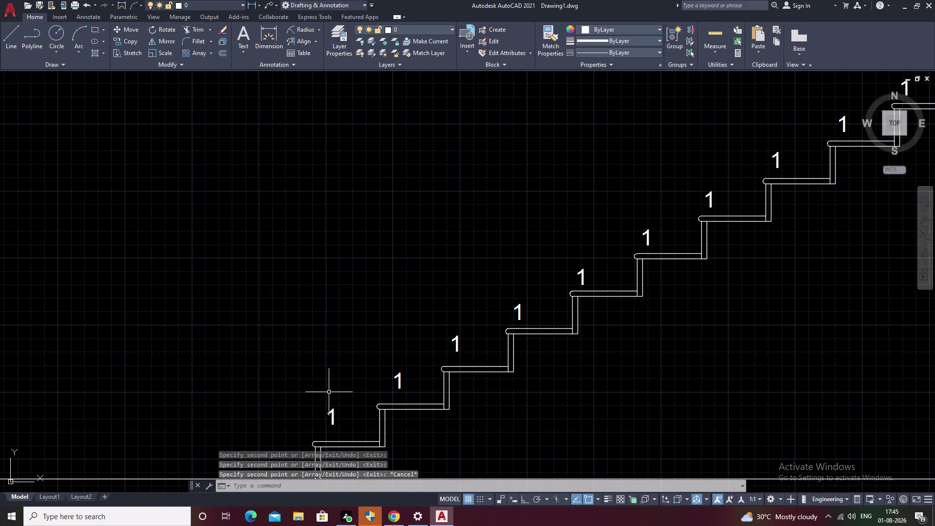
text(C)
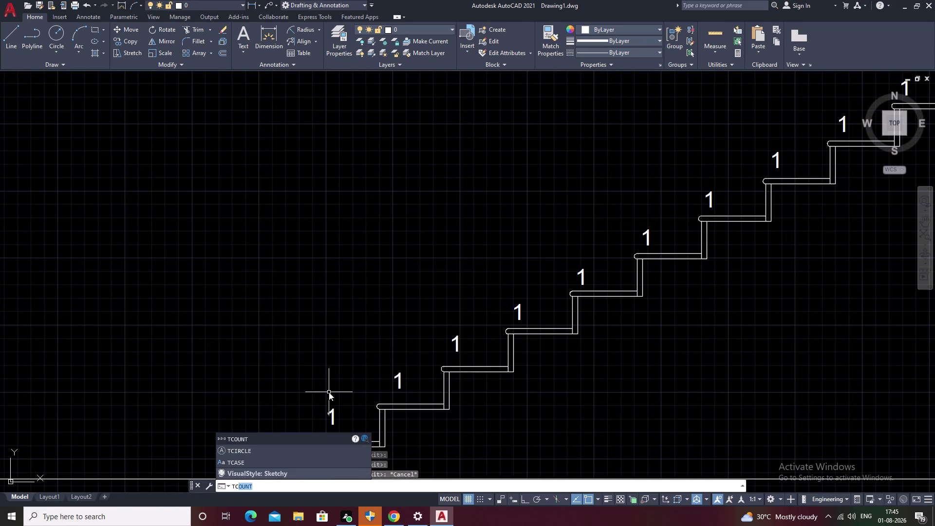
key(space)
click(333, 420)
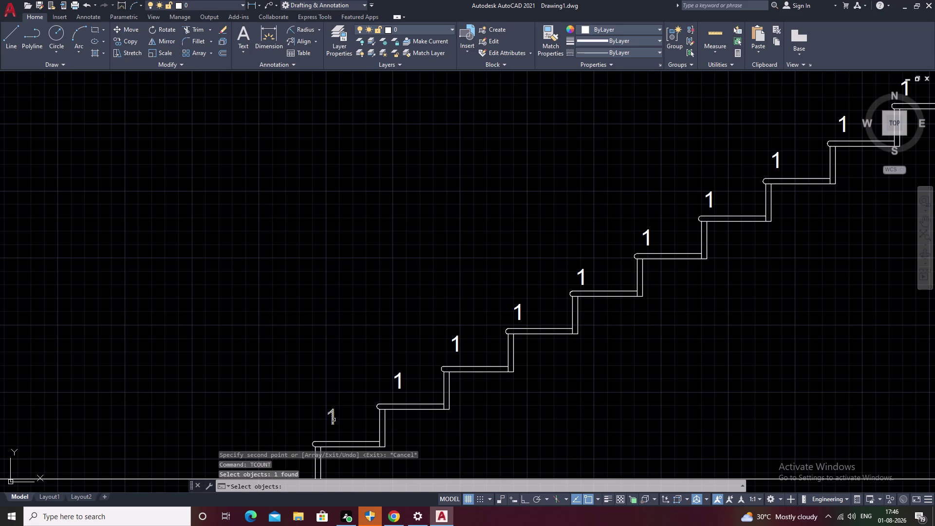
click(400, 381)
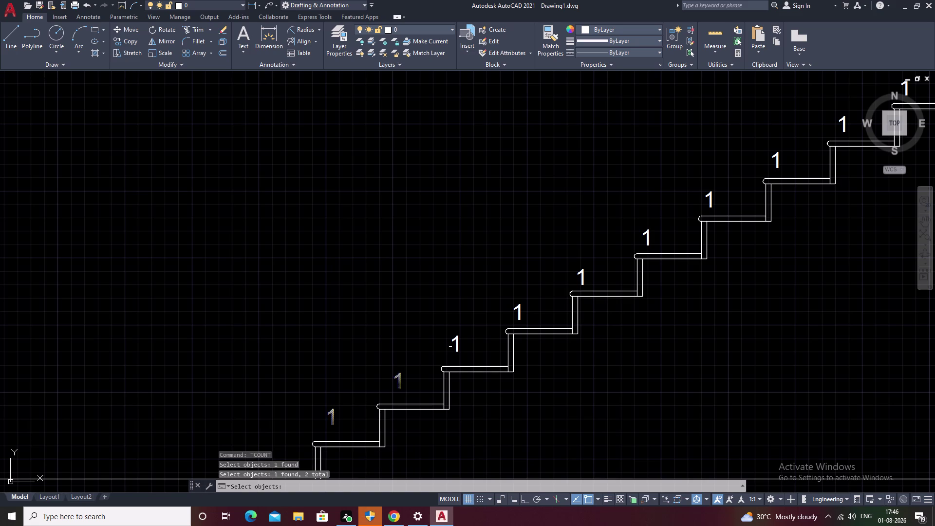
click(456, 343)
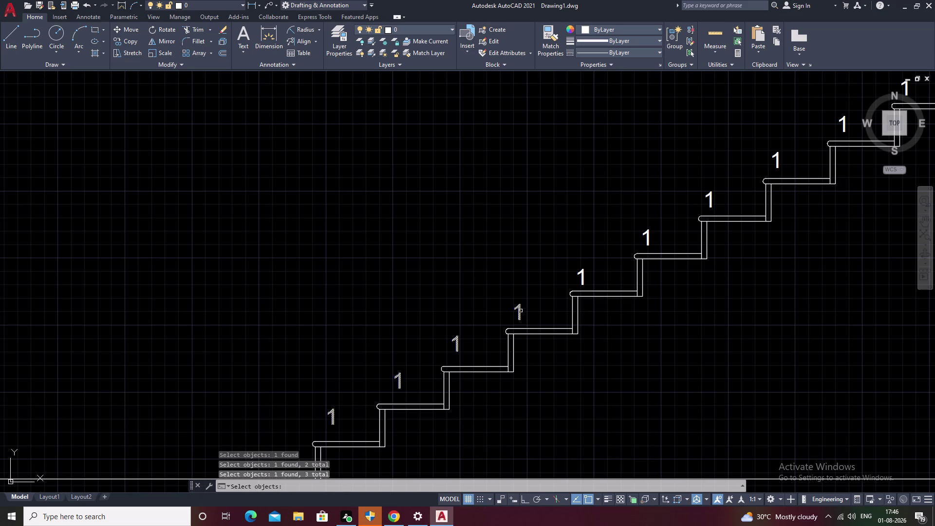
click(521, 311)
middle_drag(535, 308, 365, 402)
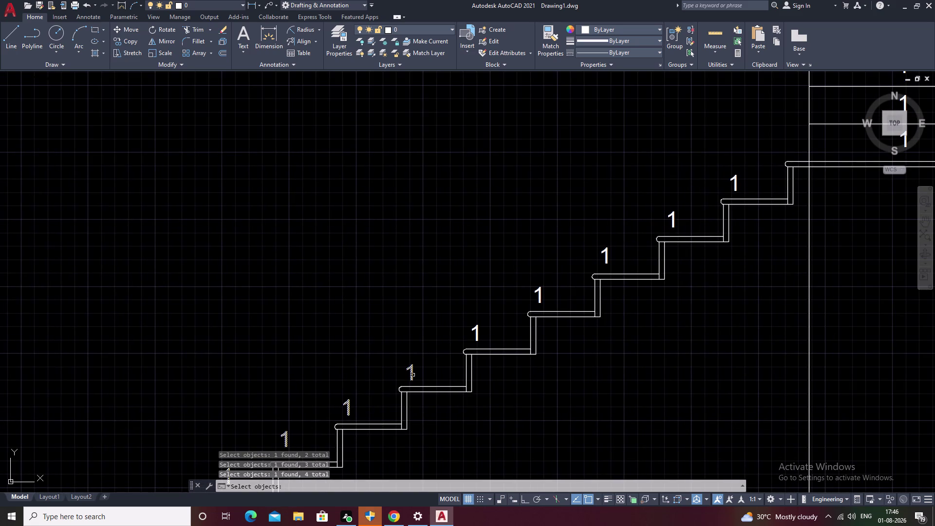
click(413, 375)
click(477, 335)
right_click(476, 334)
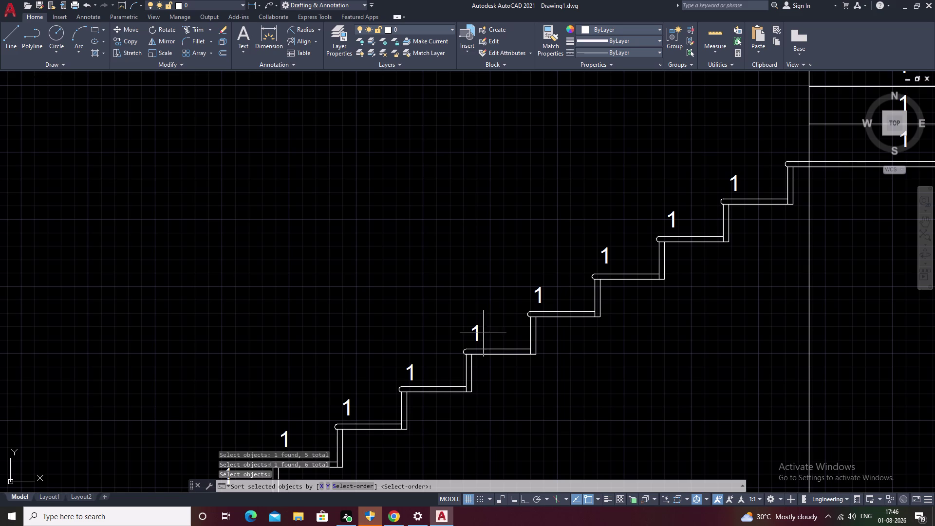
key(Escape)
middle_click(404, 348)
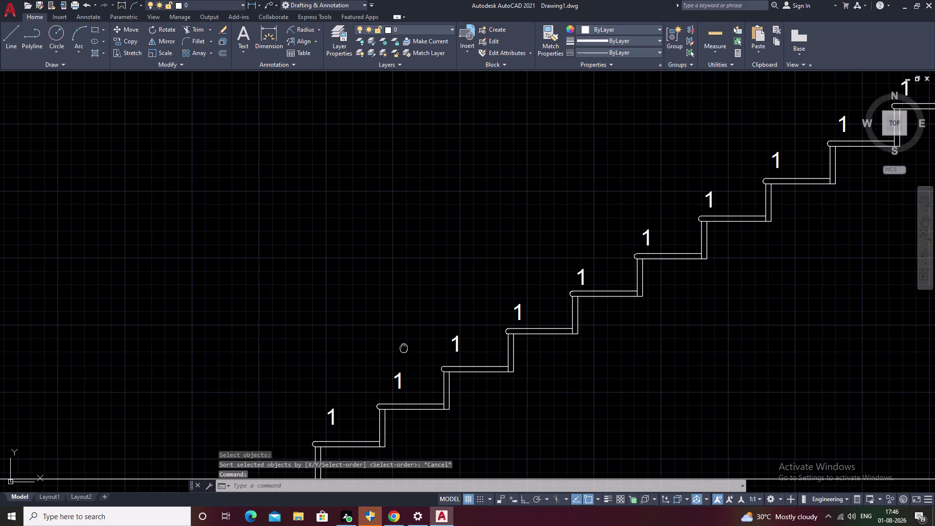
text(T)
key(space)
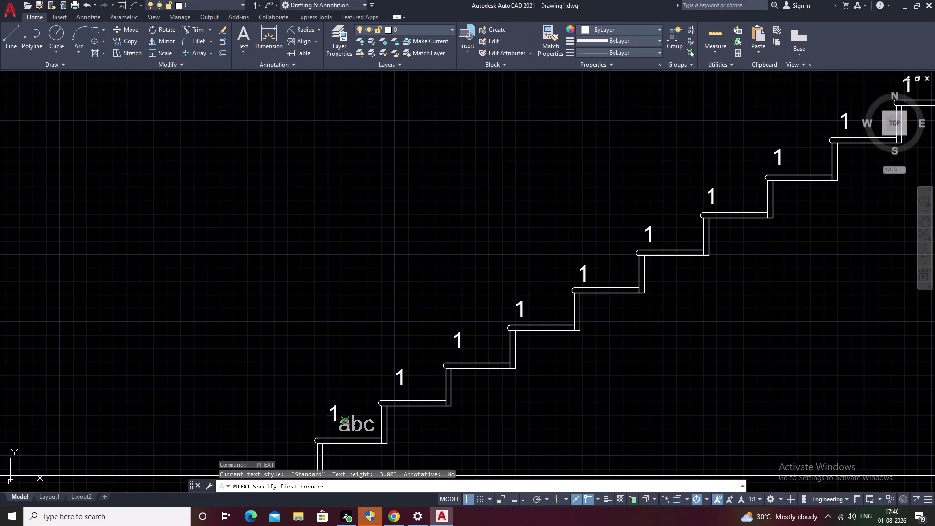
key(Escape)
text(T)
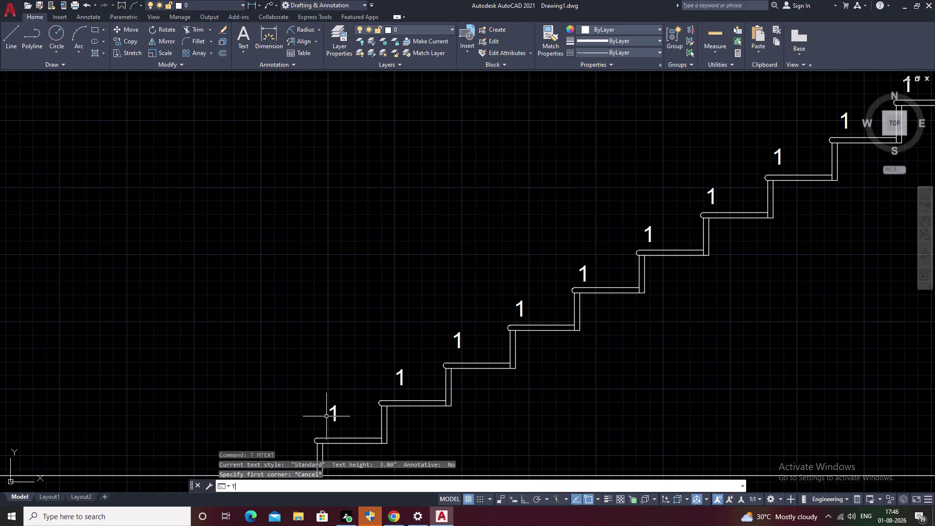
text(CO)
key(space)
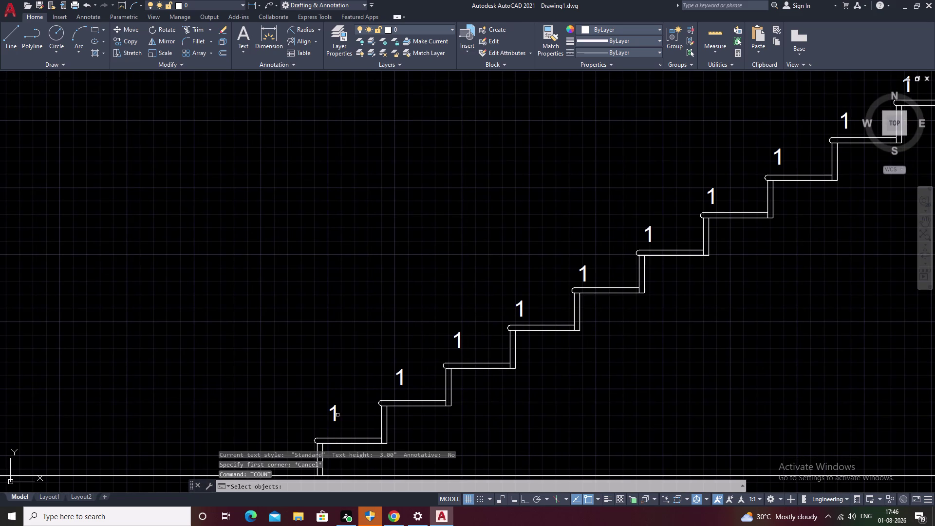
click(333, 417)
click(401, 378)
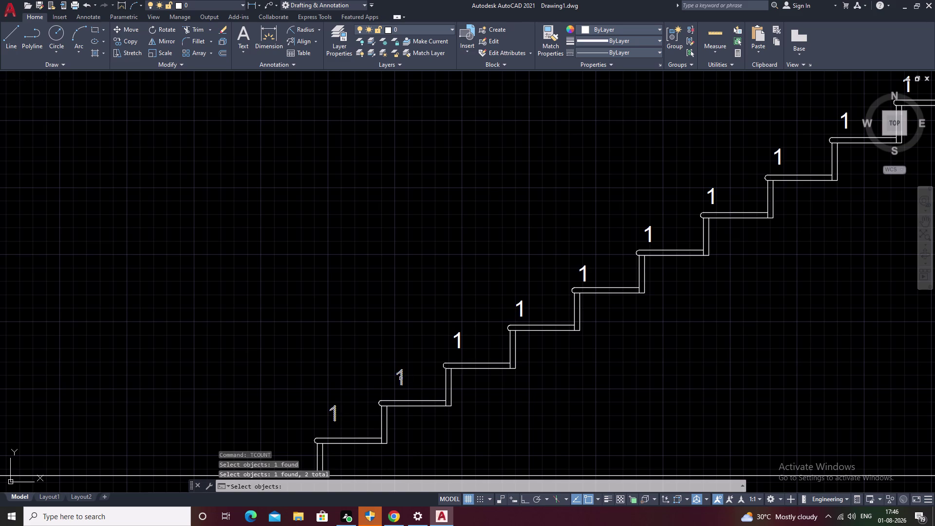
middle_drag(484, 336, 413, 384)
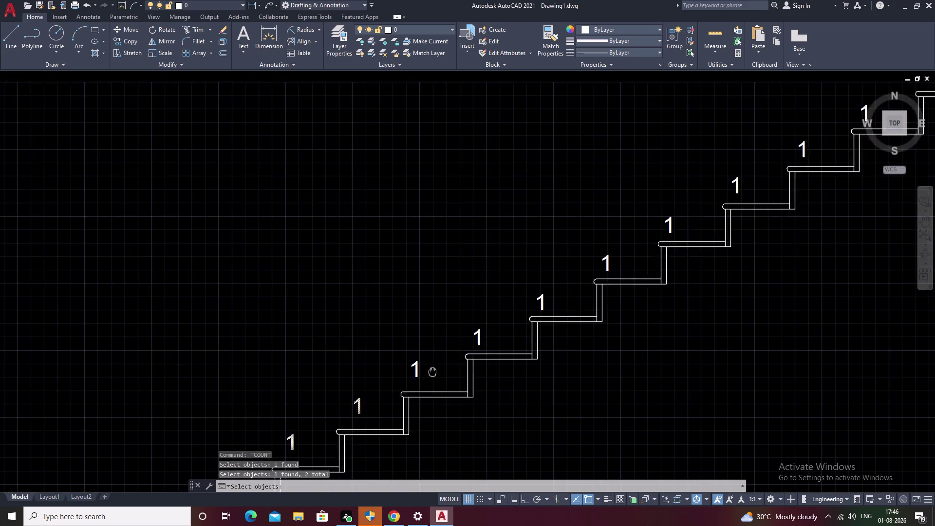
middle_drag(413, 383, 397, 394)
click(372, 400)
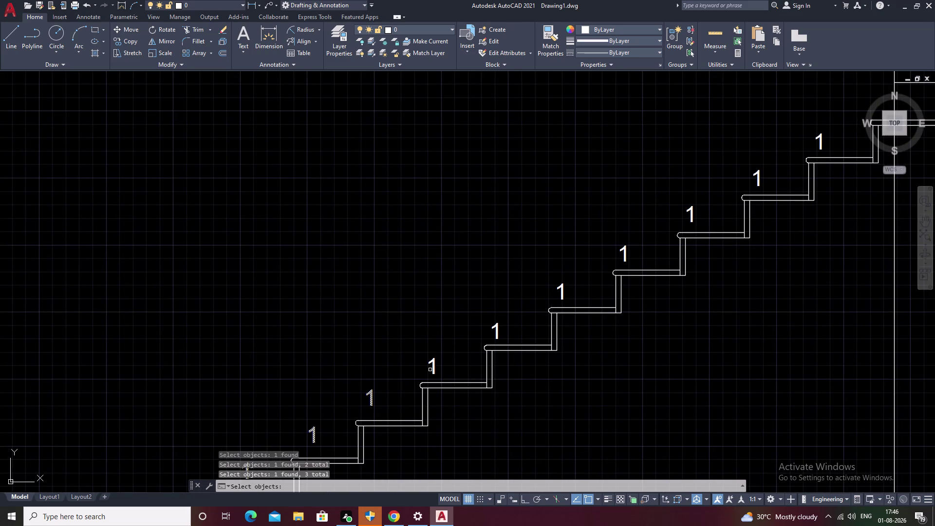
click(432, 367)
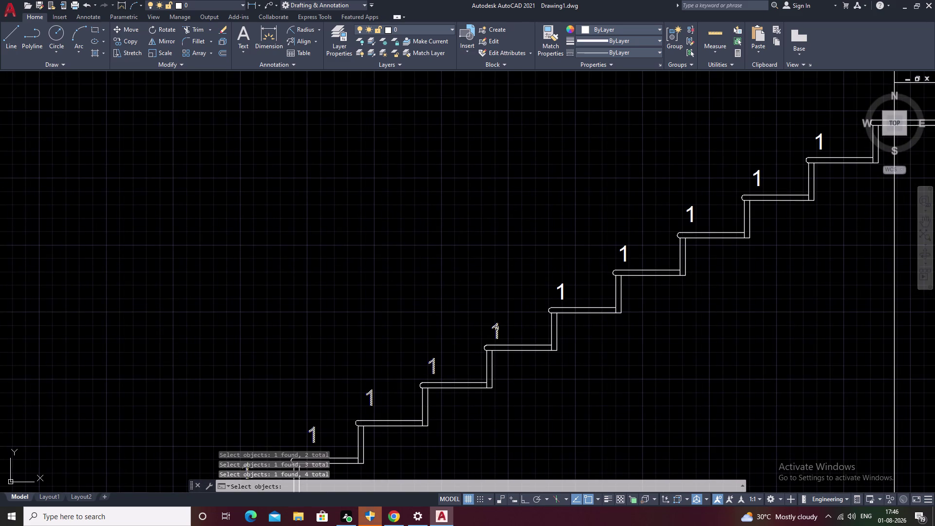
click(496, 328)
middle_drag(539, 330, 385, 456)
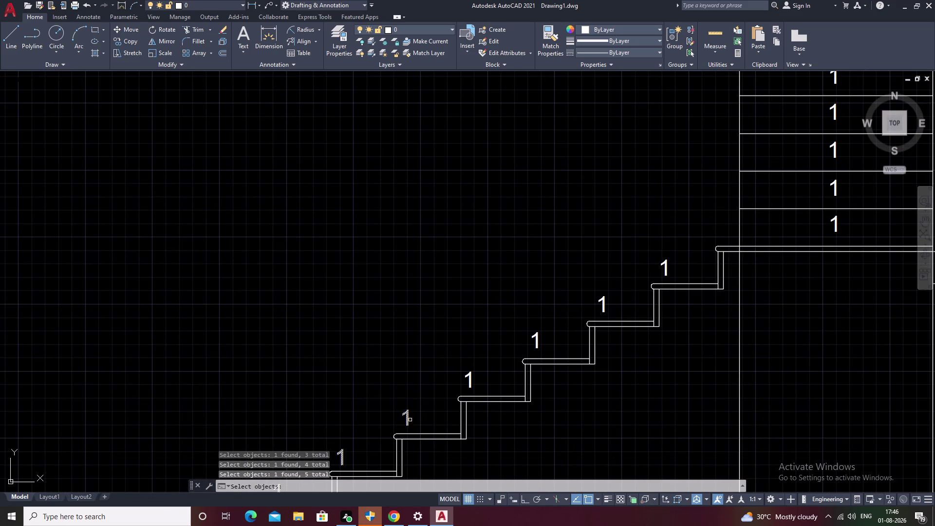
click(408, 421)
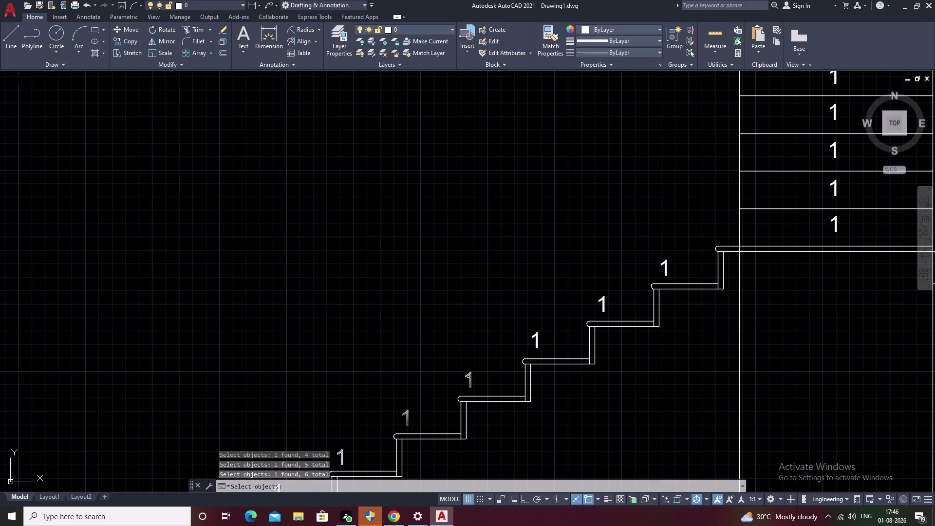
click(468, 376)
right_click(536, 337)
click(537, 337)
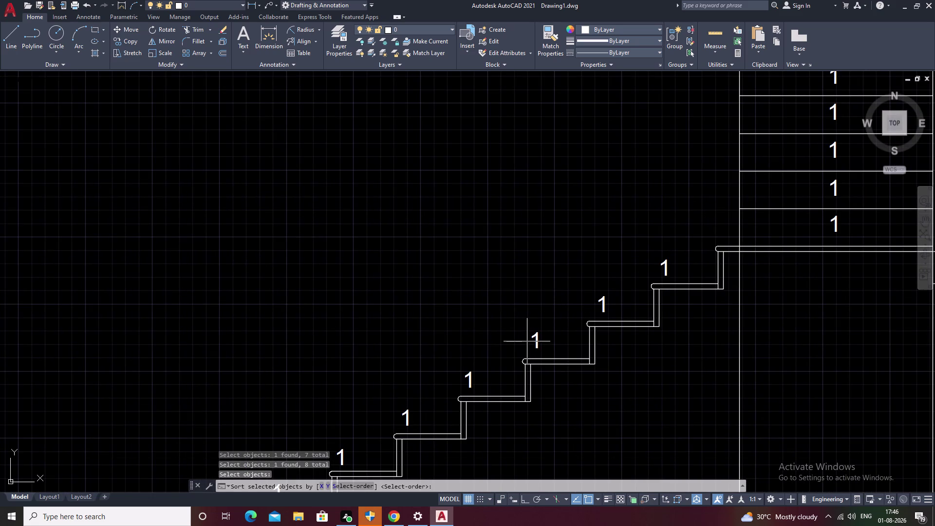
text(S)
key(space)
key(space)
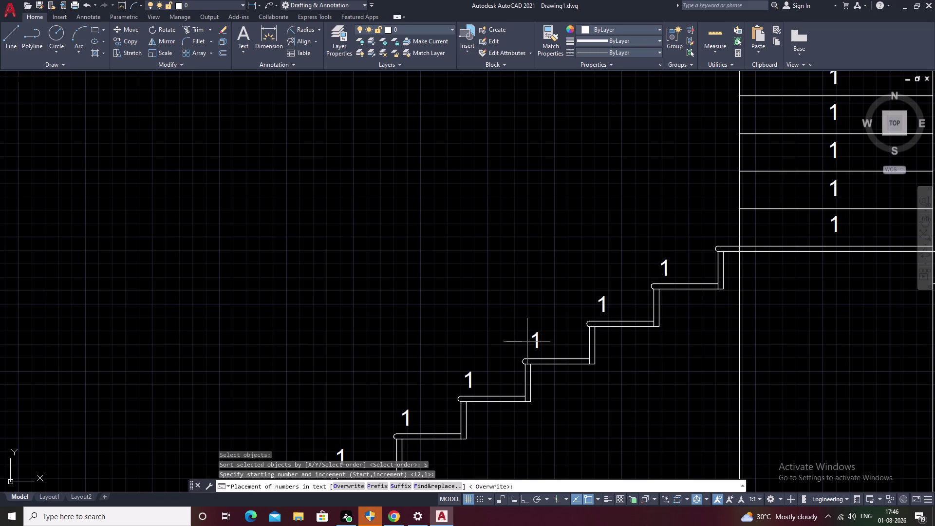
key(Escape)
scroll(down, 3)
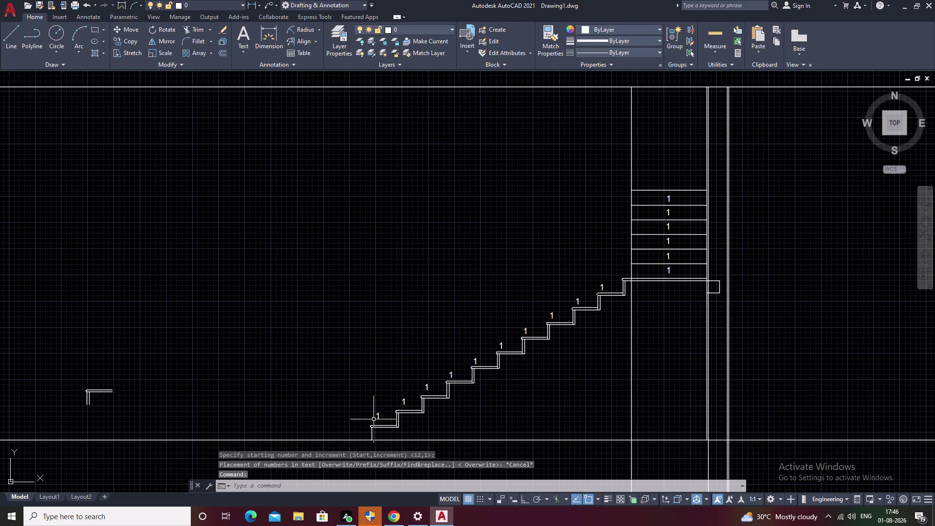
With TCOUNT, select the five lowest tread labels in order up the stair.
text(T)
key(space)
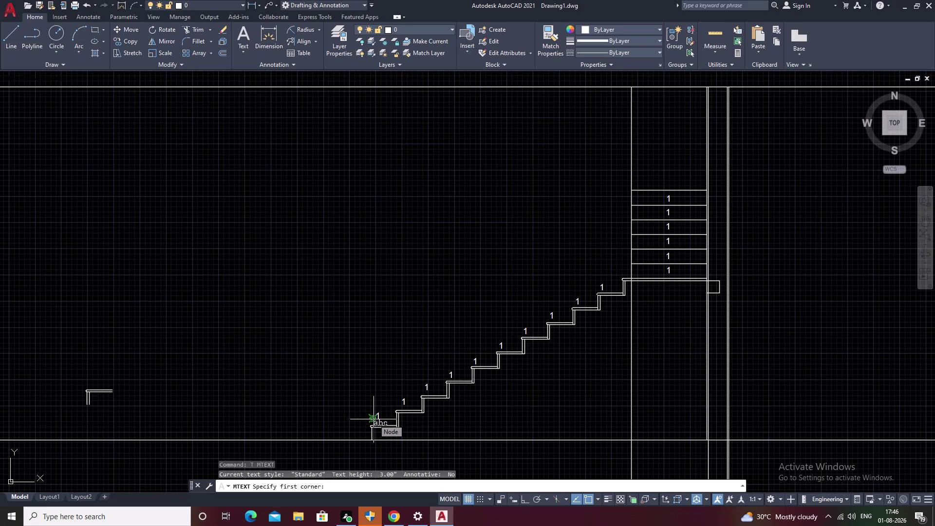
key(Escape)
text(TCO)
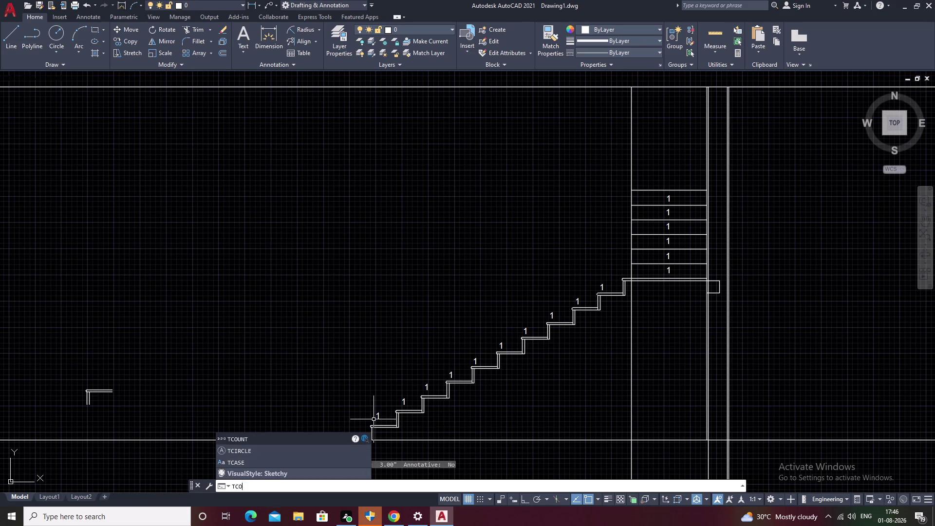
key(space)
scroll(up, 3)
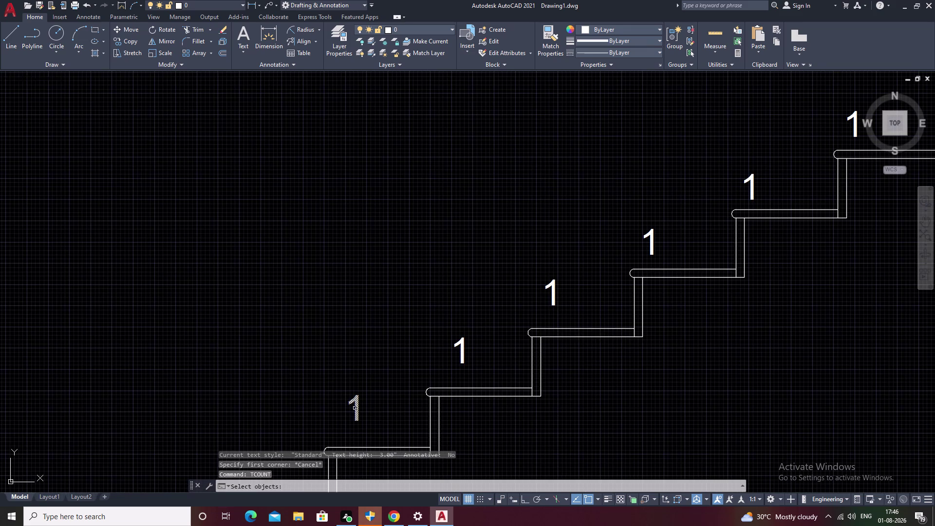
click(354, 408)
click(461, 346)
middle_drag(462, 347, 300, 445)
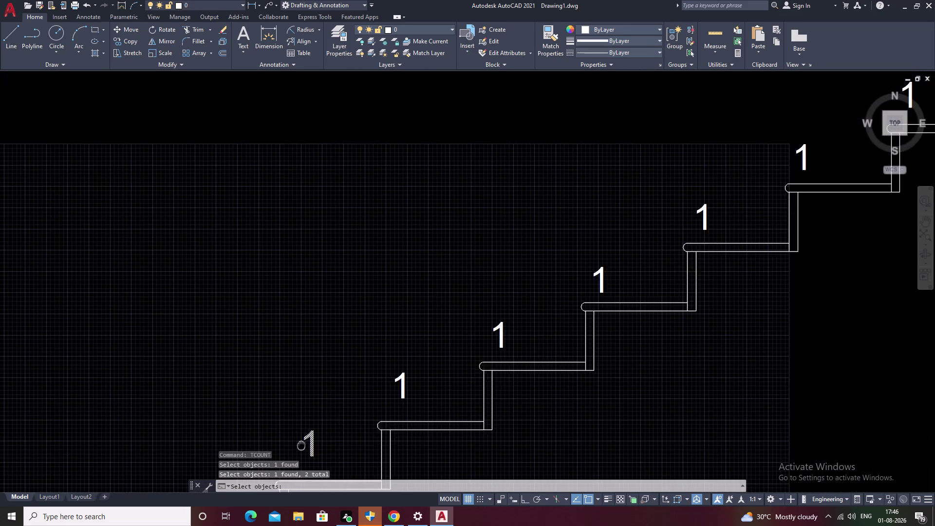
middle_drag(301, 445, 266, 463)
click(357, 411)
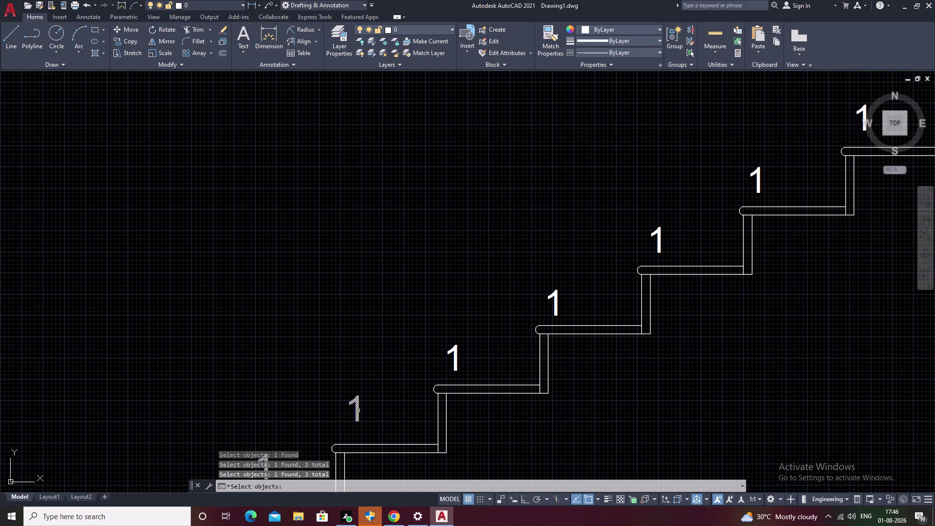
click(455, 359)
middle_drag(471, 355, 414, 396)
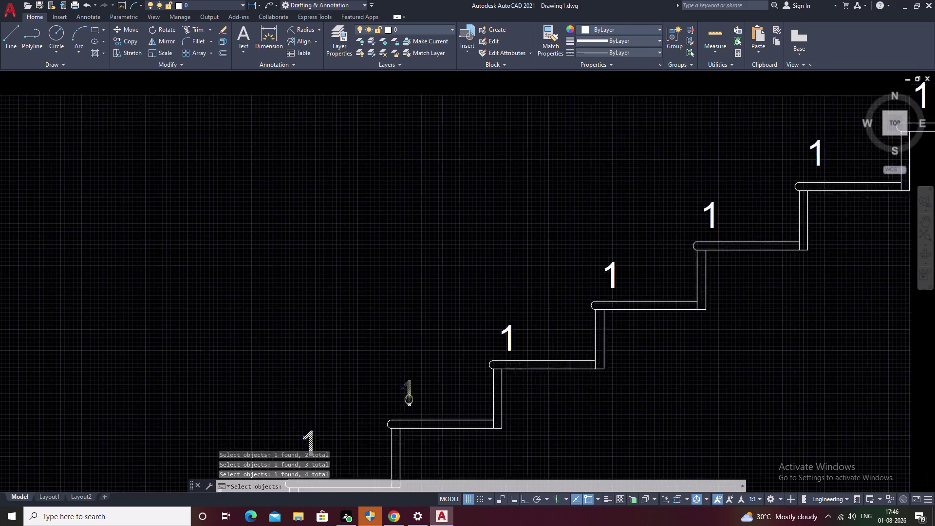
middle_drag(414, 396, 314, 466)
click(394, 408)
right_click(395, 408)
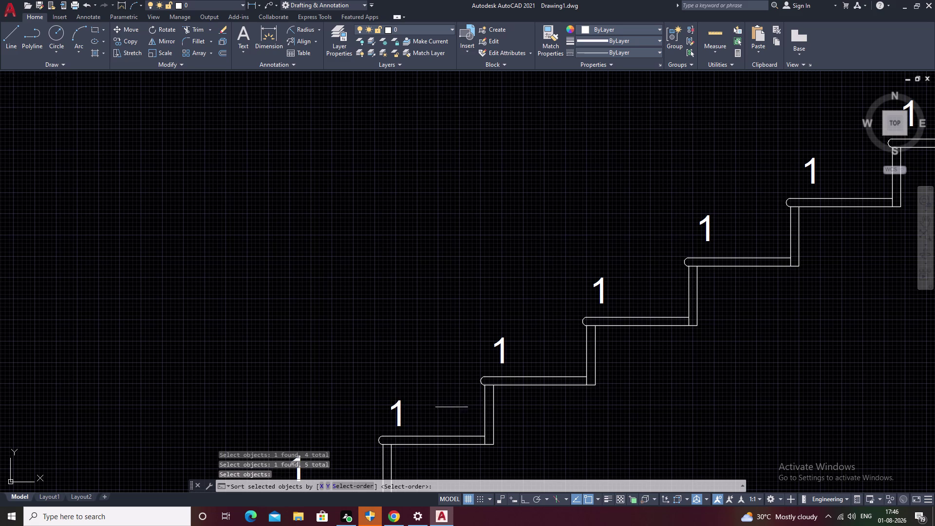
Number the selected labels by pick order, starting at 1 with increment 1, overwriting the text.
middle_drag(461, 406, 339, 470)
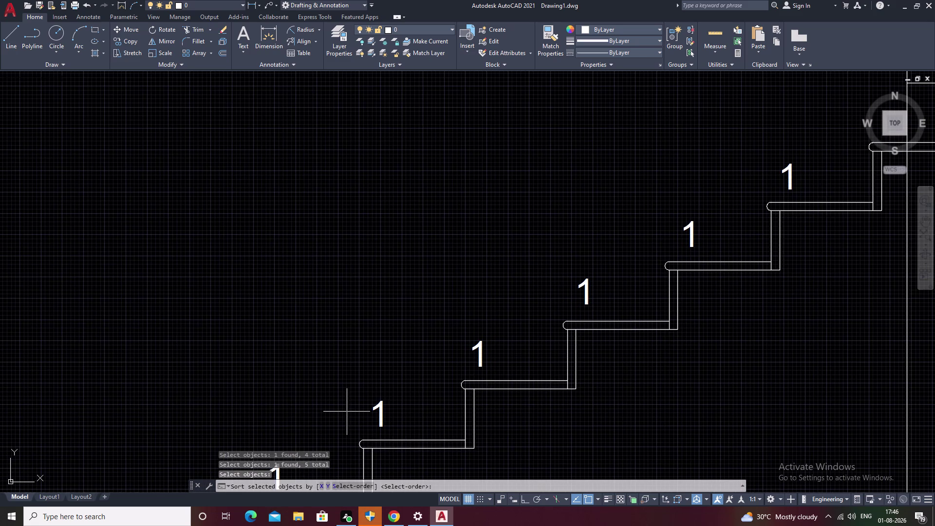
text(S)
key(space)
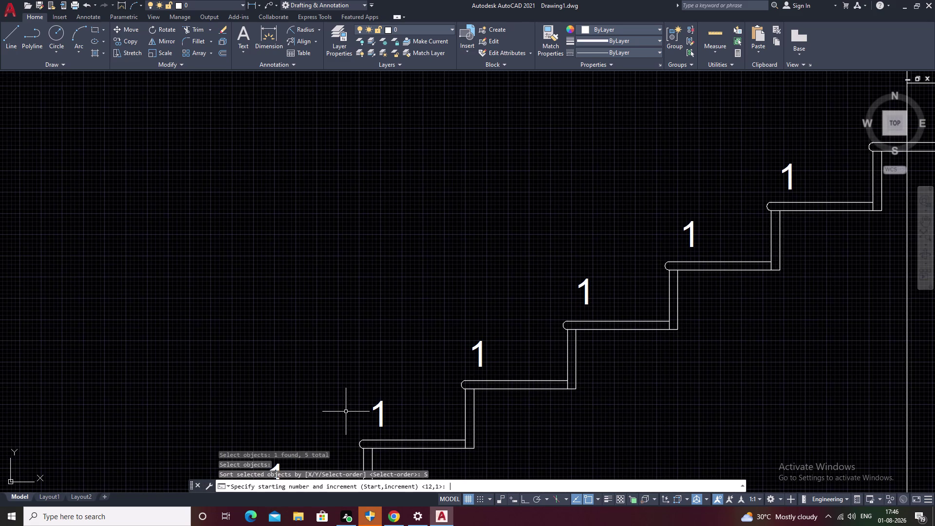
key(1)
text(,)
text(1)
key(space)
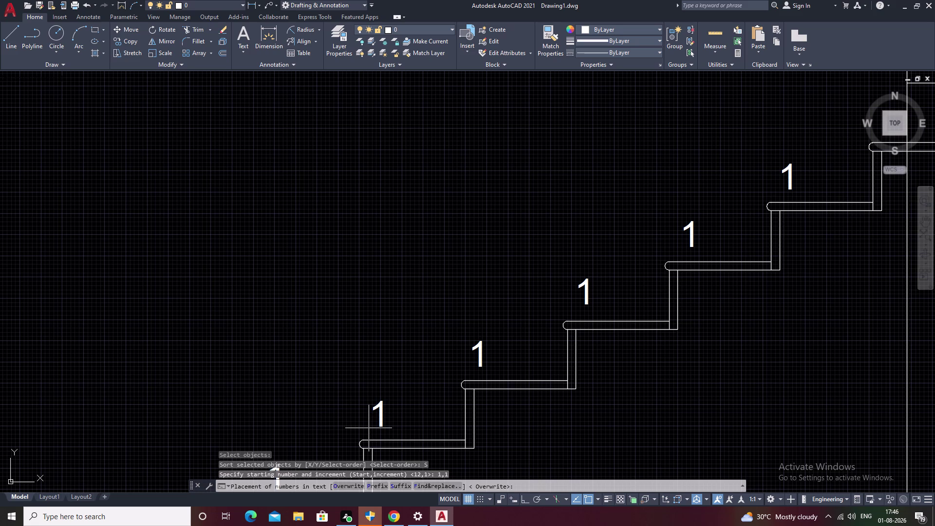
key(o)
key(space)
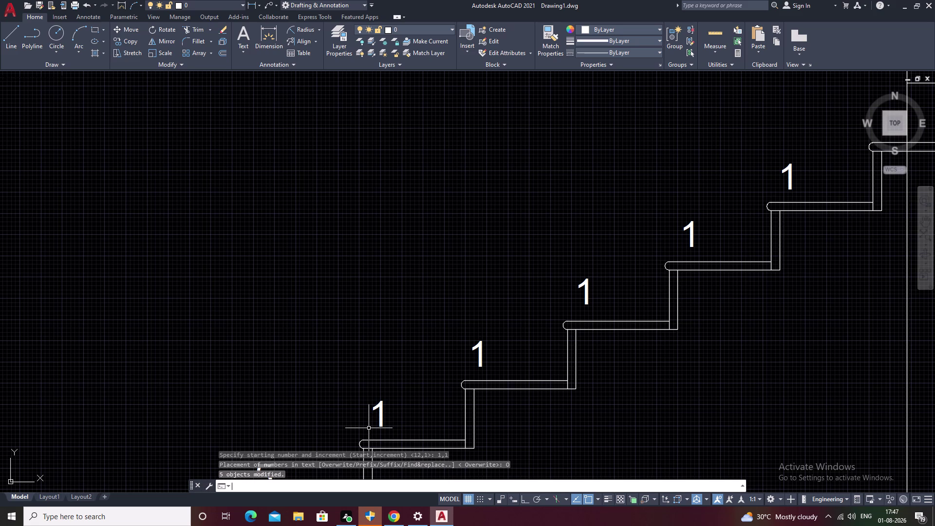
scroll(down, 3)
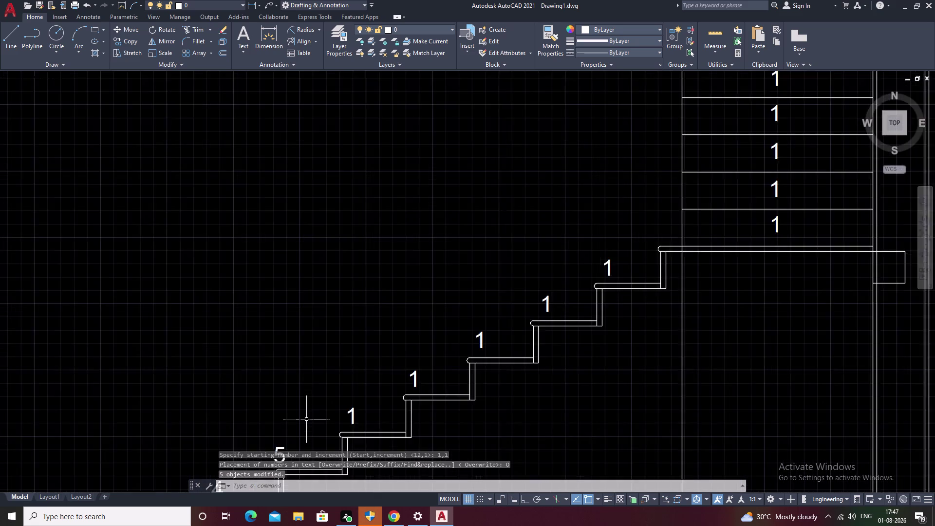
middle_drag(315, 419, 336, 363)
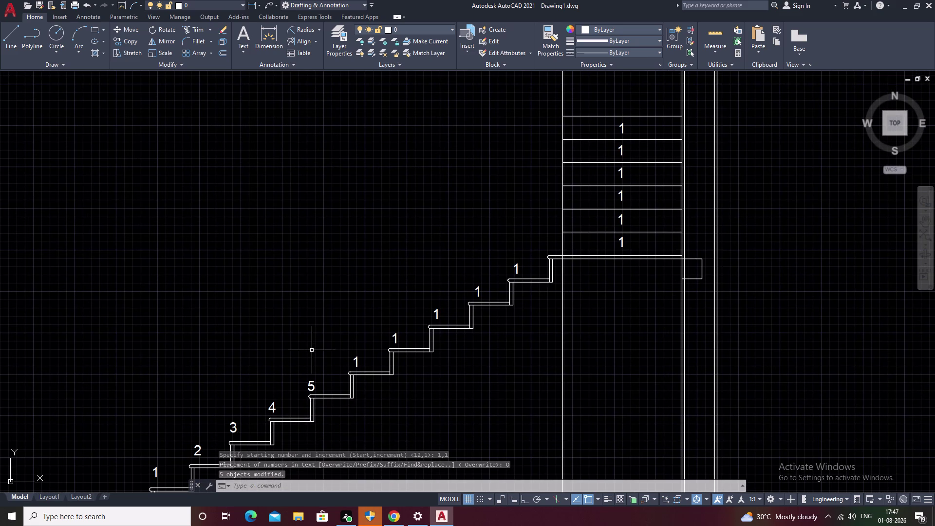
With TCOUNT again, select the next seven tread labels in order toward the landing.
key(t)
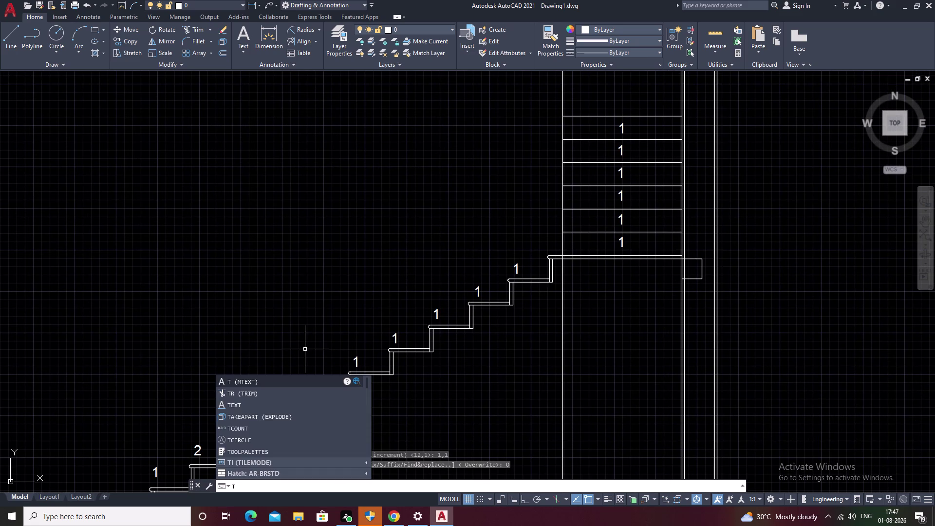
key(c)
key(space)
middle_drag(375, 365, 308, 418)
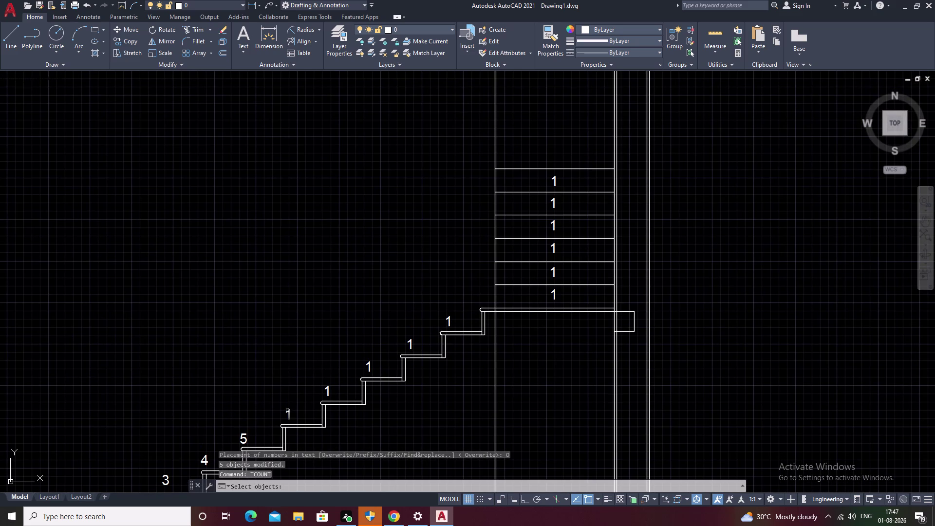
click(288, 413)
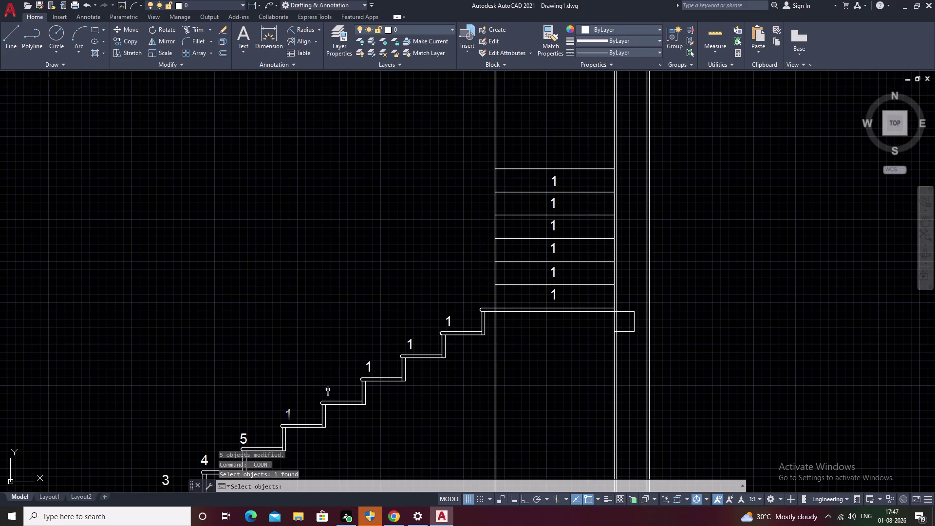
click(328, 389)
click(368, 367)
middle_drag(259, 413, 246, 425)
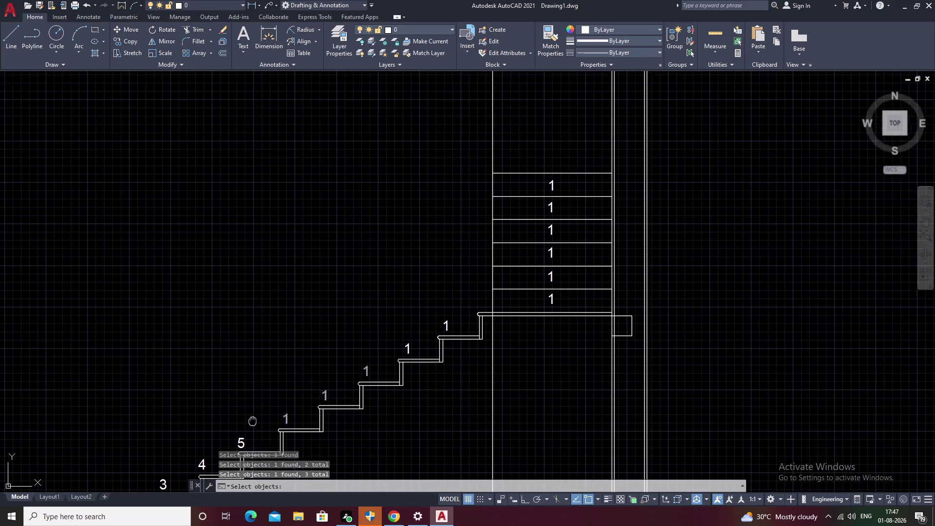
middle_drag(246, 425, 176, 478)
click(329, 411)
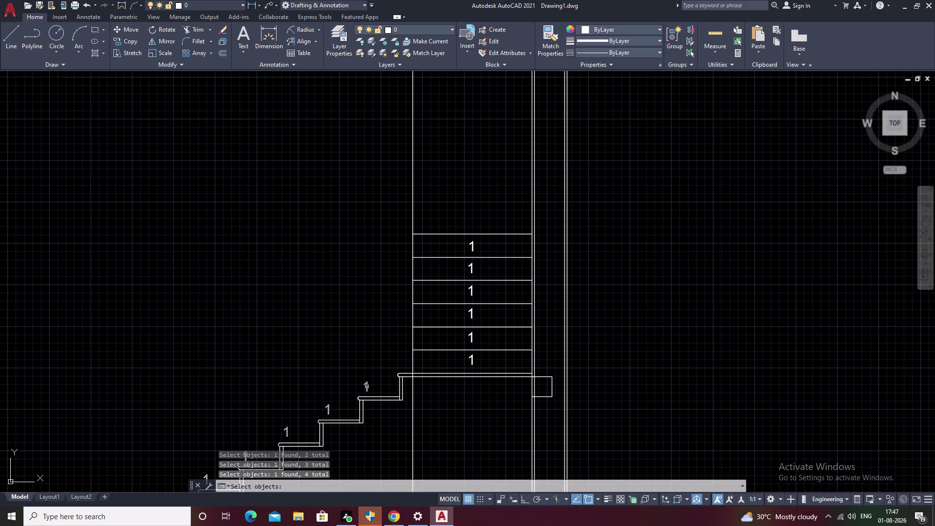
click(367, 387)
click(472, 360)
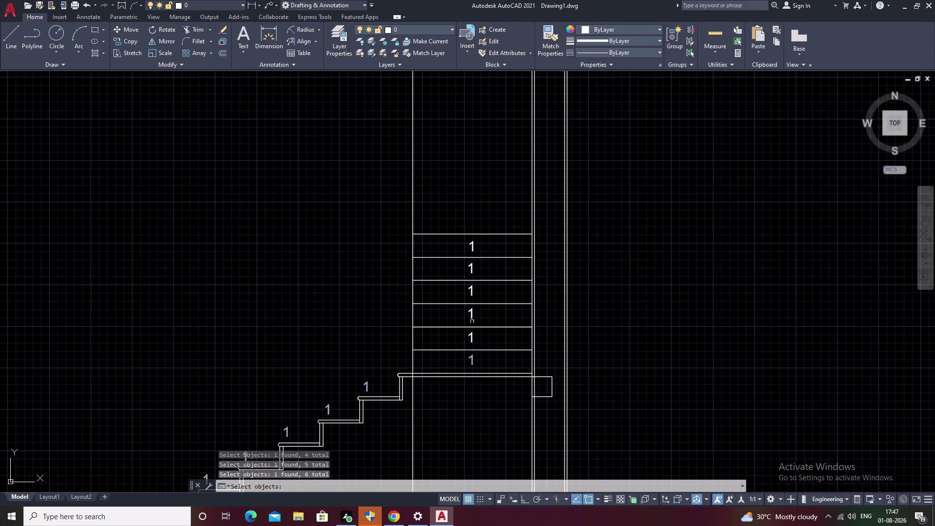
click(472, 314)
right_click(472, 314)
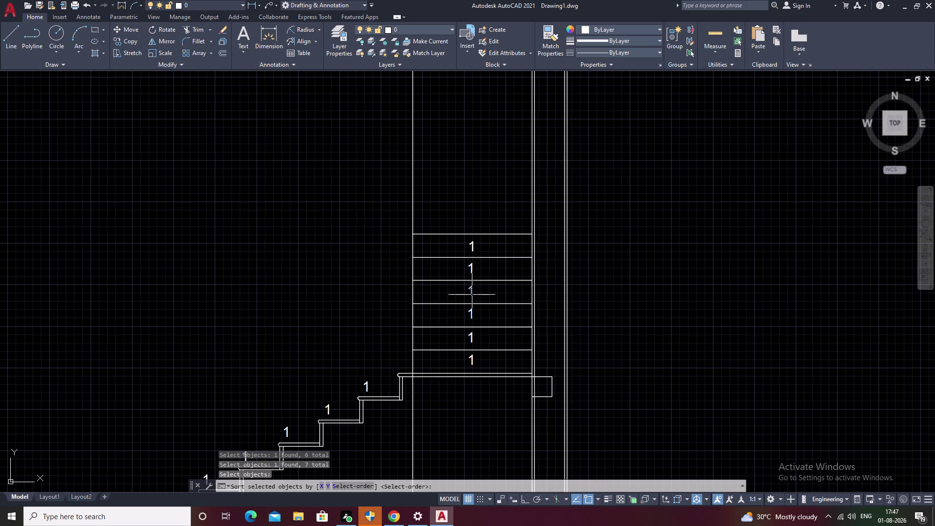
Number those labels by pick order from 6 with increment 1, overwriting the text.
text(S)
key(space)
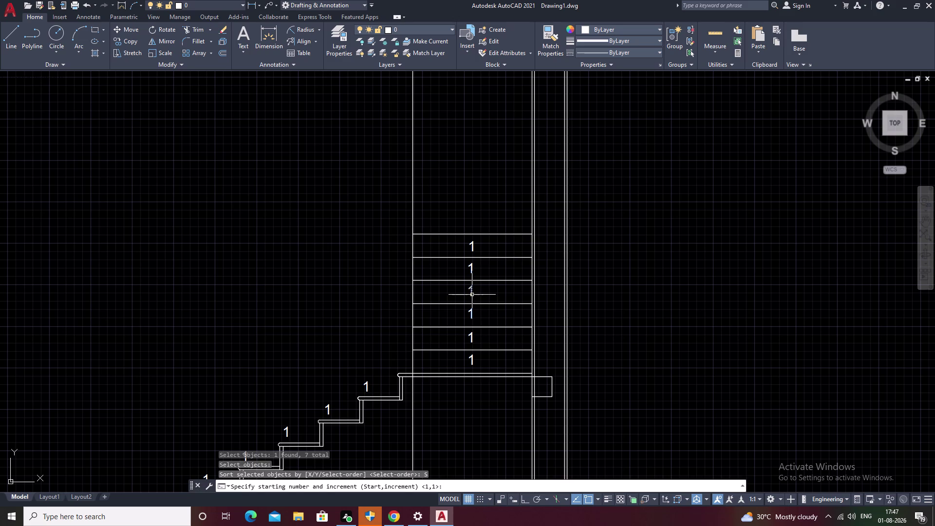
key(6)
key(comma)
key(1)
key(space)
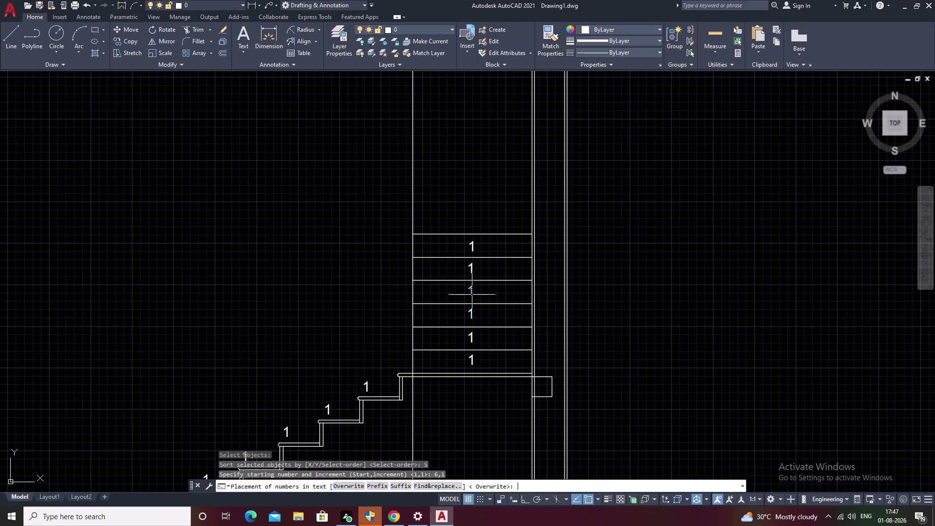
text(O)
key(space)
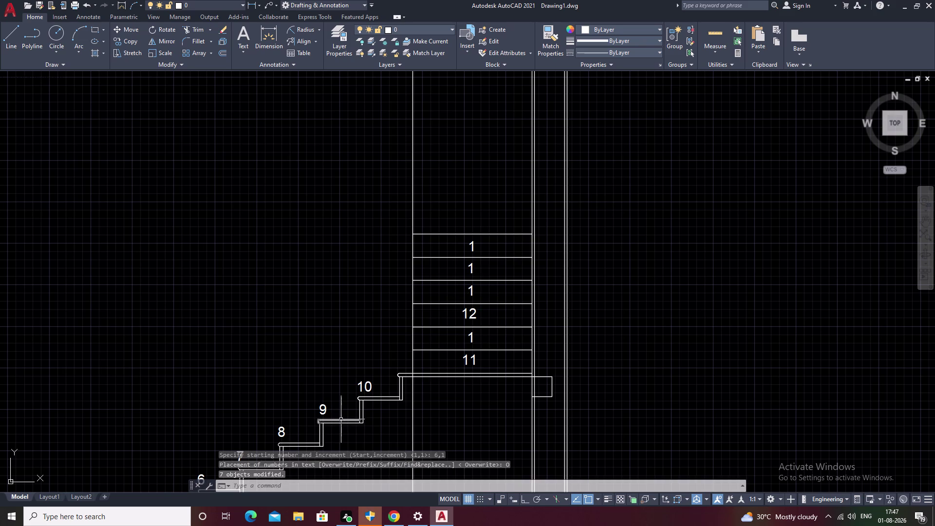
middle_drag(341, 419, 422, 305)
middle_drag(501, 347, 411, 447)
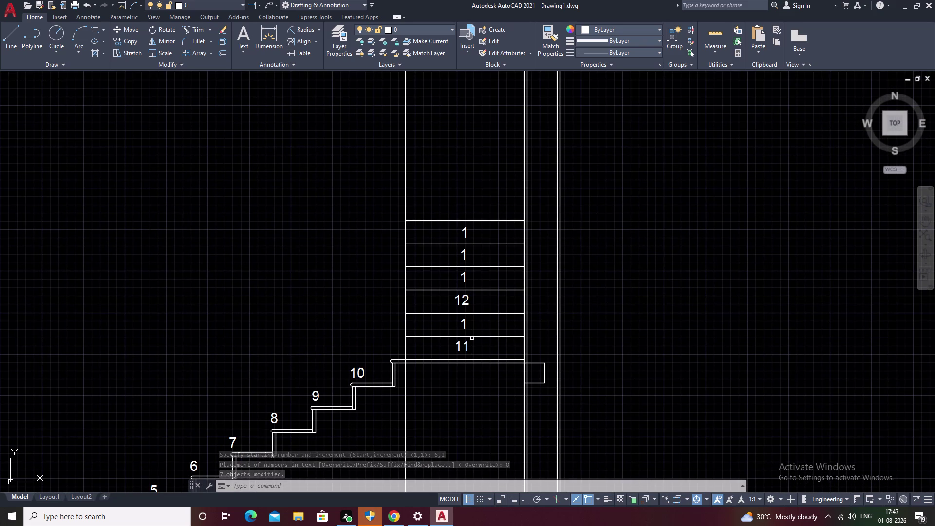
key(Escape)
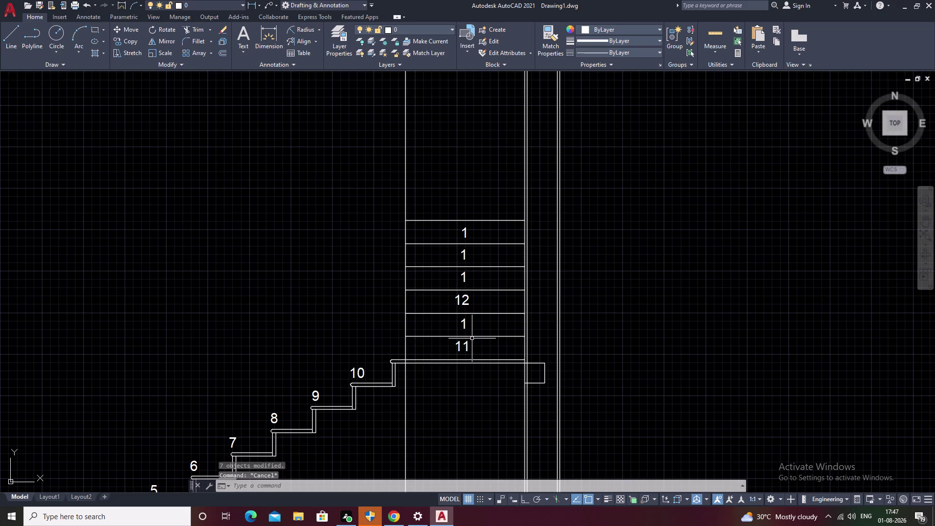
text(TC)
key(space)
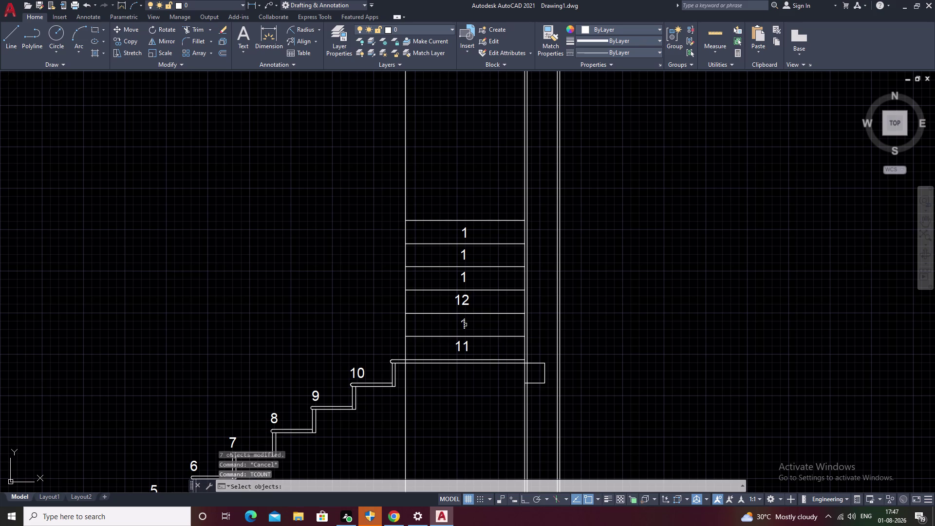
Try selecting stacked tread labels for TCOUNT, cancelling and restarting twice.
click(464, 325)
click(466, 302)
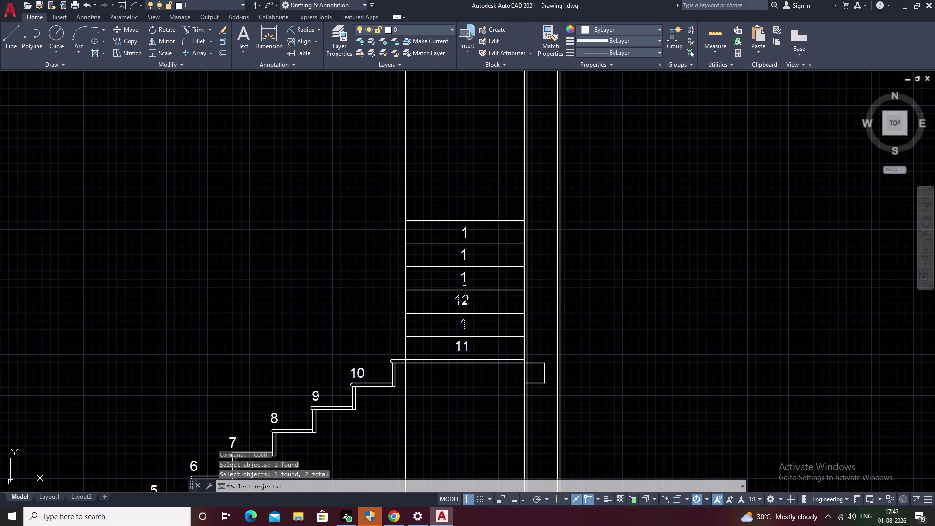
click(465, 278)
right_click(466, 278)
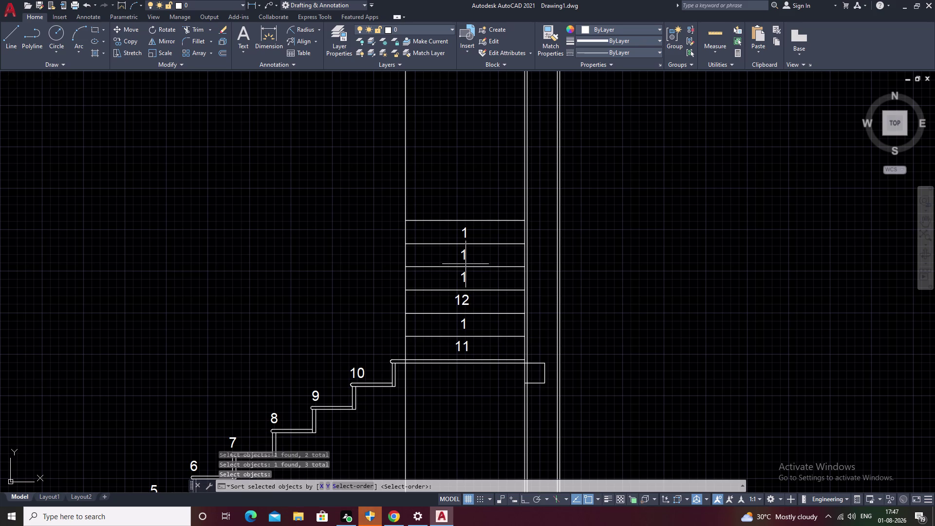
key(Escape)
key(space)
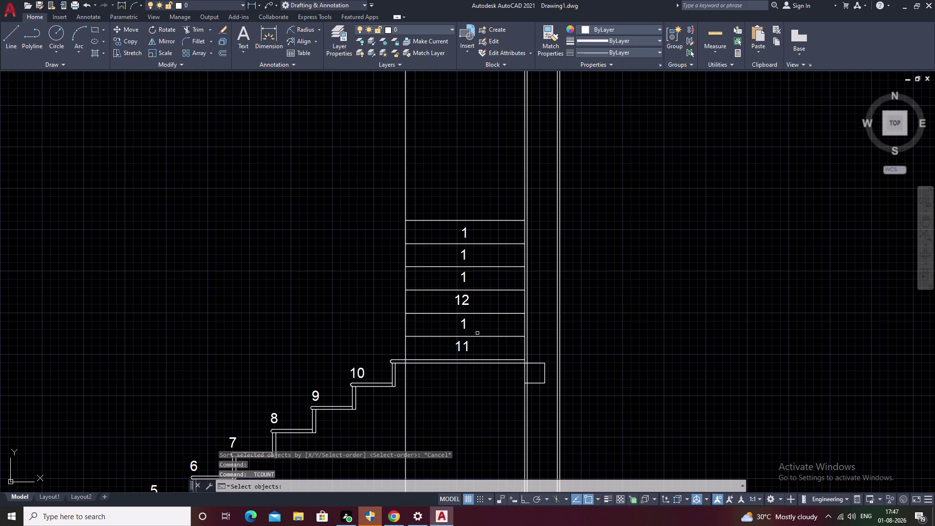
click(464, 323)
right_click(464, 322)
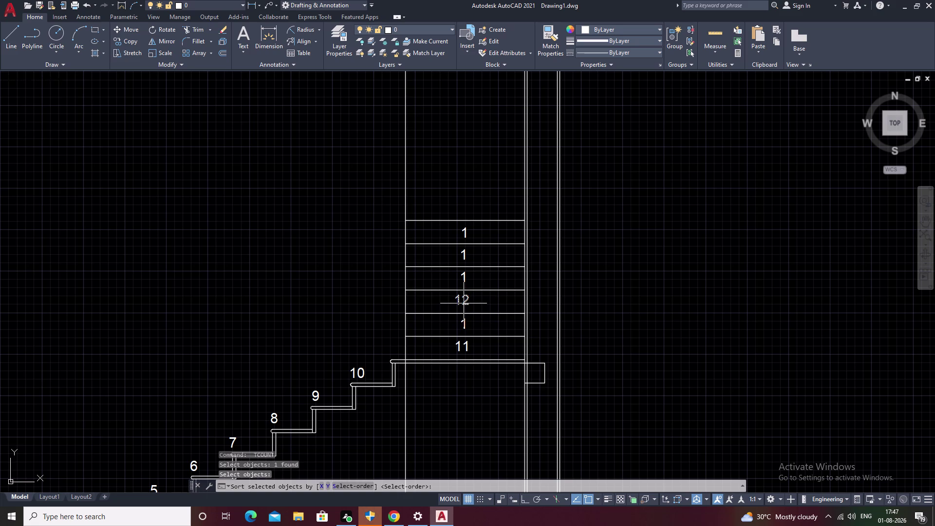
key(Escape)
key(space)
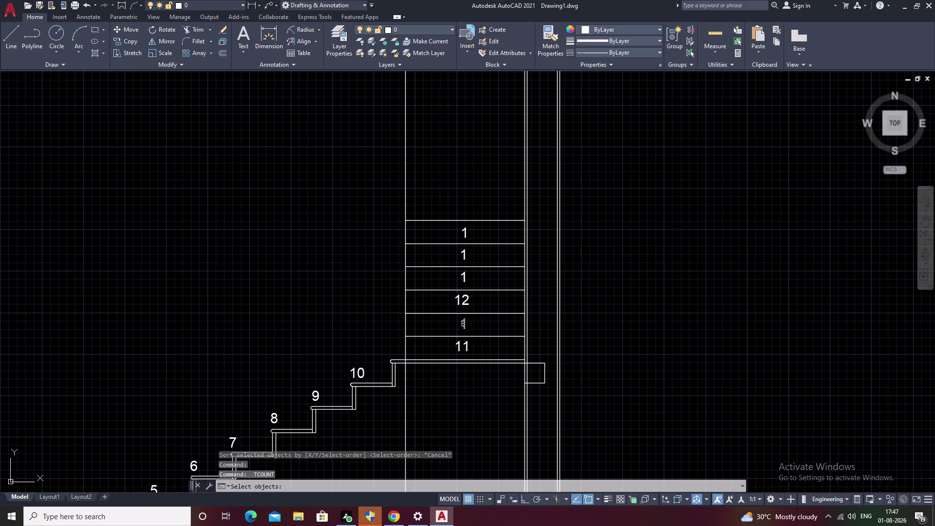
scroll(up, 3)
click(462, 325)
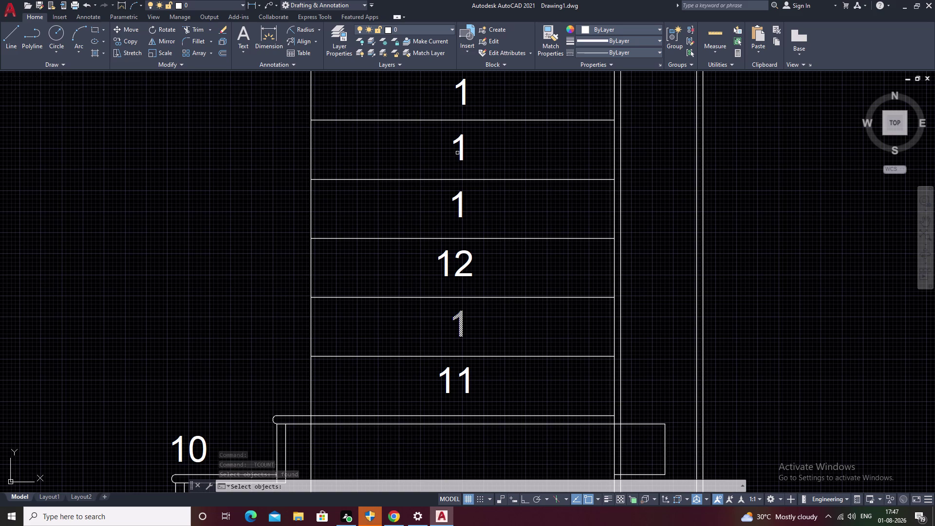
Renumber two upper labels by pick order, starting at 12 with increment 1, overwriting.
middle_drag(499, 160, 498, 345)
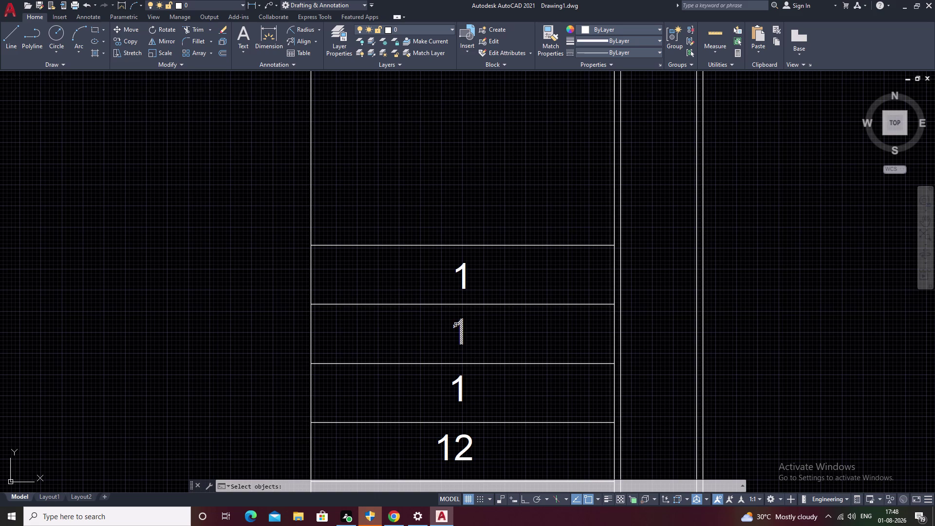
click(457, 325)
click(464, 281)
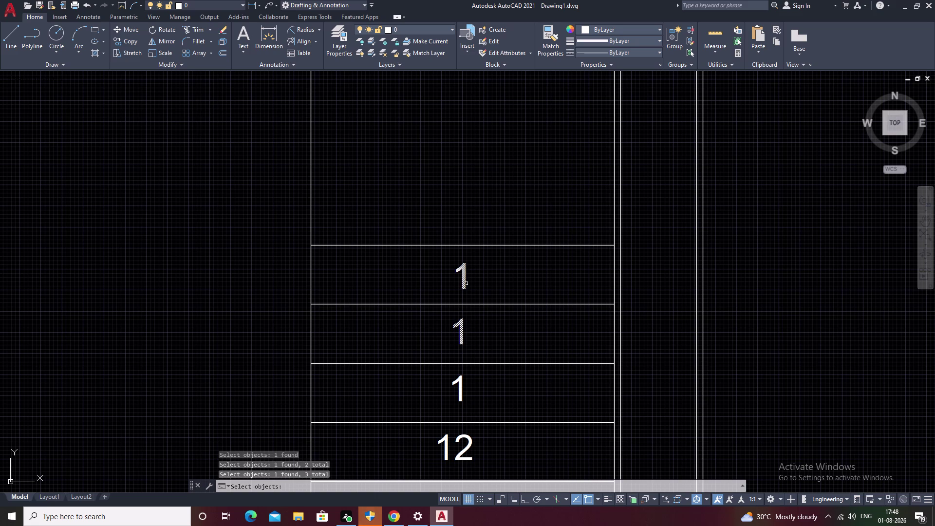
right_click(466, 284)
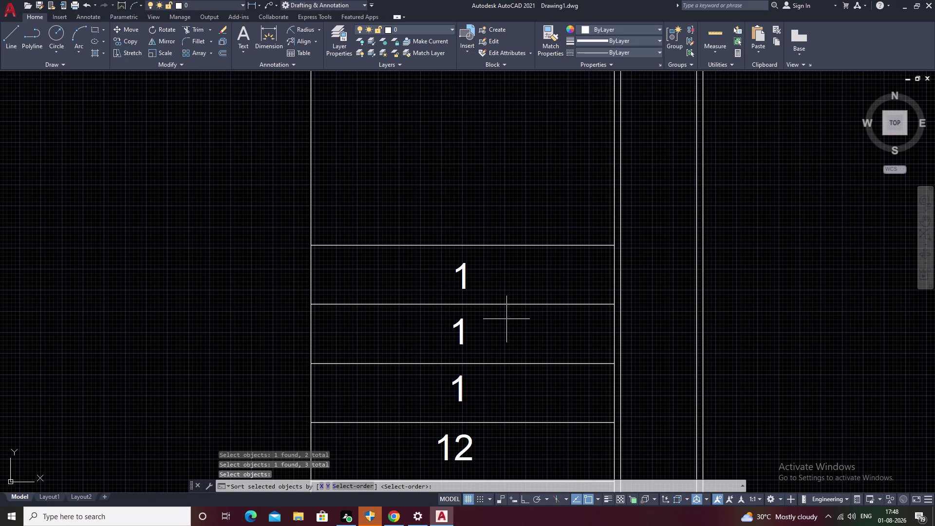
text(S)
key(space)
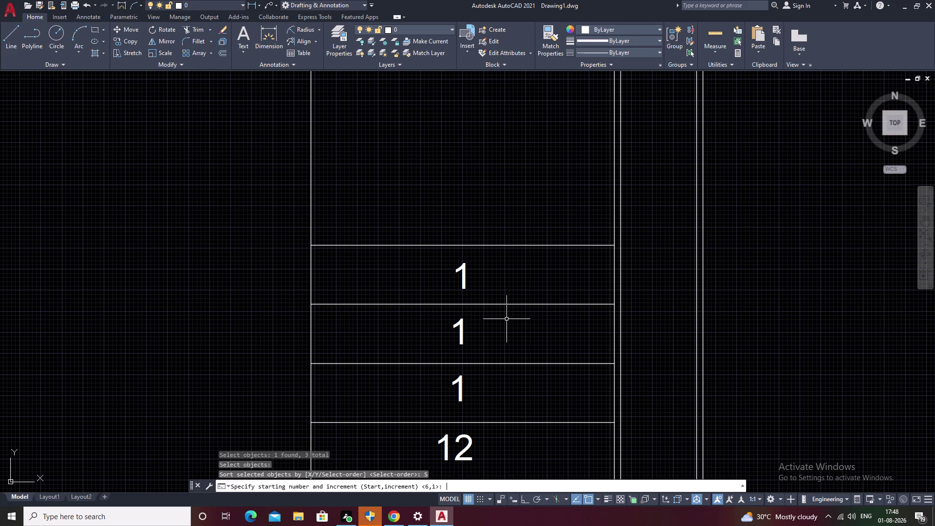
text(12)
text(,)
text(1)
key(space)
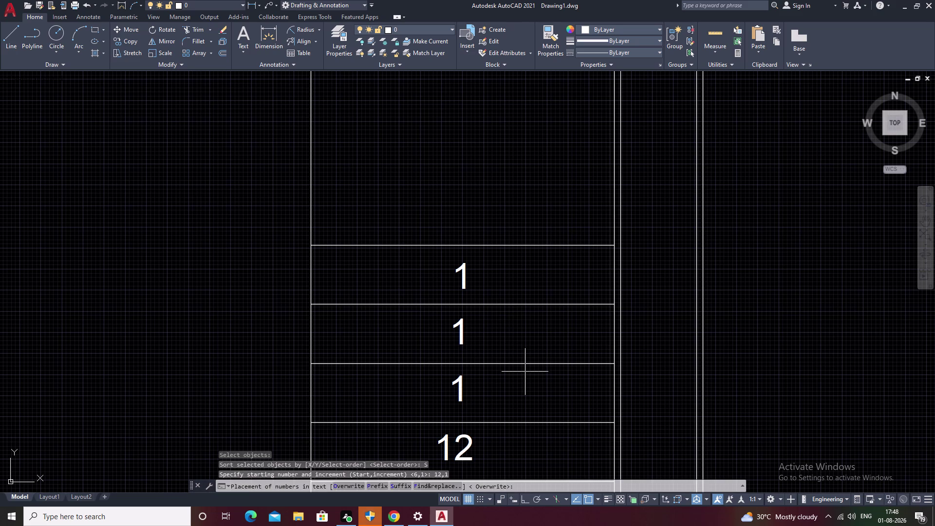
text(O)
key(space)
scroll(down, 3)
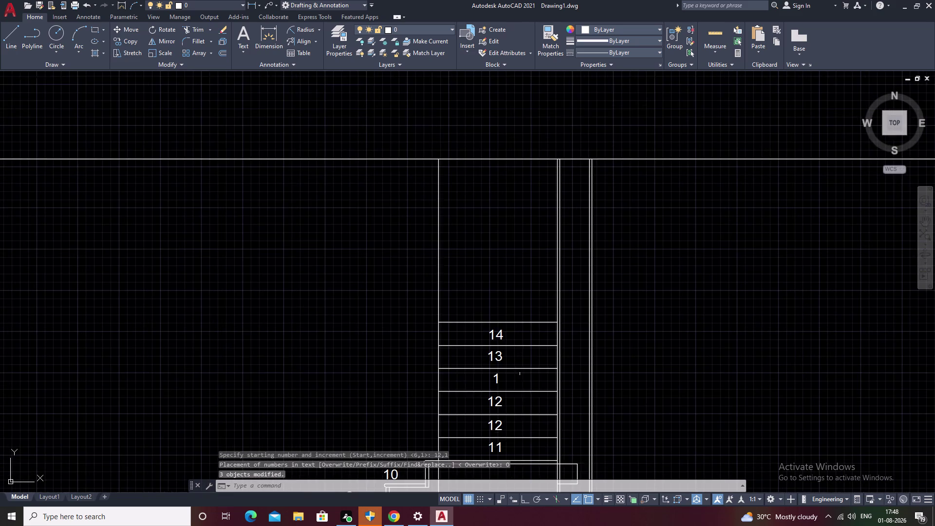
middle_drag(522, 379, 520, 336)
key(Escape)
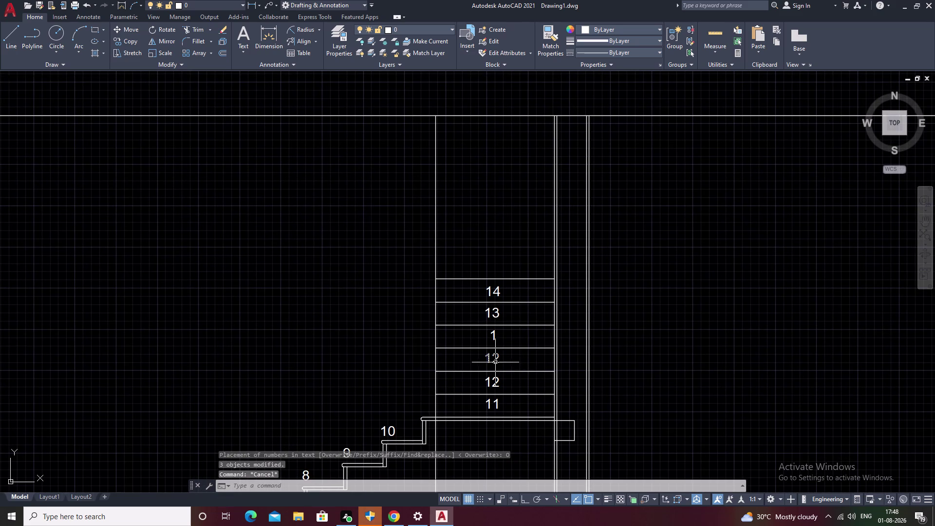
Renumber four upper tread labels by pick order from 12, increment 1, overwriting.
key(t)
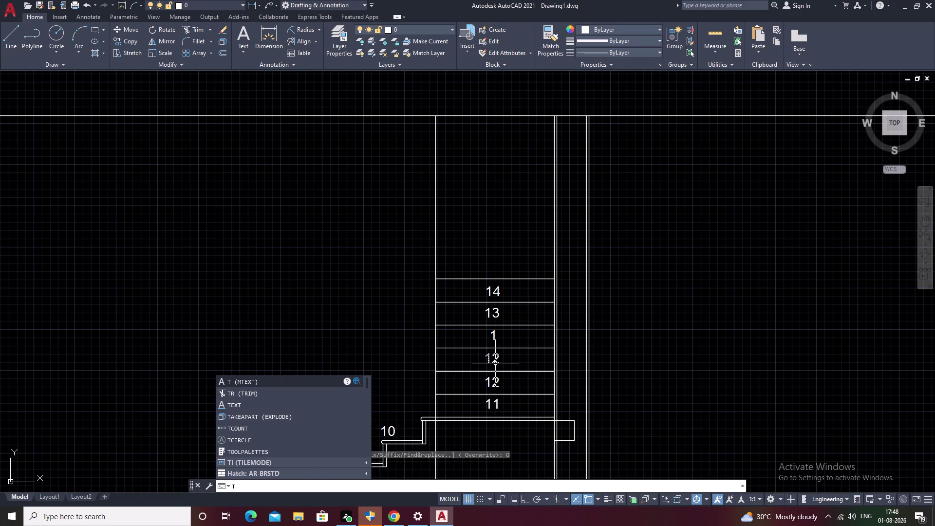
text(C)
key(space)
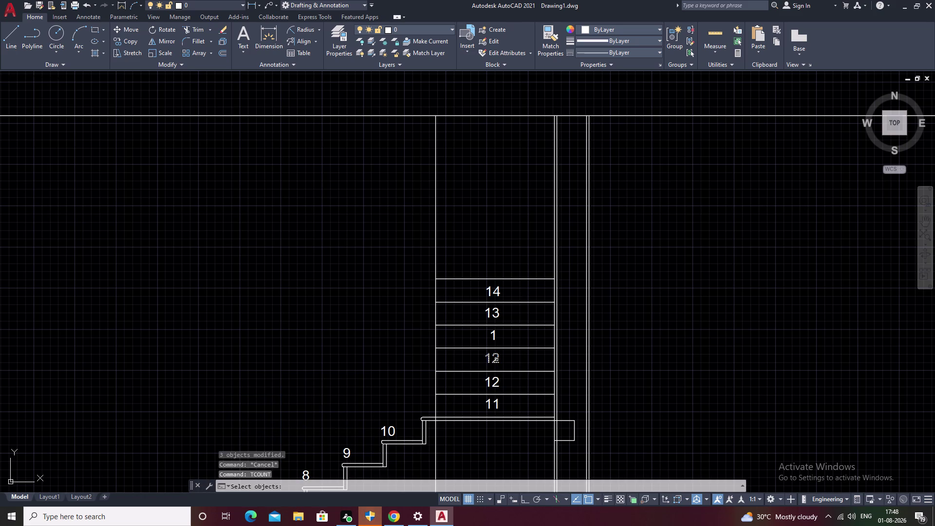
click(496, 360)
click(494, 337)
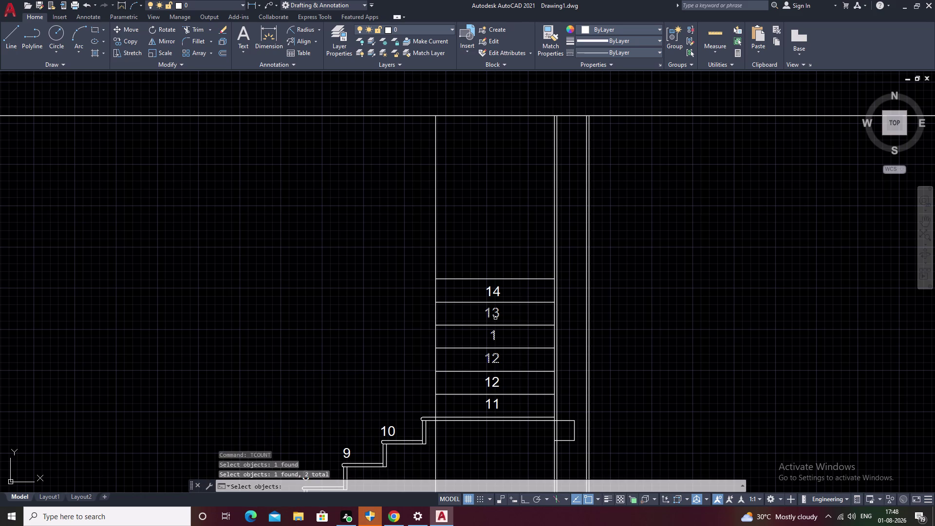
click(496, 314)
click(499, 290)
right_click(499, 290)
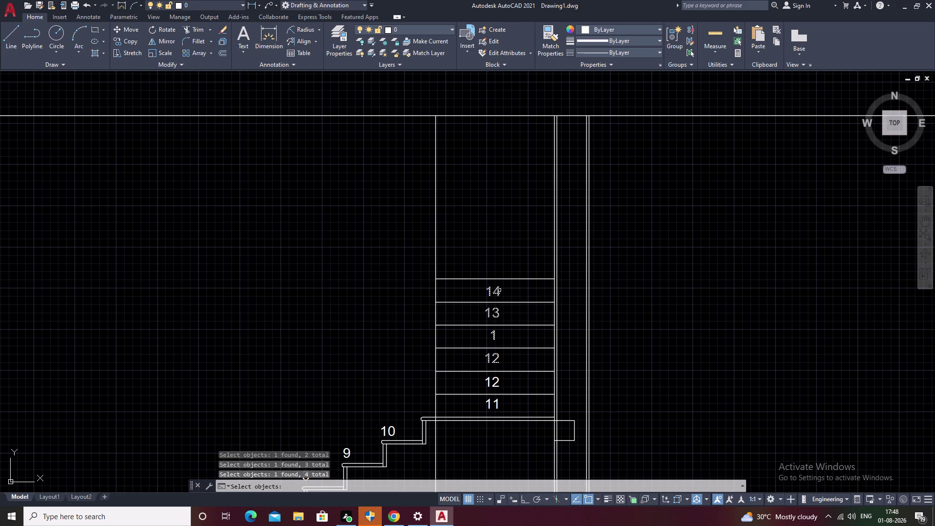
text(S)
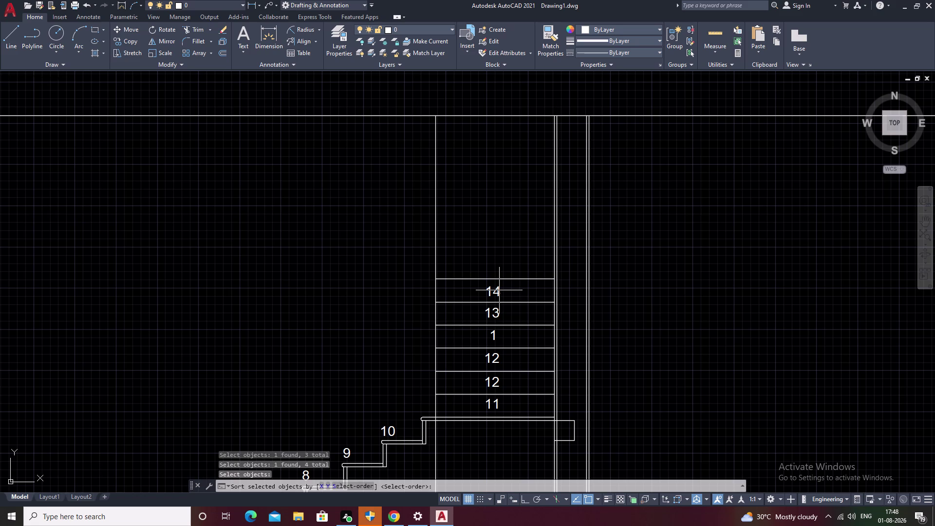
key(space)
text(12)
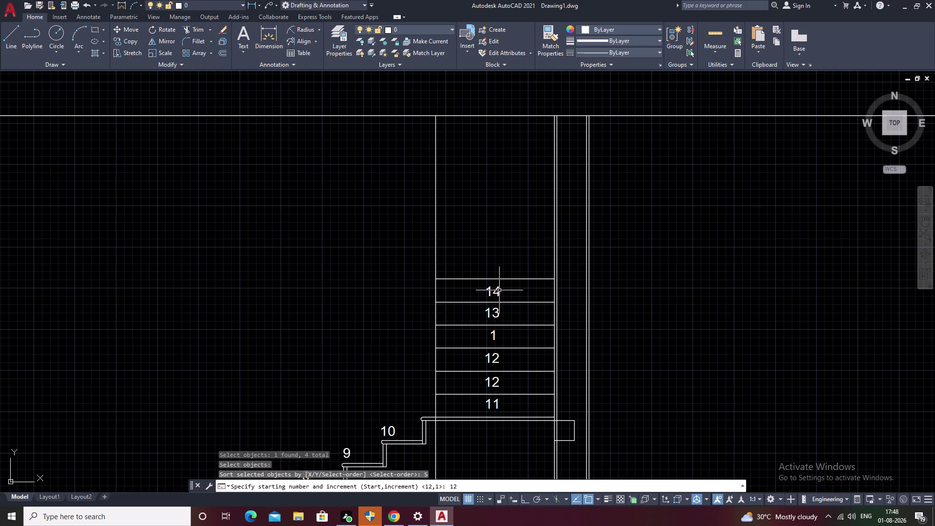
text(,1)
key(space)
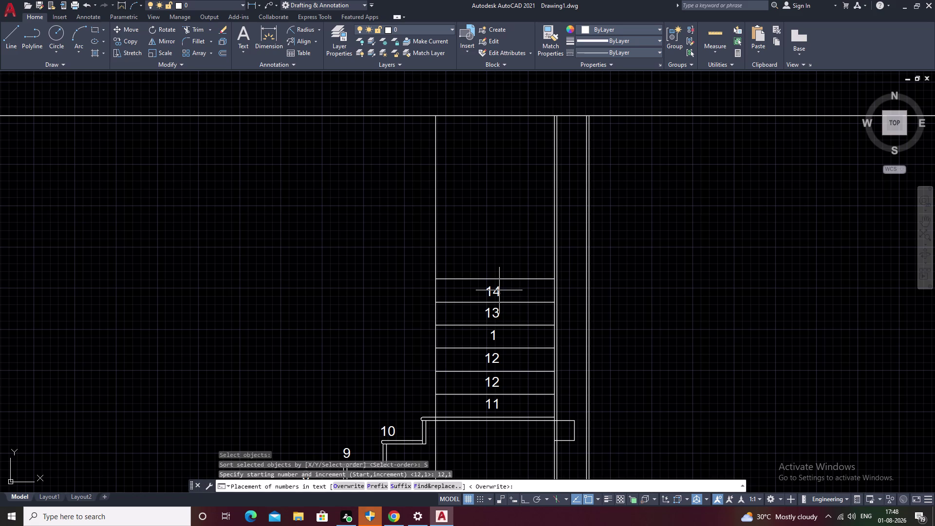
text(O)
key(space)
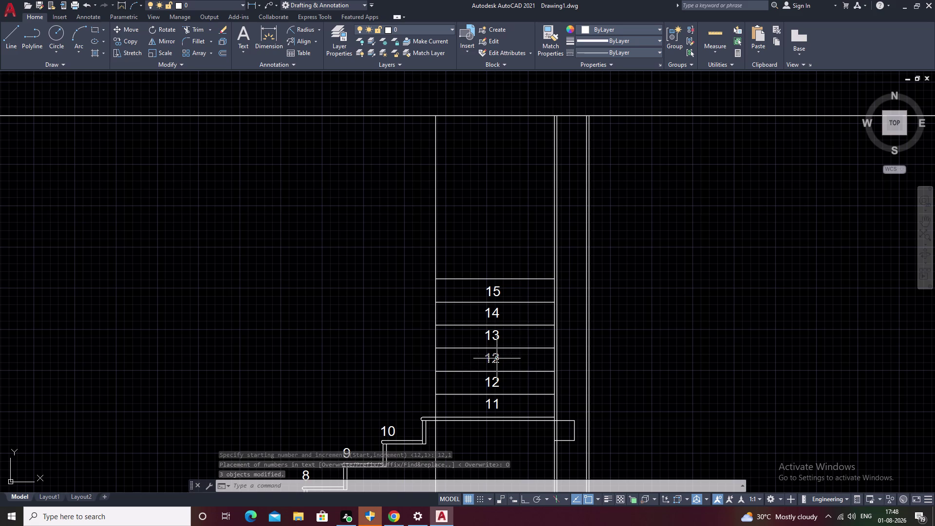
scroll(up, 3)
Abandon a failed label selection and relaunch TCOUNT after cancelling stray commands.
text(T)
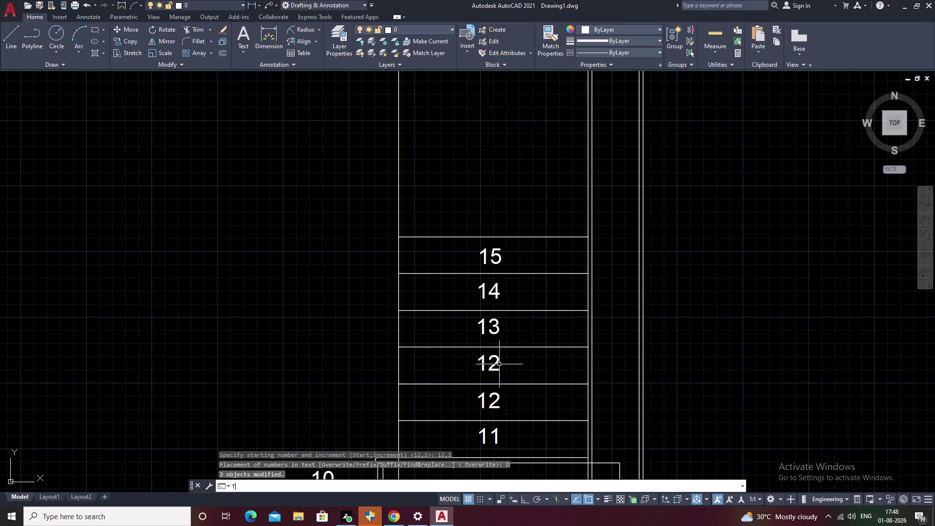
text(CO)
key(space)
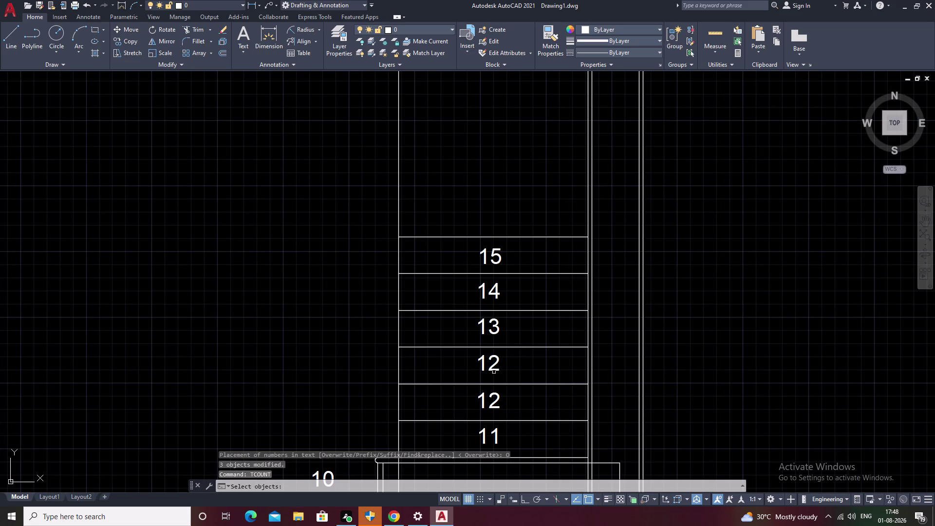
click(493, 372)
right_click(495, 330)
click(494, 330)
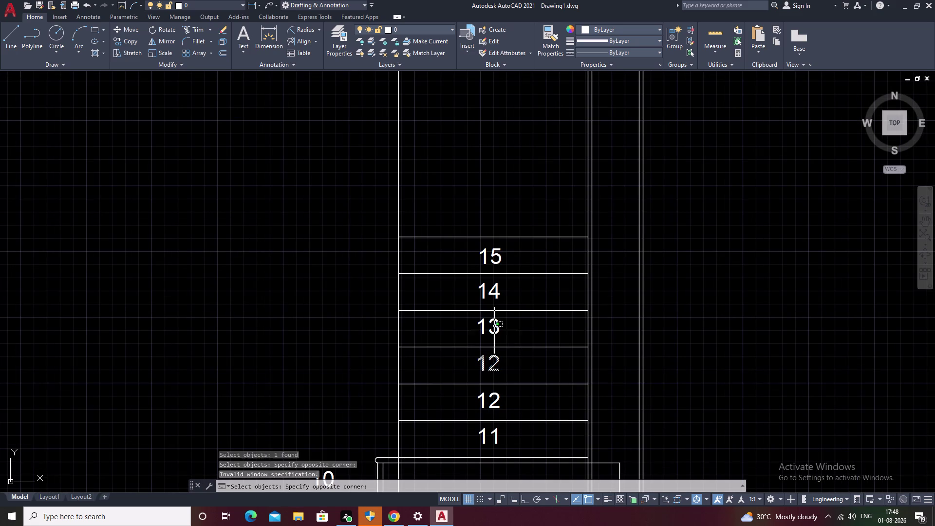
key(Escape)
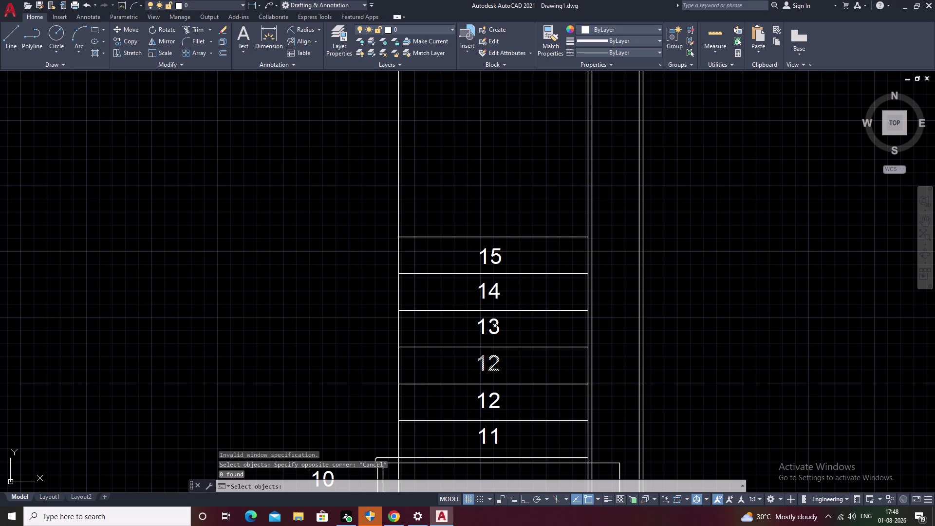
text(TC)
key(space)
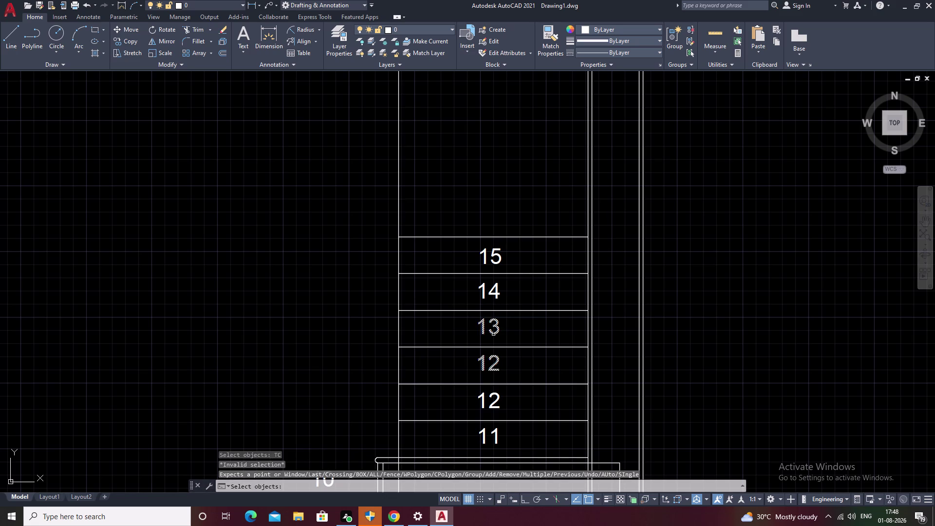
key(Escape)
key(t)
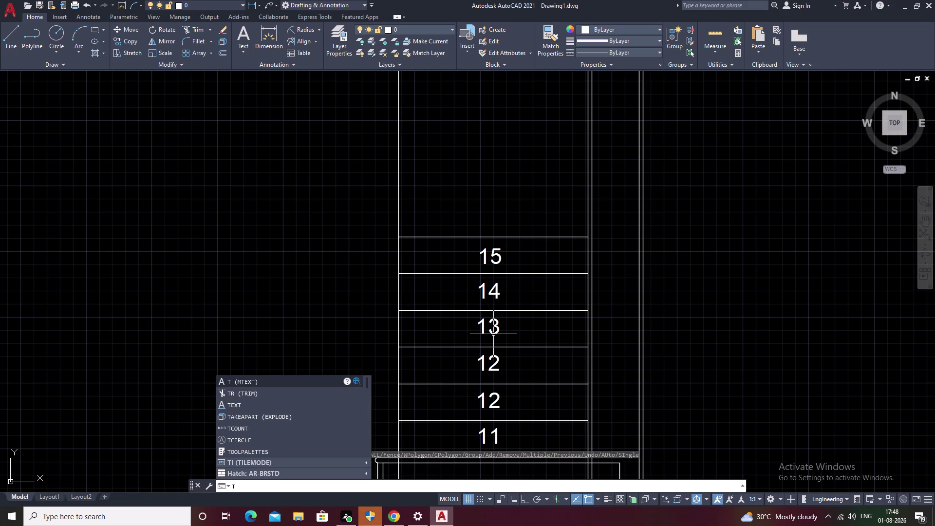
key(space)
key(Escape)
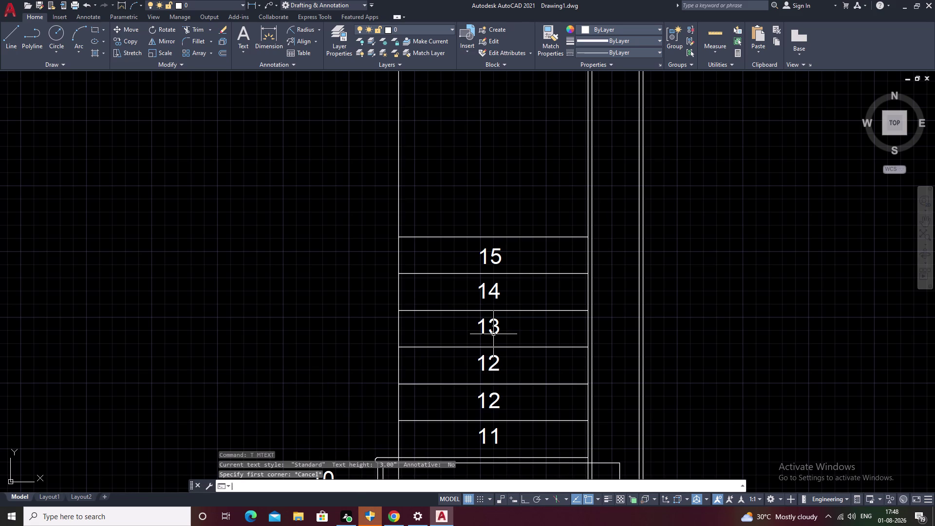
text(TCO)
key(space)
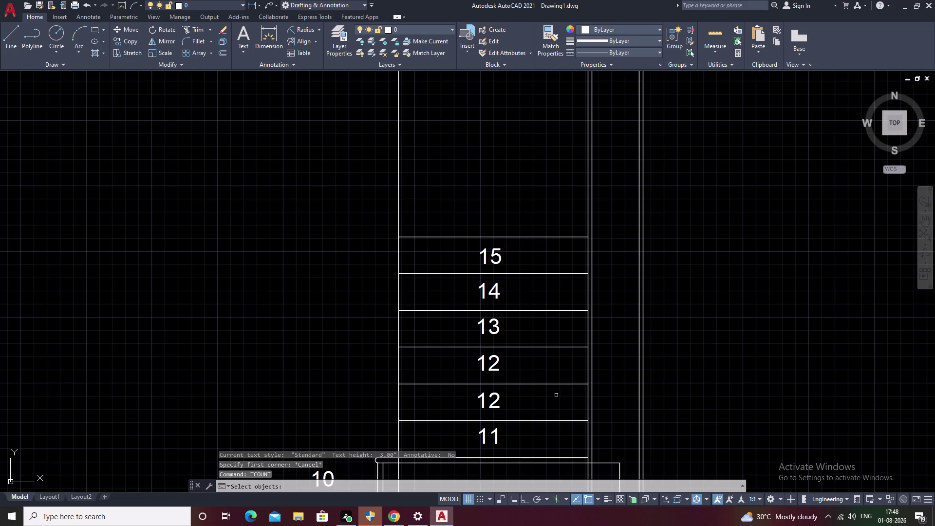
Pick the upper tread labels in order and sort them by select order.
click(495, 371)
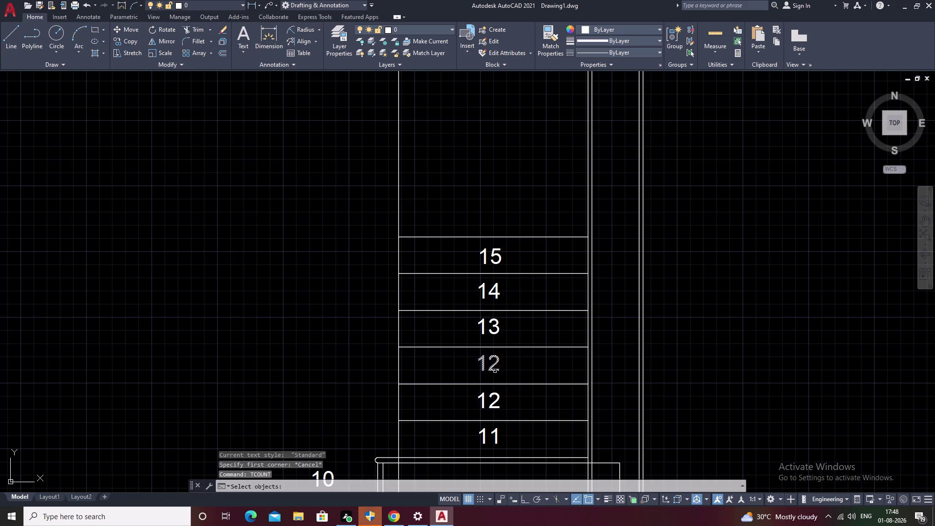
click(499, 333)
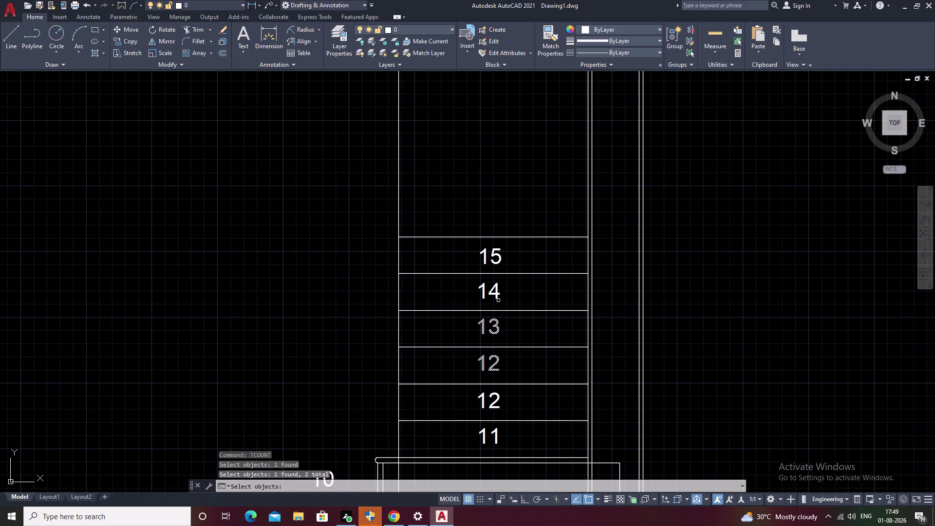
click(497, 296)
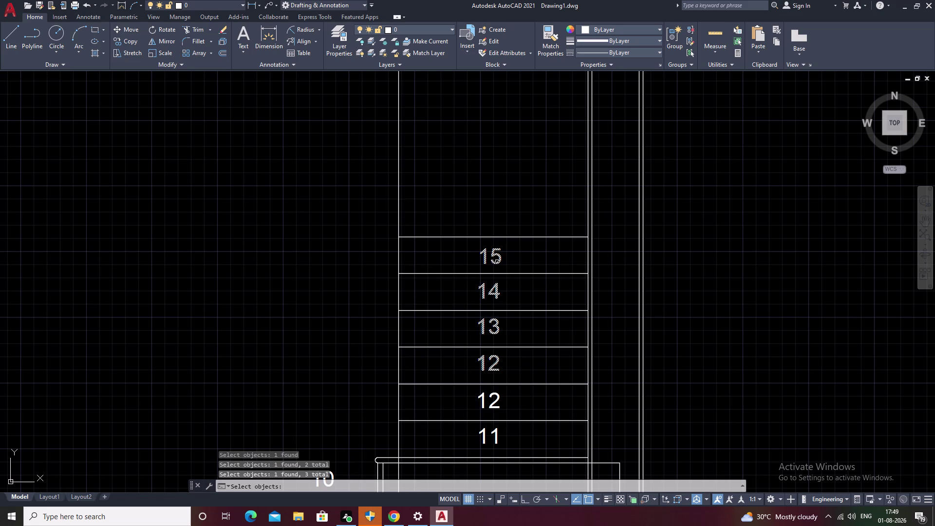
right_click(497, 261)
click(497, 261)
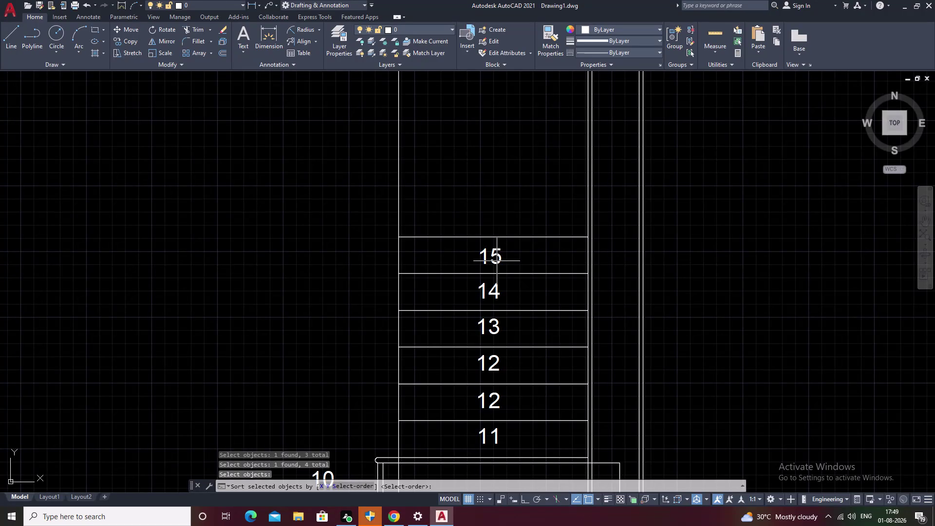
text(S)
key(space)
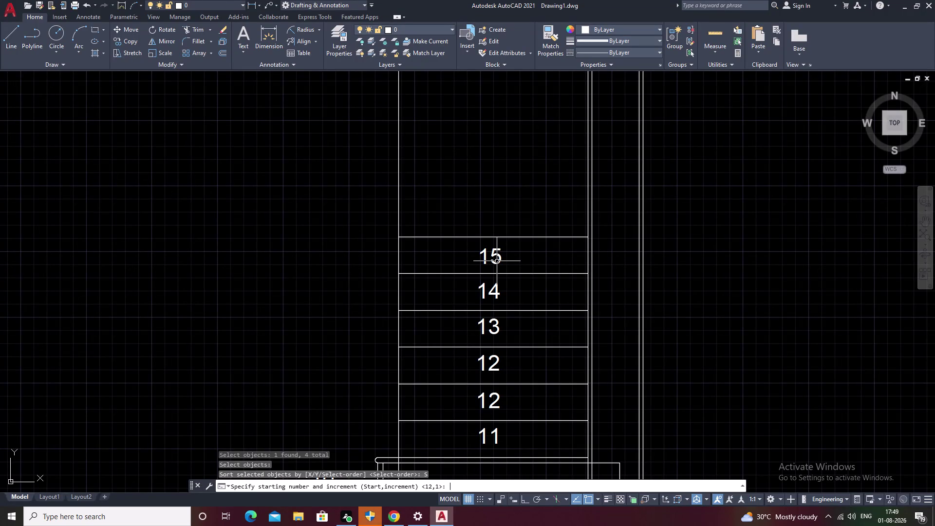
Number the picked treads from 13 with increment 1, overwriting them to read 13–16.
text(12.)
key(1)
key(Left)
key(Left)
key(BackSpace)
text(3)
key(space)
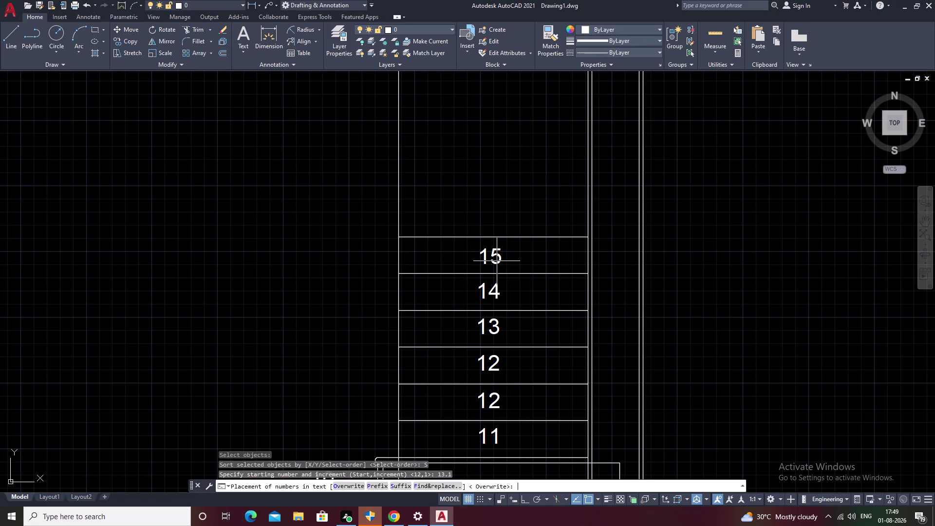
text(O)
key(space)
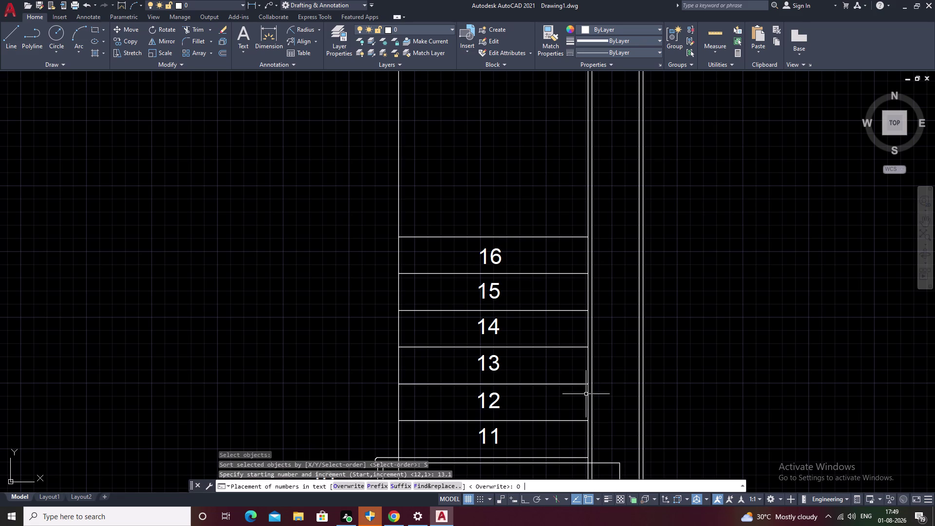
middle_drag(528, 352, 547, 381)
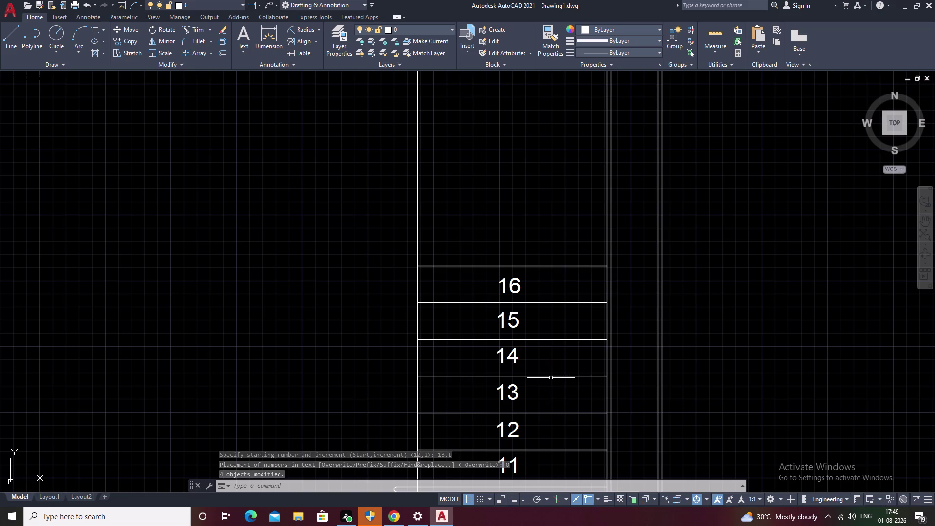
key(Escape)
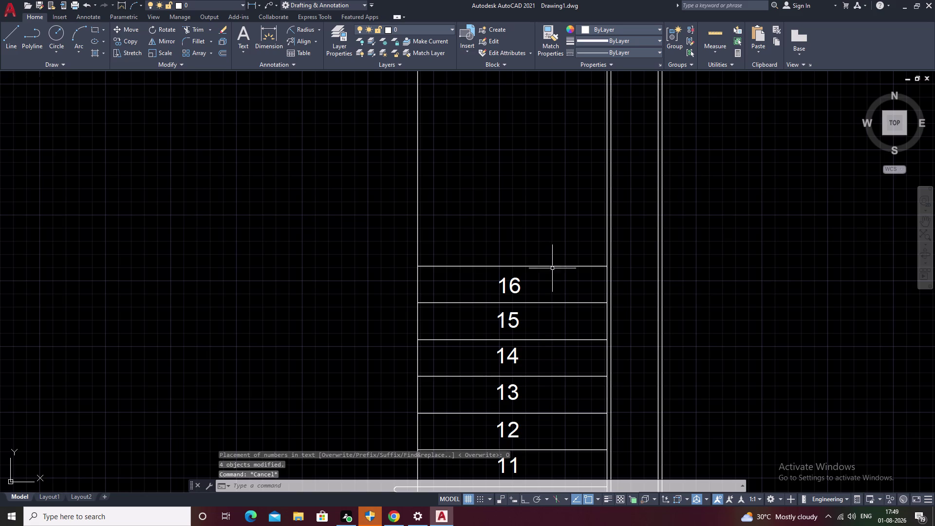
Erase the line above tread 16 and label 16, then undo both erases.
click(553, 266)
text(E)
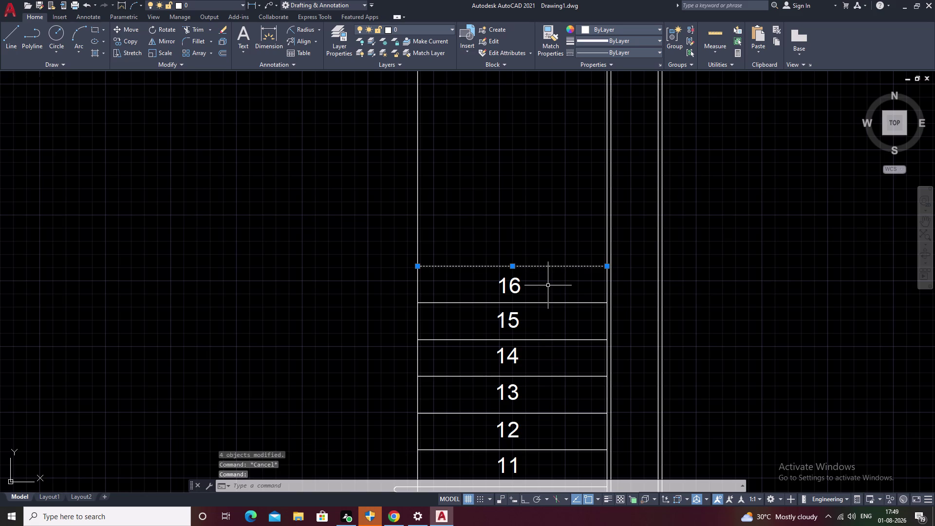
key(space)
click(519, 286)
text(E)
key(space)
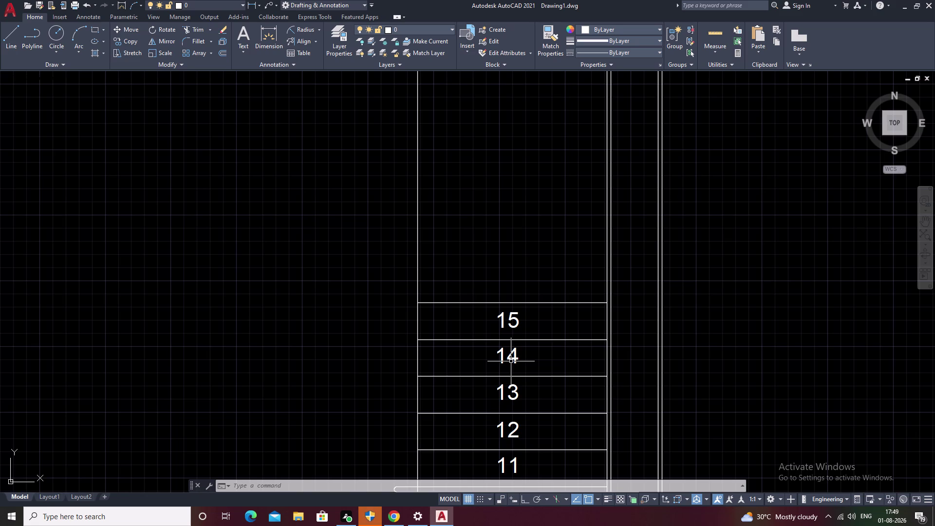
key(ctrl+z)
key(ctrl+z)
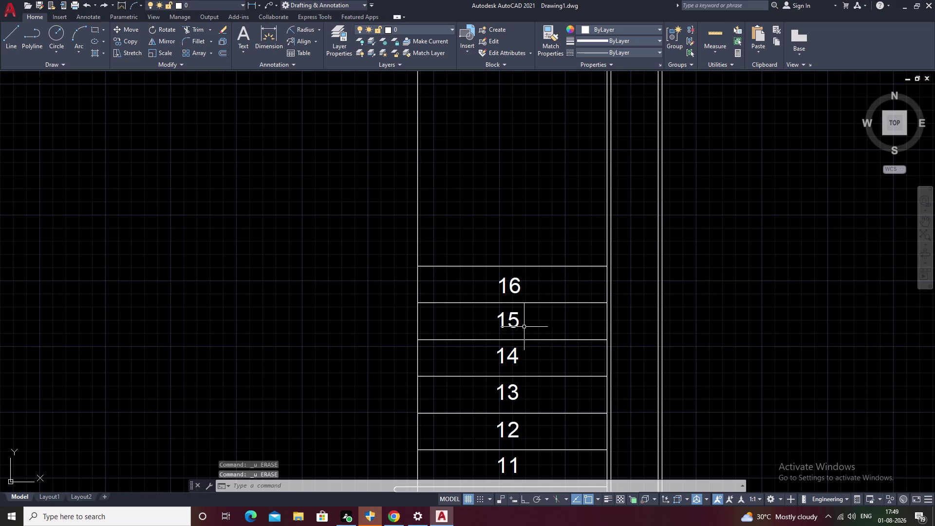
Pan and zoom the view onto the upper treads.
middle_drag(346, 387, 648, 400)
scroll(down, 3)
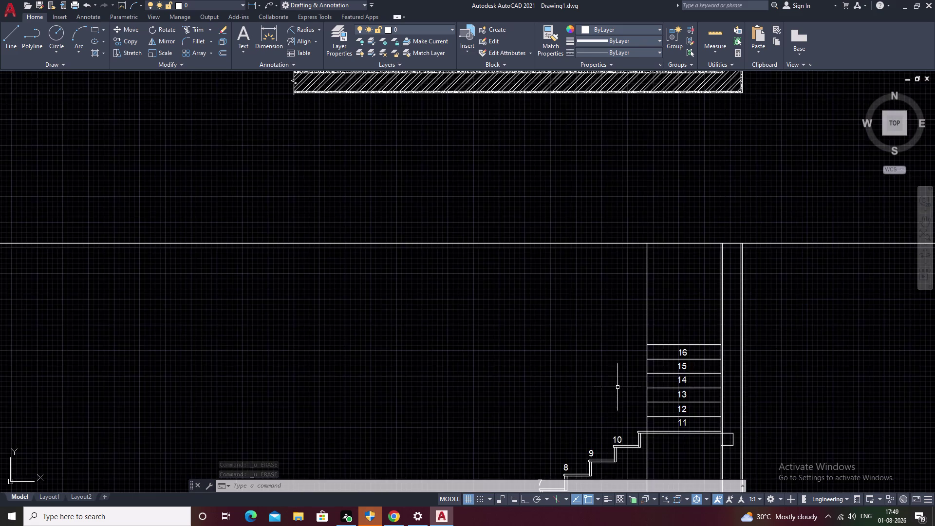
scroll(down, 3)
middle_drag(660, 397, 618, 365)
scroll(up, 3)
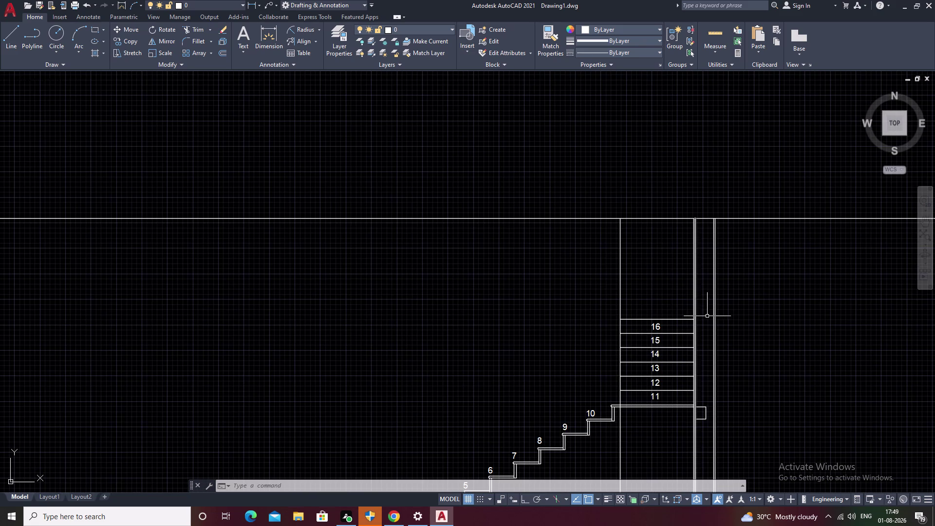
Place a horizontal construction line (XL, Hor) at the top of tread 16.
text(X)
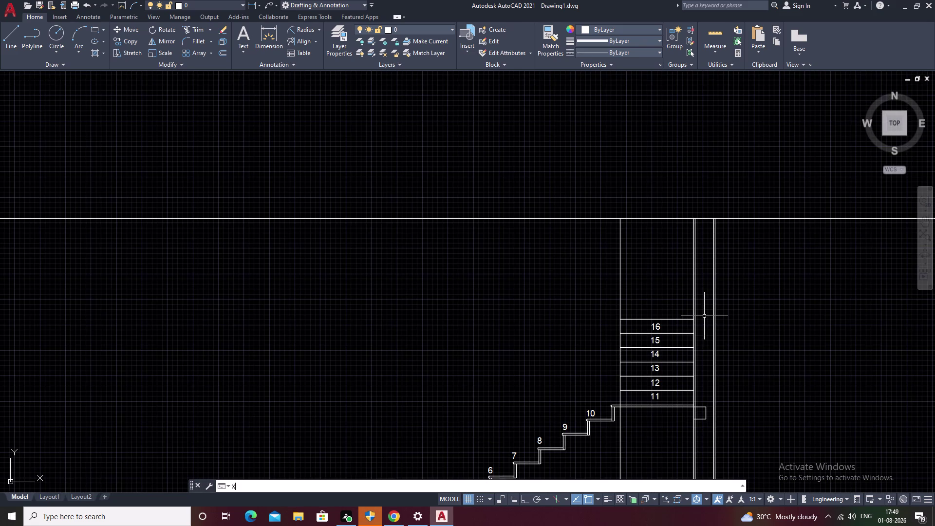
text(L)
key(space)
text(H)
key(space)
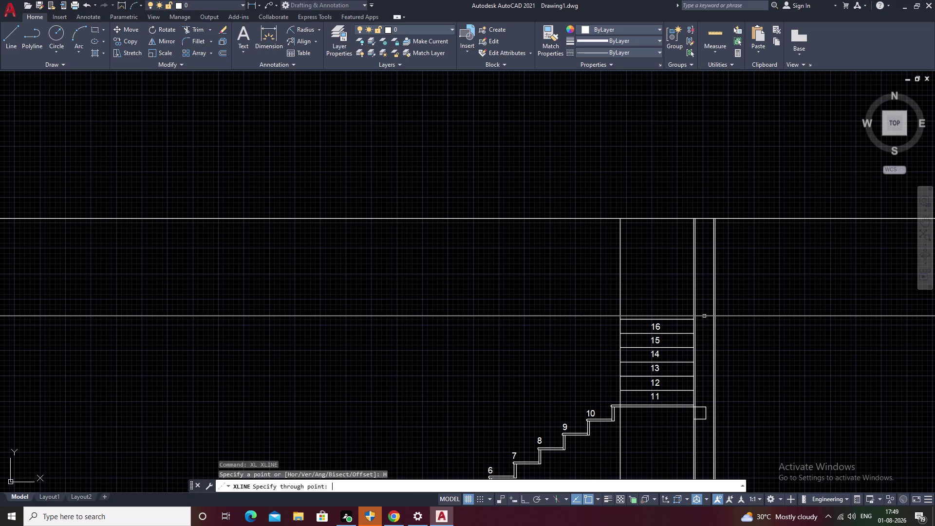
scroll(up, 3)
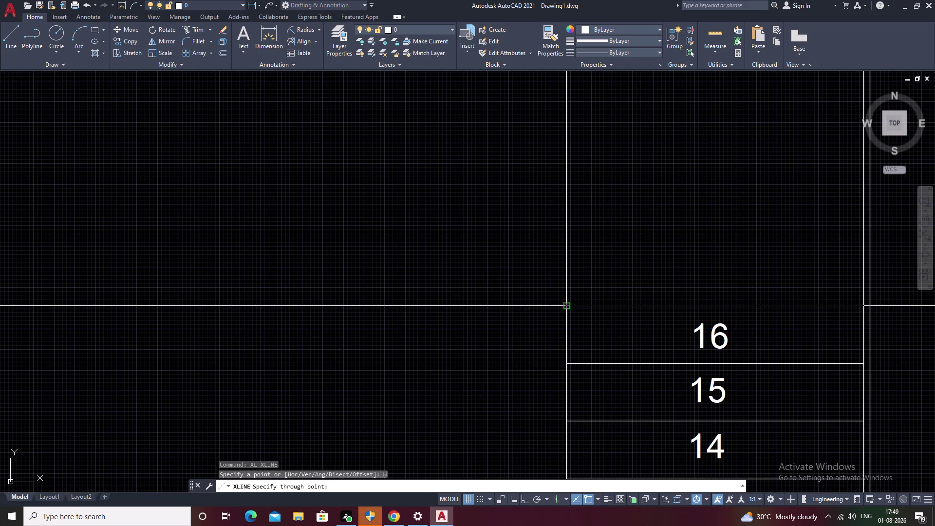
click(565, 305)
scroll(down, 3)
key(Escape)
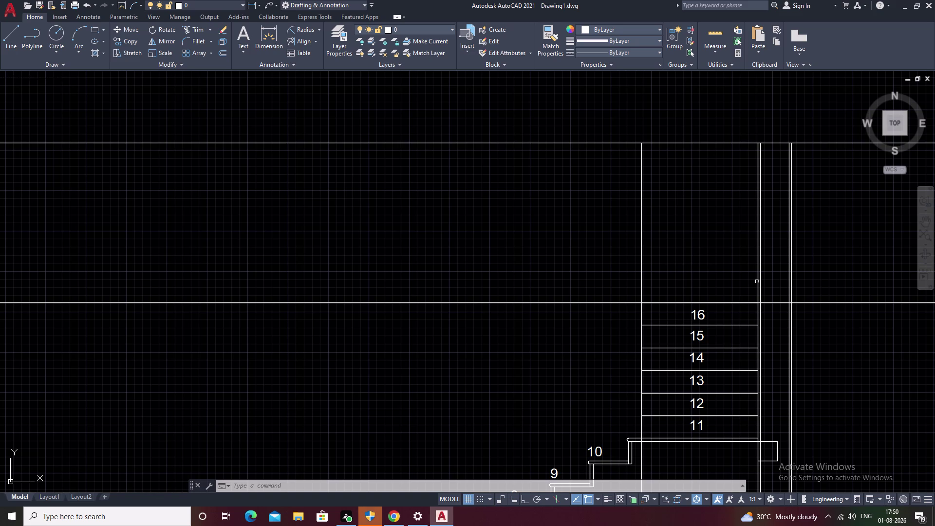
scroll(down, 3)
middle_drag(389, 389, 479, 307)
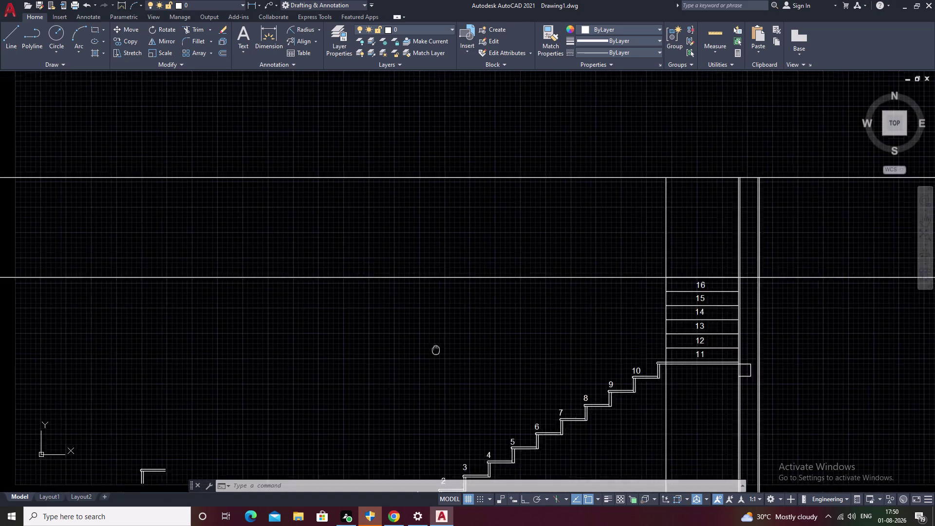
middle_drag(479, 307, 488, 296)
Cancel a stray Line command and a mistyped Data Link command.
text(L)
key(space)
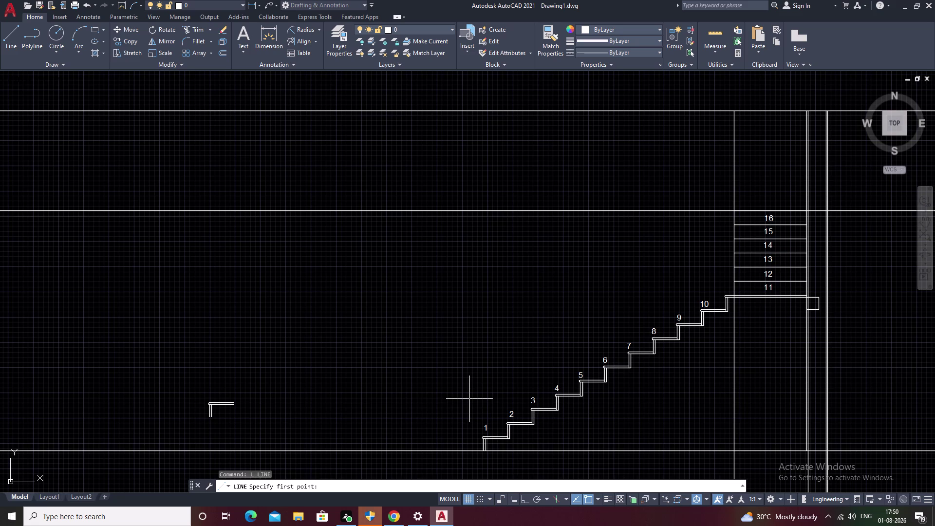
key(Escape)
key(Escape)
text(D)
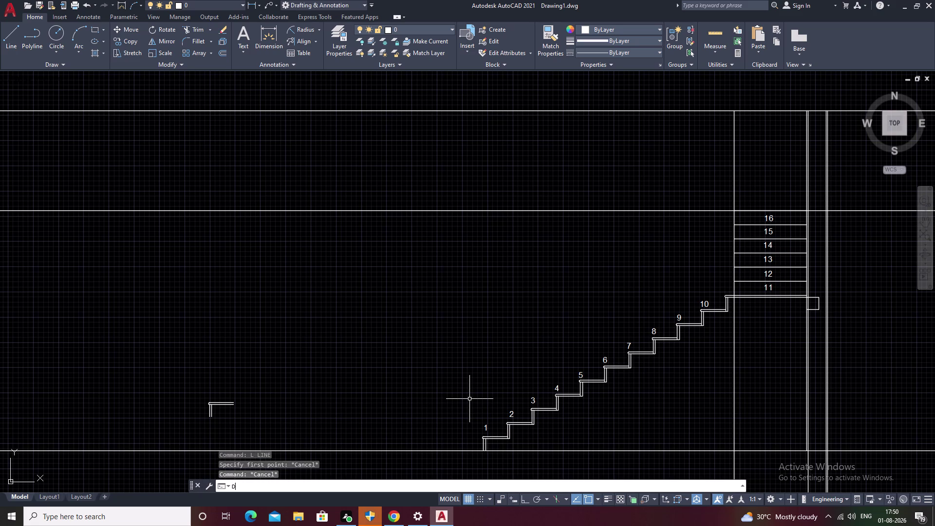
text(L)
key(space)
key(Escape)
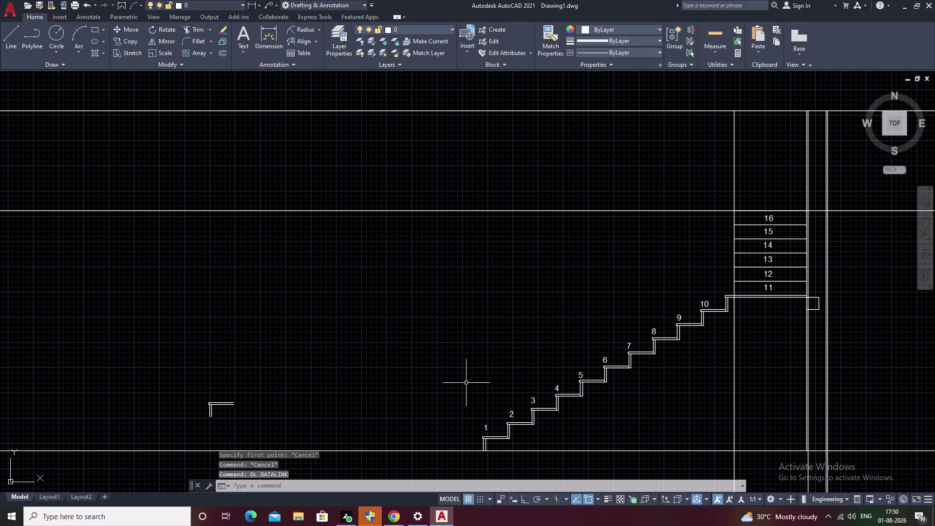
Dimension the floor-to-construction-line height, 9'-11.00", left of the stairs with DLI.
text(DLI)
key(space)
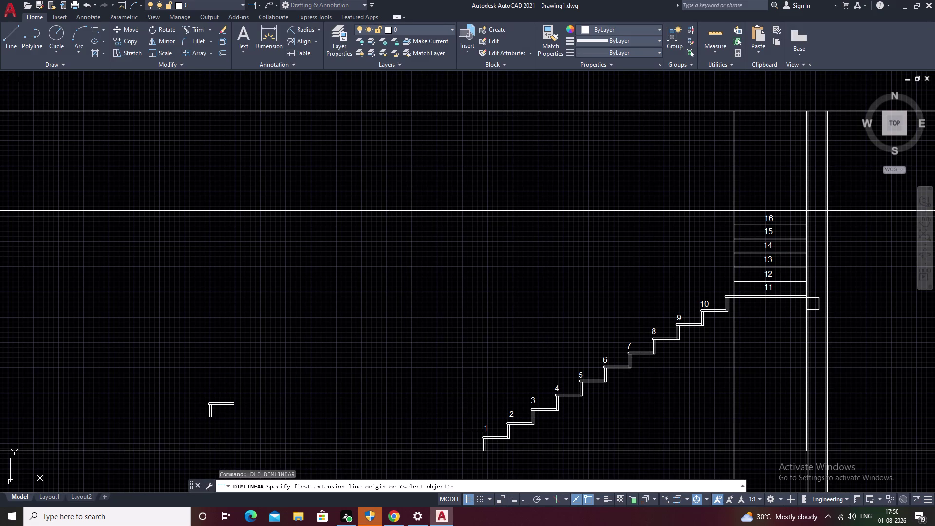
click(463, 450)
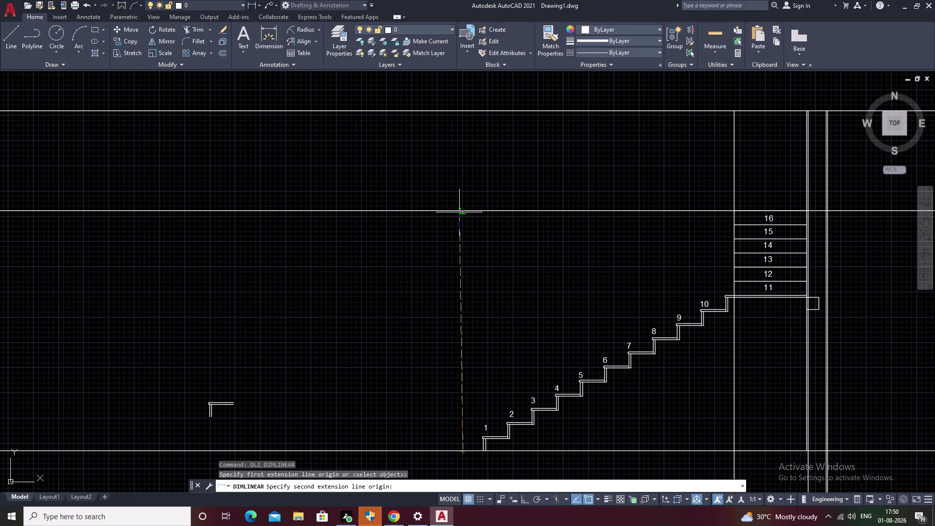
right_click(459, 212)
click(459, 212)
click(430, 222)
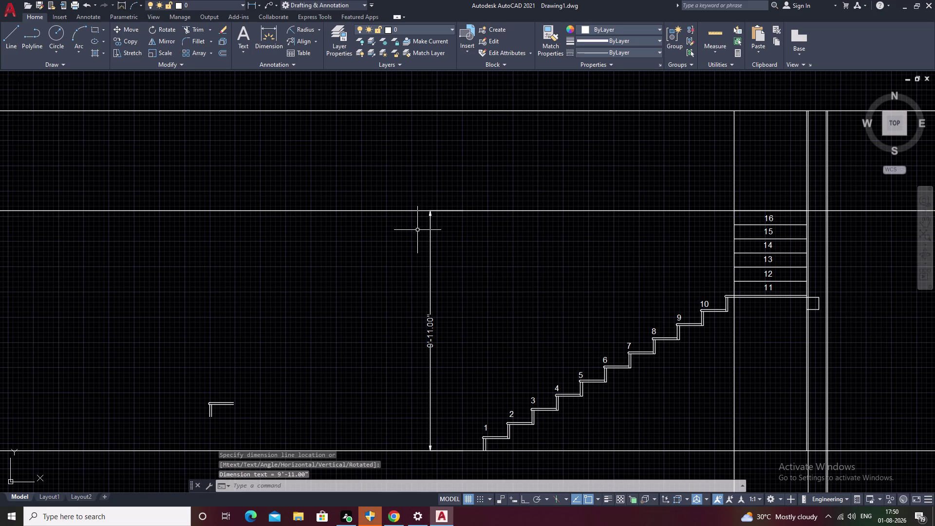
click(418, 230)
right_click(417, 230)
Zoom around plan and section, then select the 9'-11.00" height dimension.
scroll(down, 3)
key(Escape)
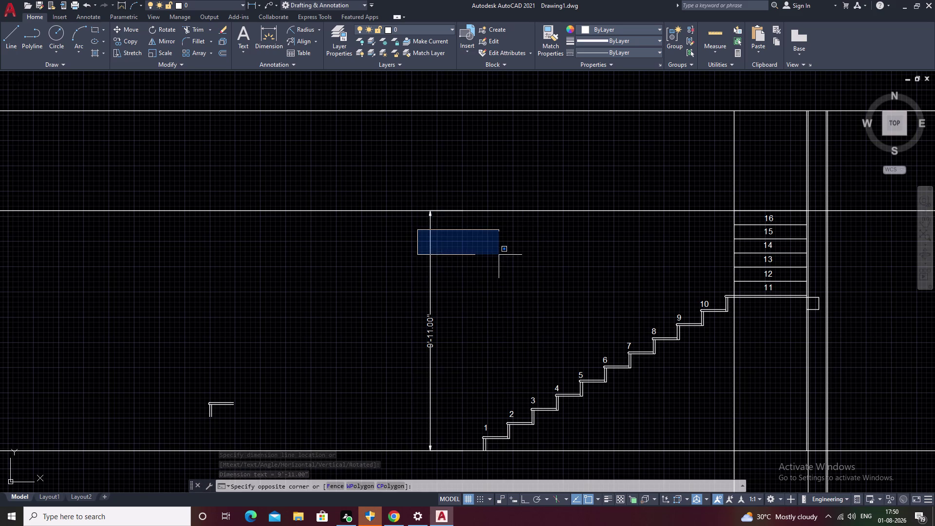
middle_drag(499, 255, 446, 302)
scroll(down, 3)
middle_drag(481, 311, 435, 314)
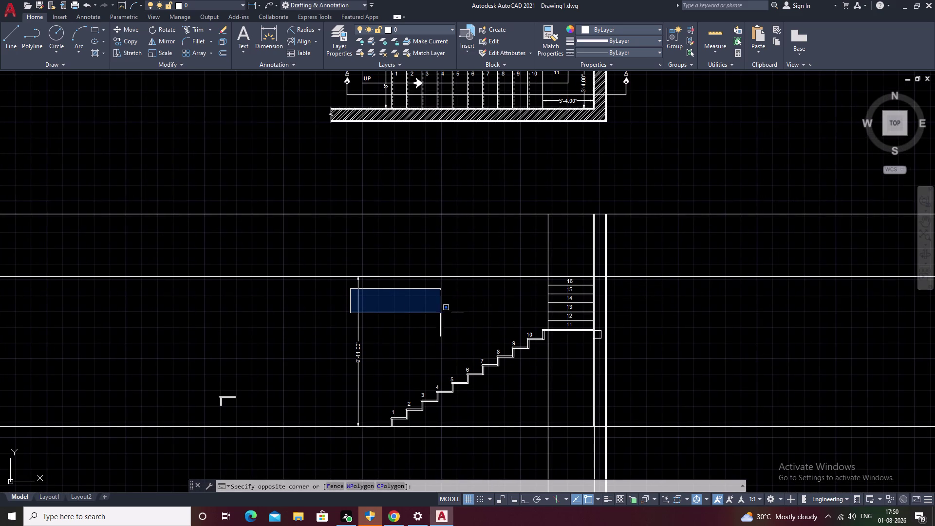
key(Escape)
key(Escape)
scroll(up, 3)
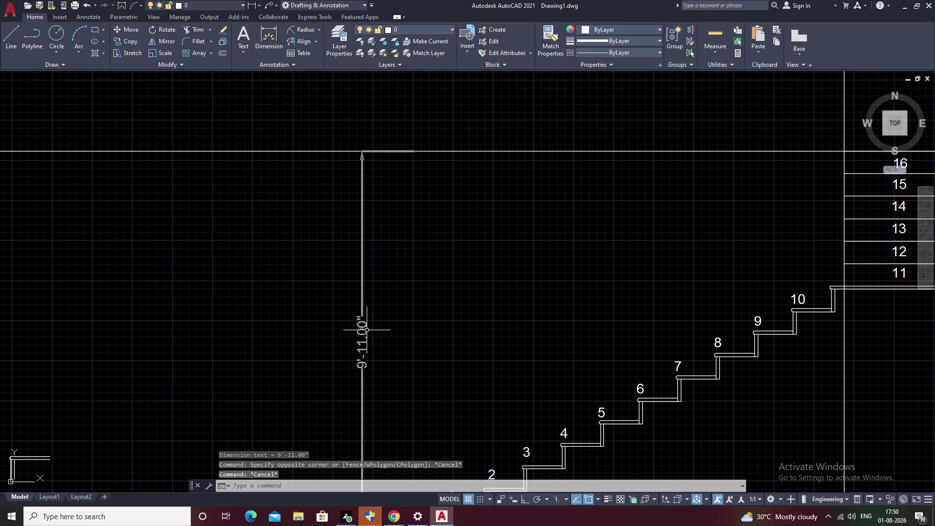
click(363, 336)
Erase the 9'-11.00" dimension with E and pan back over the staircase.
text(E)
key(space)
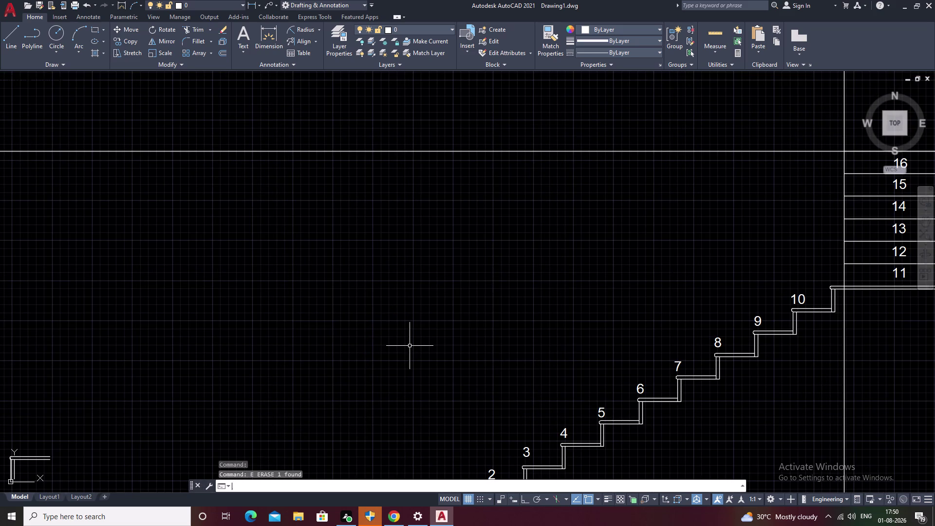
scroll(down, 3)
middle_drag(503, 332, 370, 348)
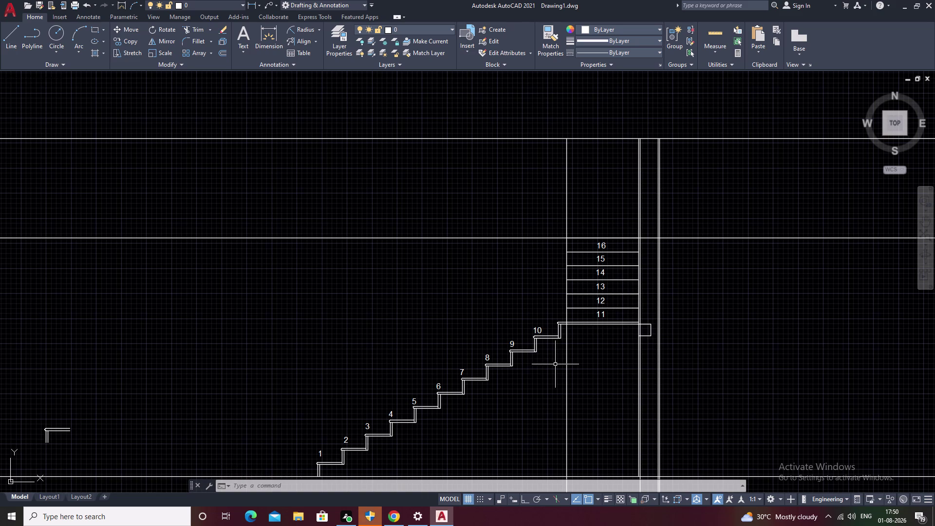
scroll(down, 3)
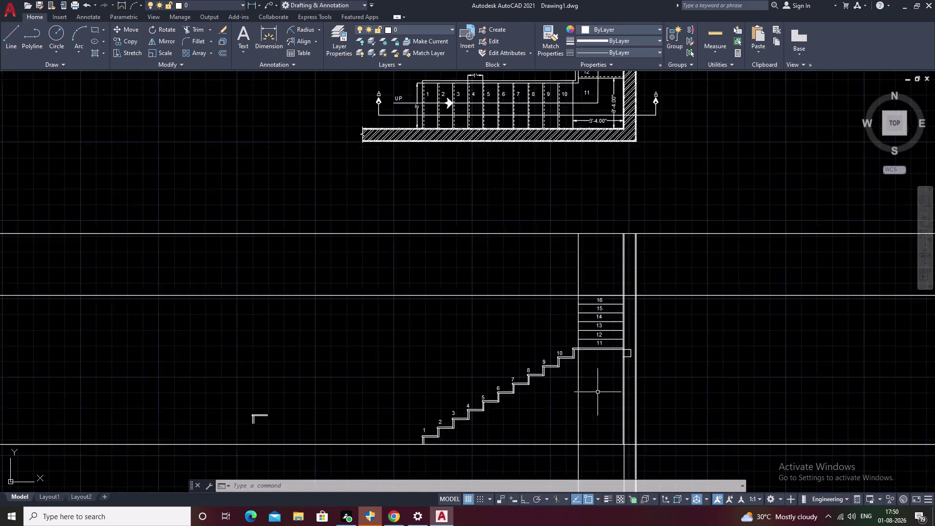
scroll(down, 3)
middle_drag(594, 402, 595, 372)
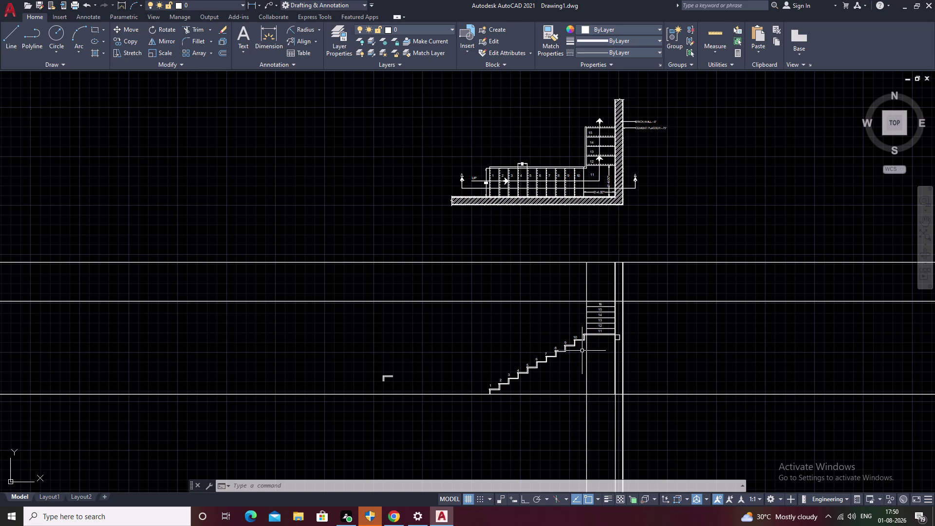
scroll(up, 3)
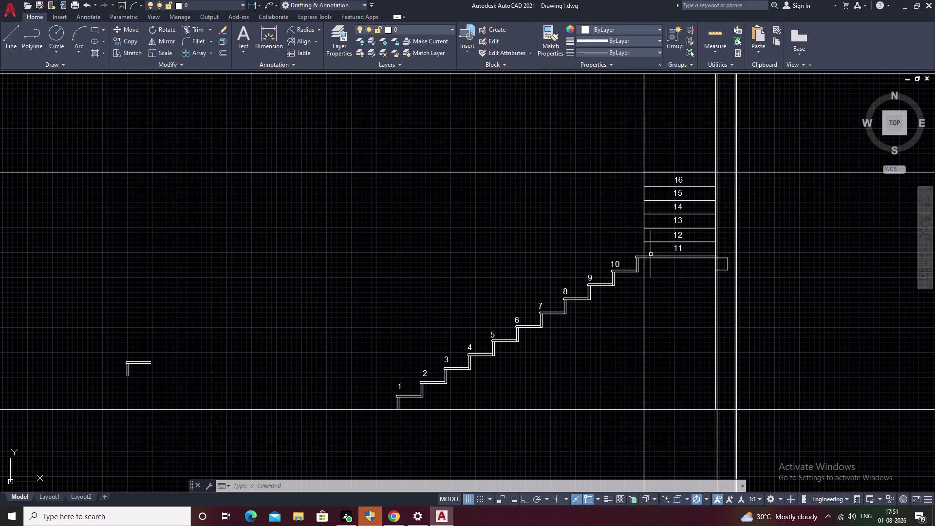
Draw an Ortho vertical line from the floor below step 1 to the construction line.
text(L)
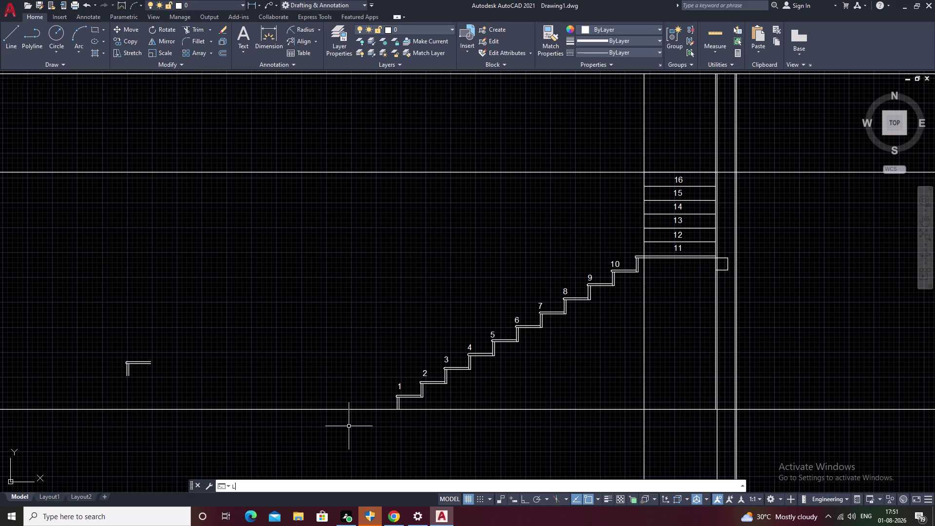
key(space)
scroll(up, 3)
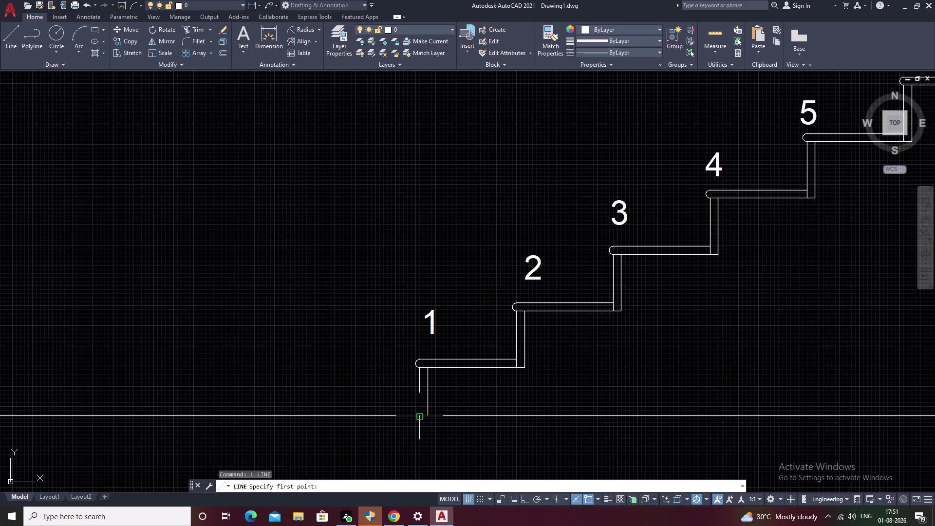
click(419, 416)
middle_drag(464, 230, 372, 525)
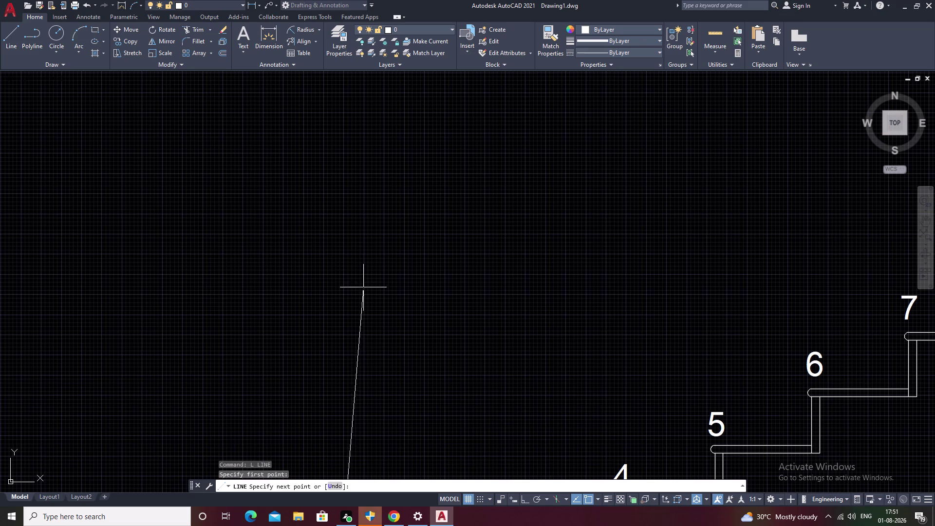
middle_drag(362, 267, 393, 459)
scroll(down, 3)
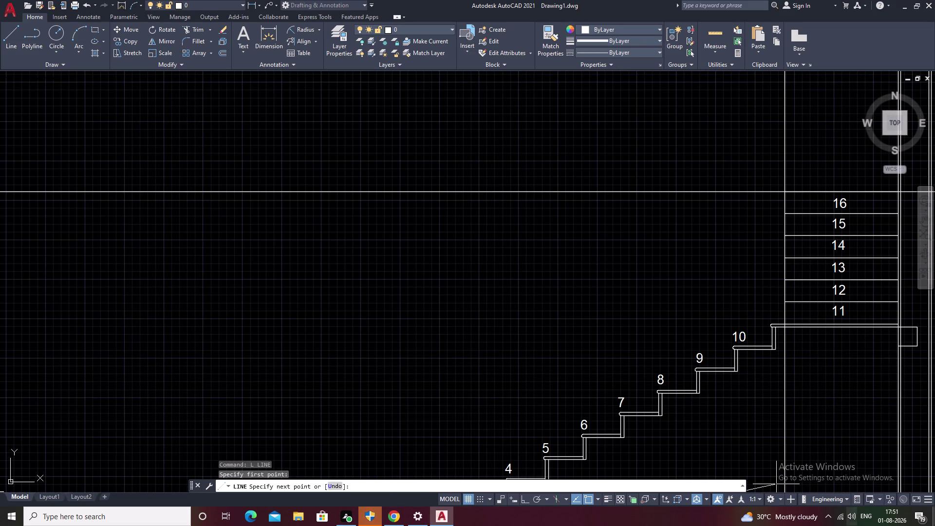
key(F8)
click(392, 192)
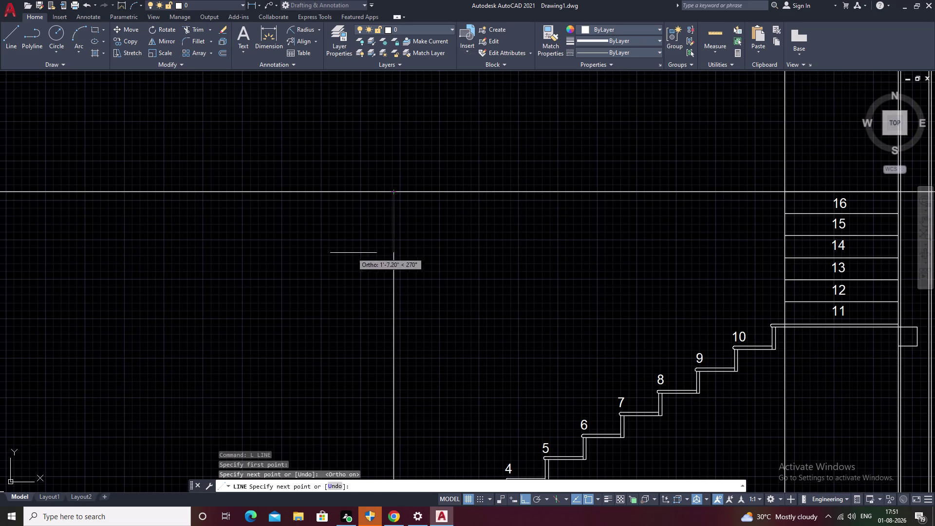
key(Escape)
Zoom out, select the new vertical line to check it, then clear the selection.
scroll(down, 3)
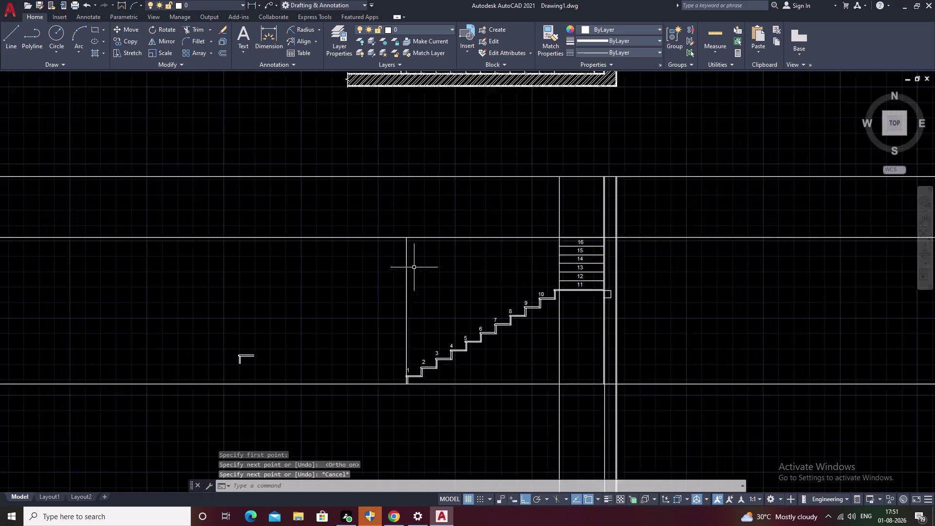
middle_drag(442, 289, 431, 266)
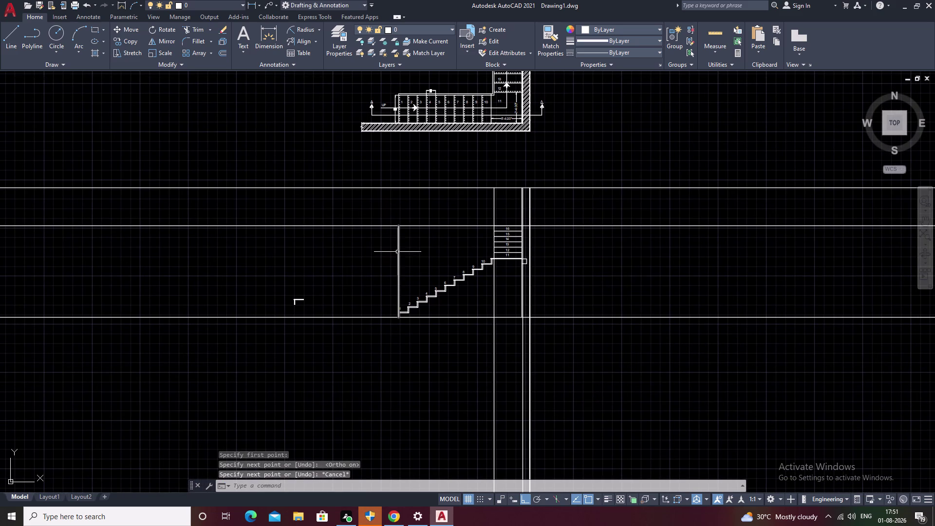
click(397, 252)
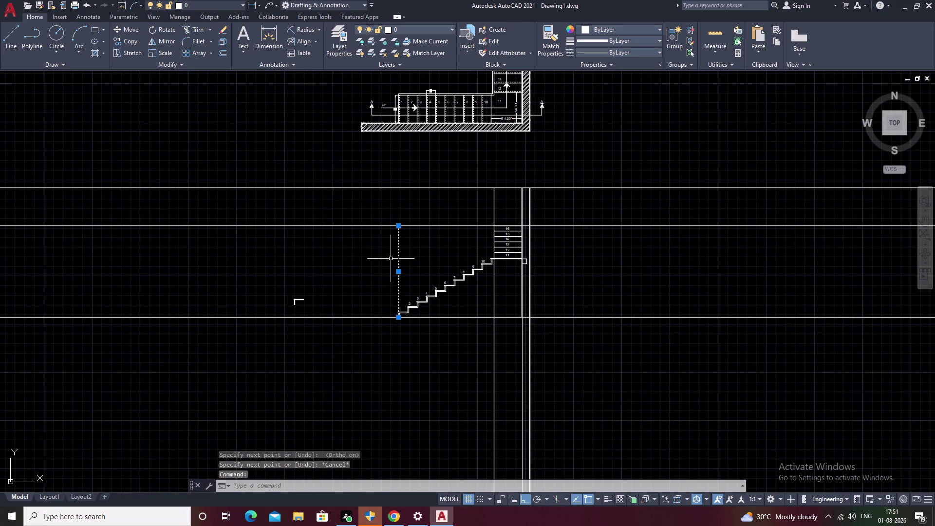
key(Escape)
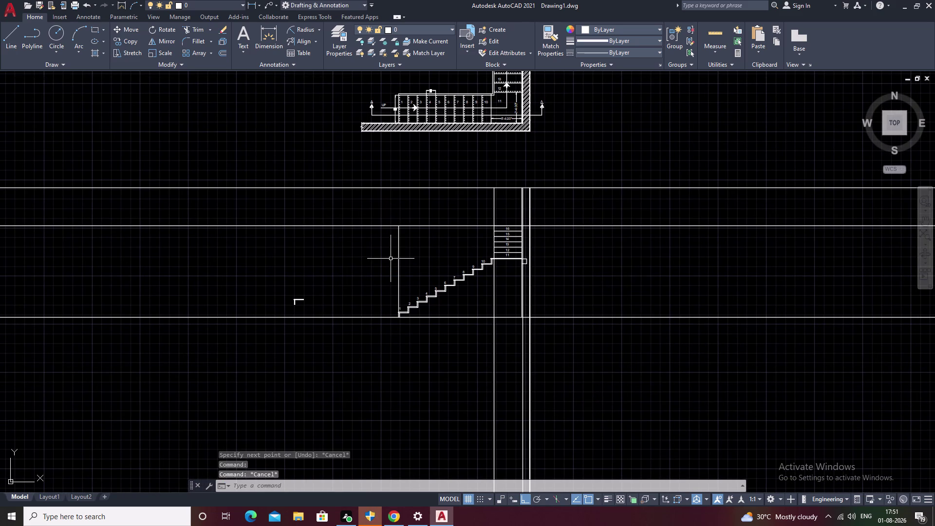
Place a 9'-11.00" linear height dimension to the left of the stair with DLI.
text(DL)
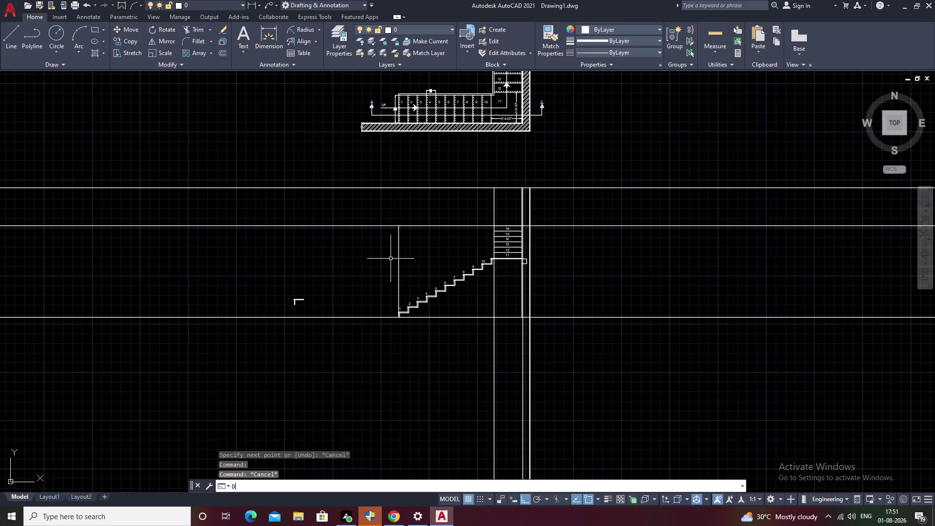
text(I)
key(space)
scroll(up, 3)
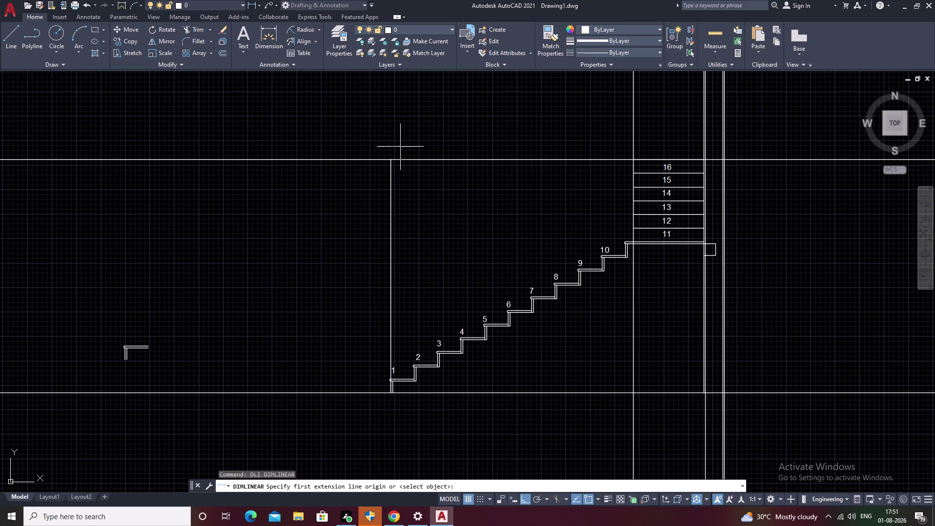
click(390, 160)
scroll(up, 3)
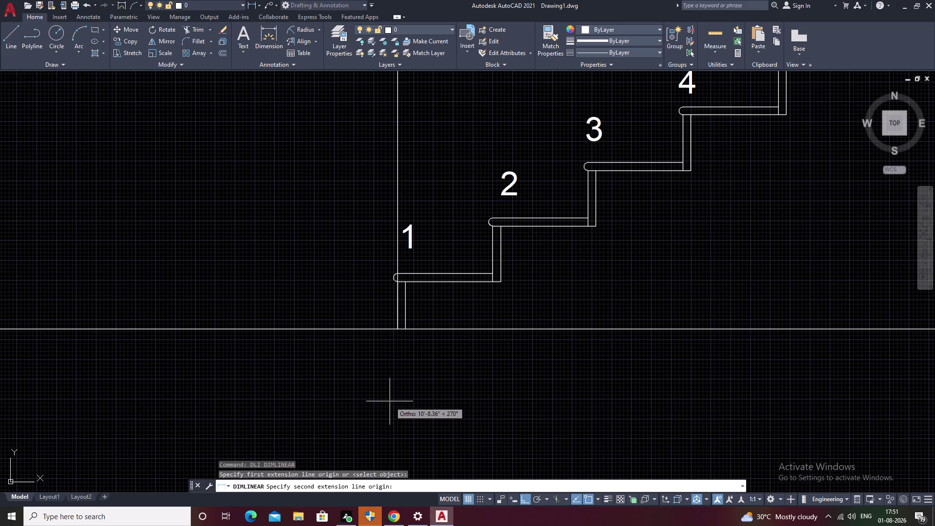
click(397, 330)
click(336, 327)
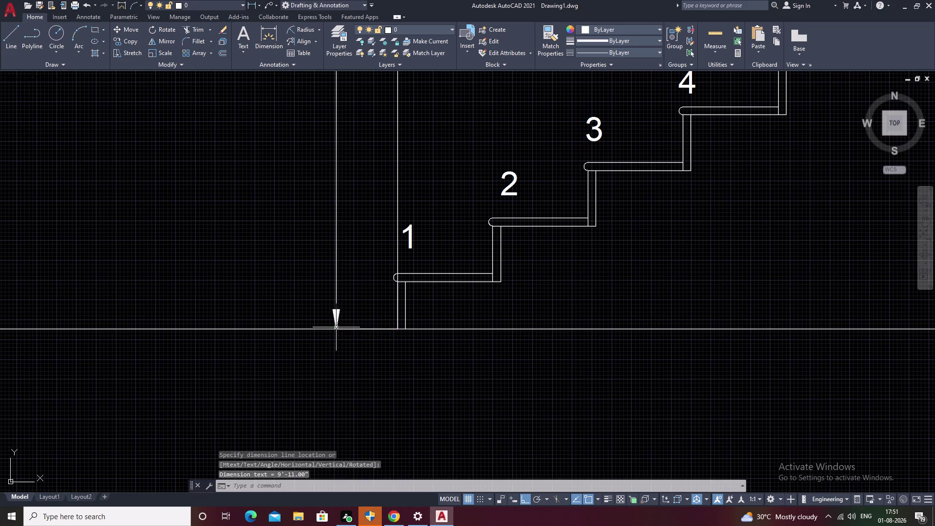
scroll(down, 3)
scroll(up, 3)
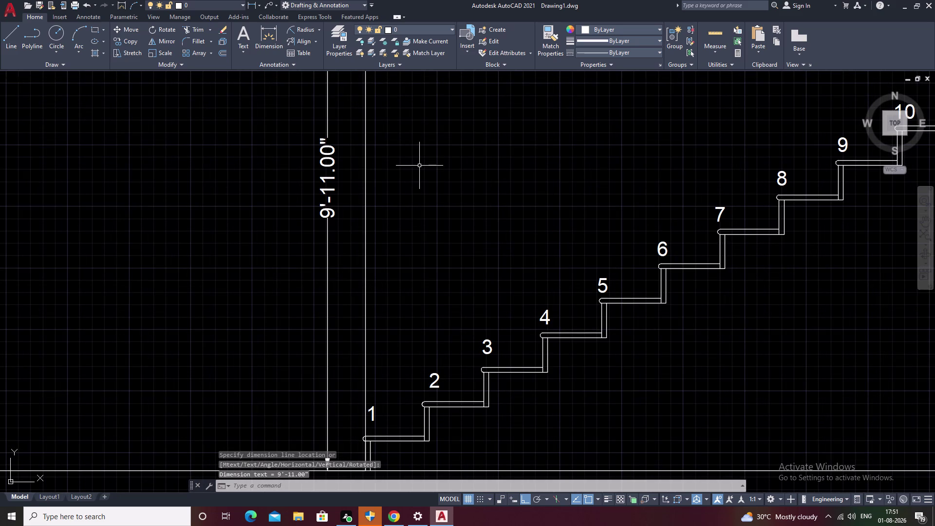
key(Escape)
Erase the 9'-11.00" height dimension and pan to the lower treads.
drag(440, 147, 322, 275)
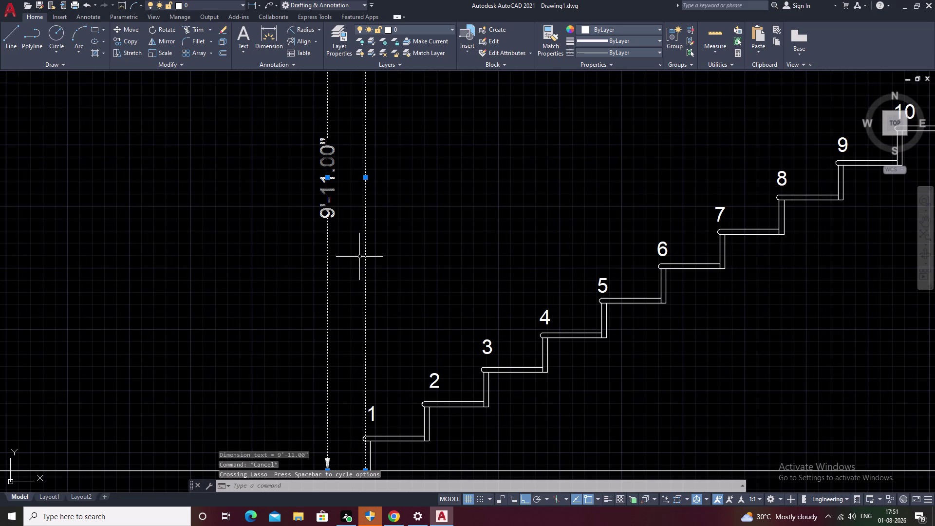
text(E)
key(space)
scroll(down, 3)
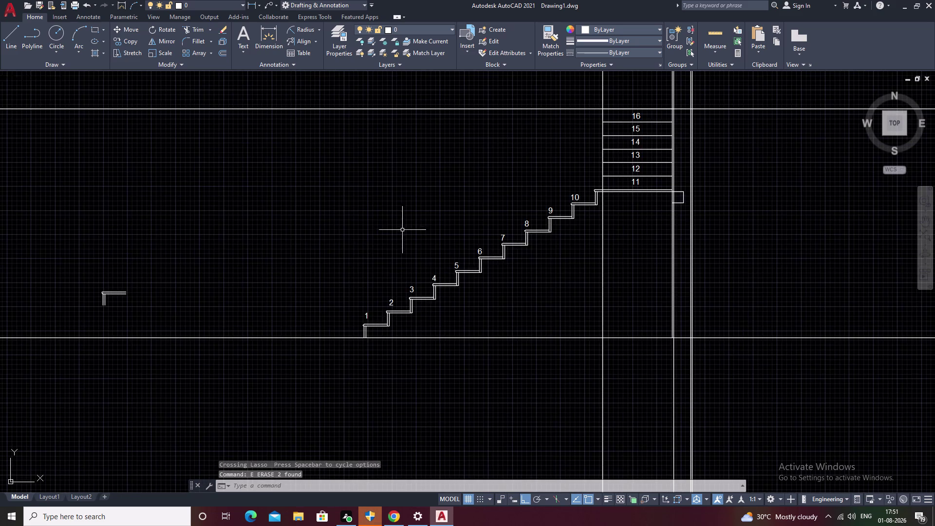
middle_drag(402, 228, 282, 376)
middle_drag(379, 373, 409, 321)
scroll(up, 3)
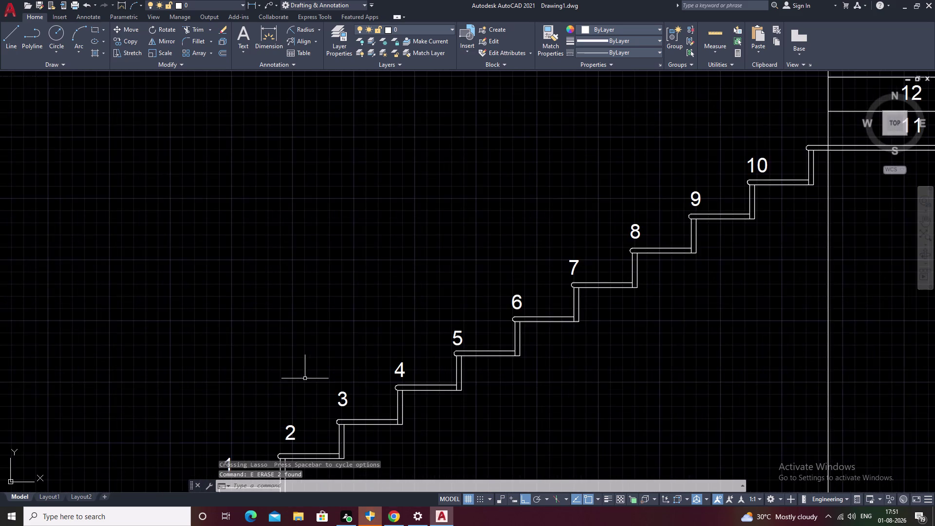
middle_drag(288, 390, 360, 308)
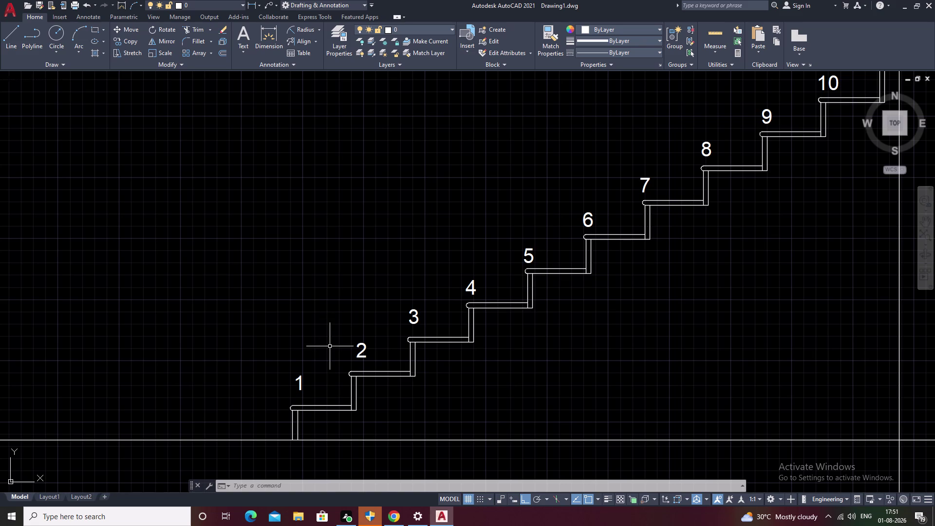
Dimension tread 1's width as 1' above the tread.
text(DLI)
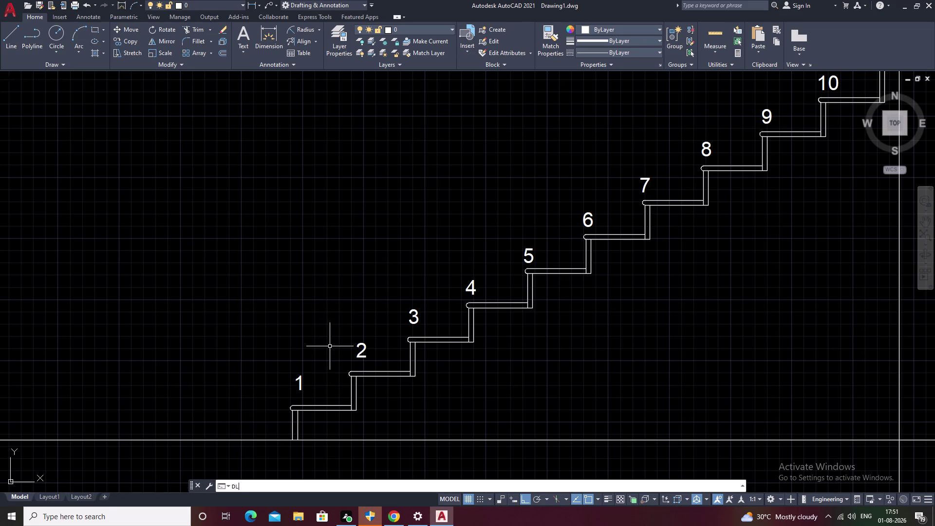
key(space)
scroll(up, 3)
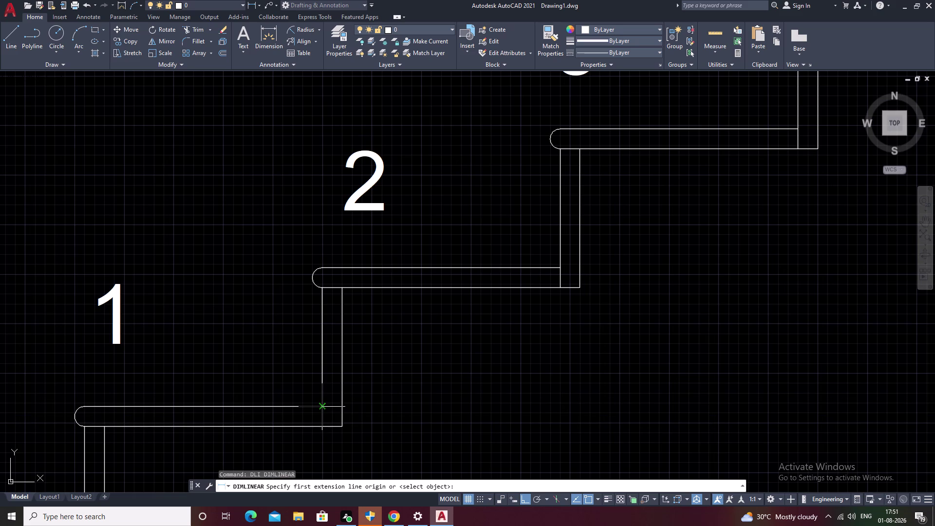
click(321, 406)
click(87, 408)
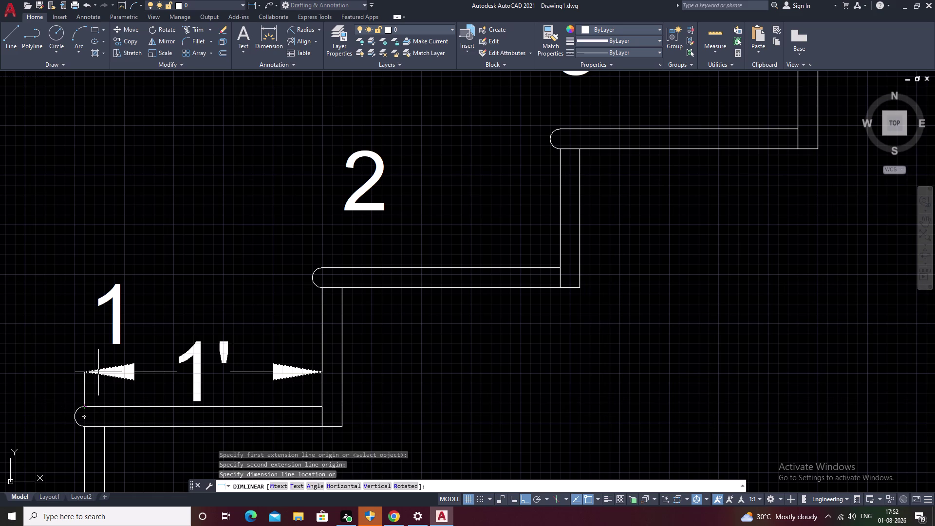
click(98, 372)
middle_drag(119, 383, 180, 334)
middle_drag(183, 365, 231, 283)
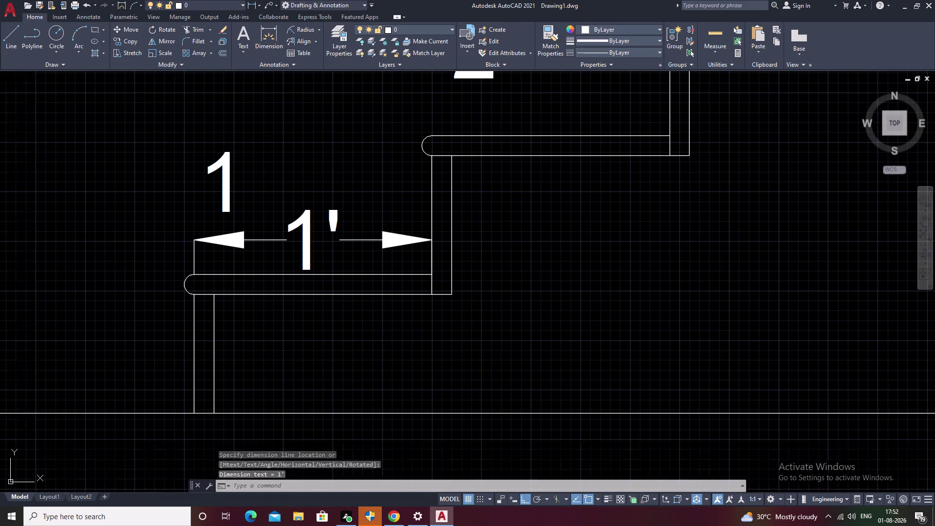
Add a 6.00" height dimension to the left of the first riser.
key(space)
click(192, 411)
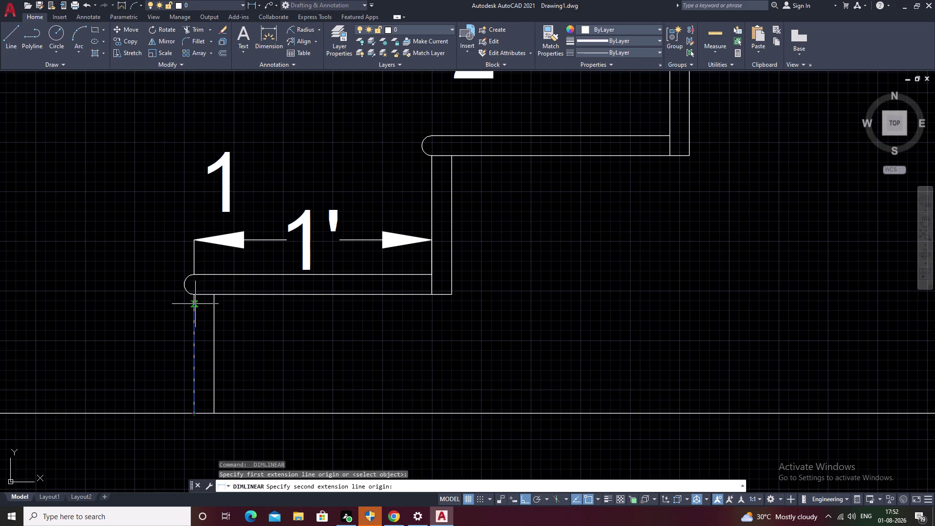
click(195, 296)
scroll(down, 3)
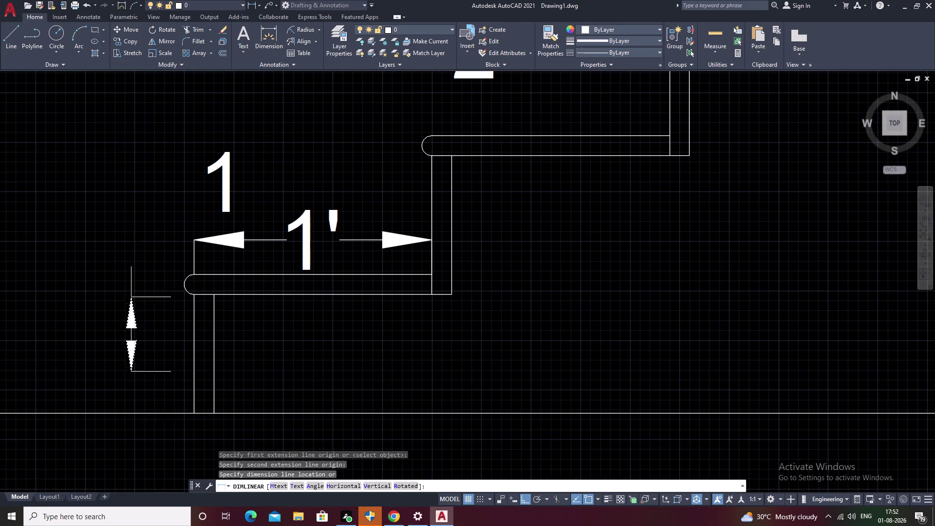
click(132, 316)
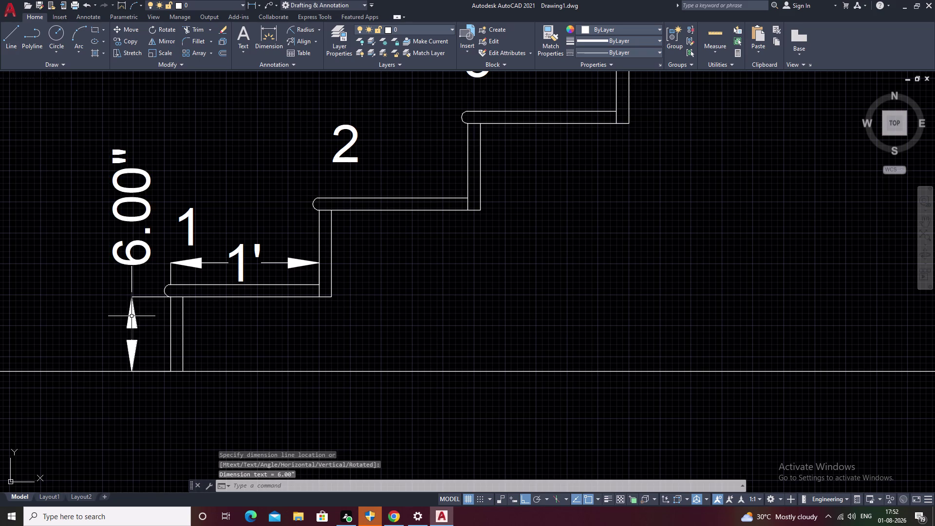
scroll(down, 3)
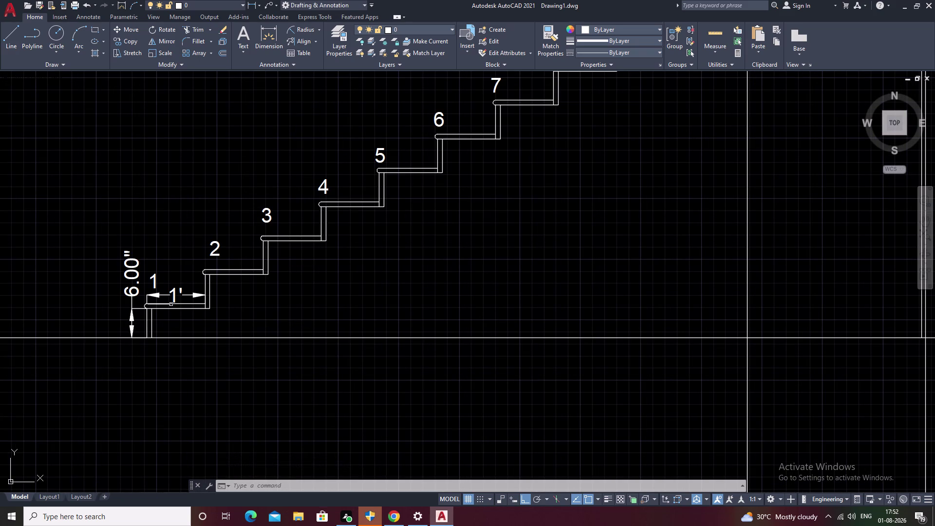
scroll(up, 3)
key(Escape)
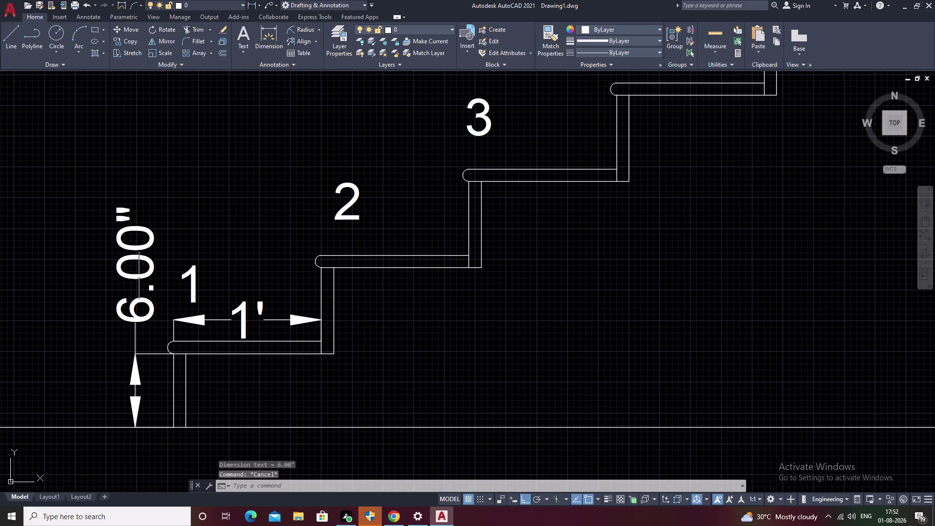
Select the 6.00" riser dimension with a crossing window.
click(133, 265)
drag(151, 230, 102, 269)
key(Escape)
drag(168, 216, 86, 295)
key(Escape)
drag(165, 214, 86, 315)
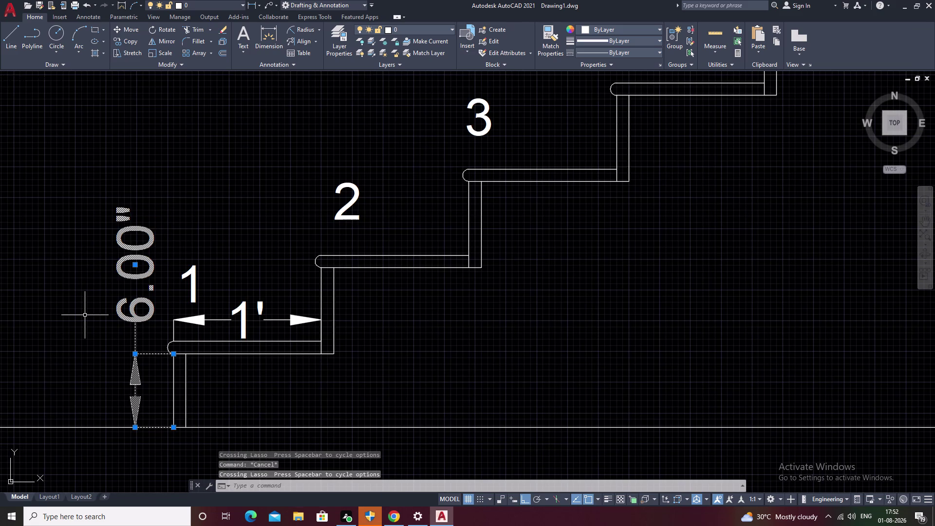
key(Escape)
drag(201, 196, 81, 303)
Erase the selected 6.00" riser dimension.
text(E)
key(space)
scroll(down, 3)
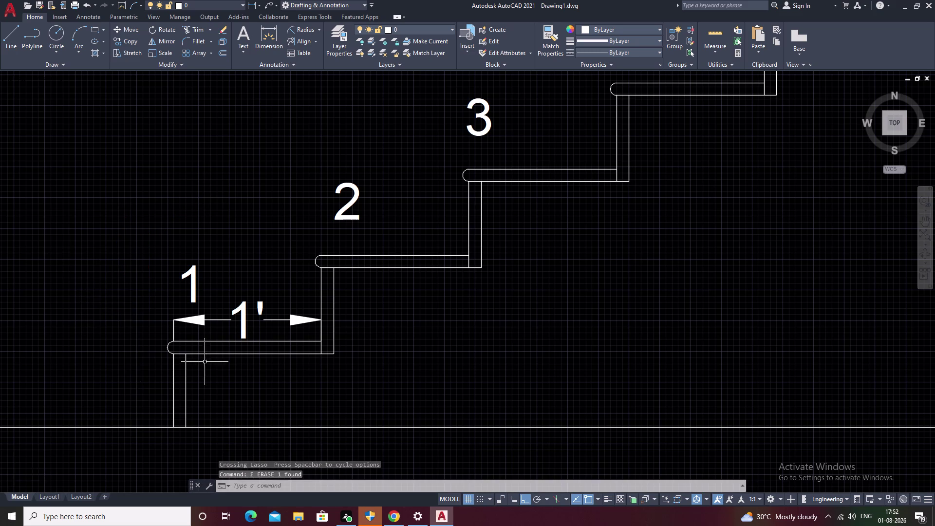
scroll(down, 3)
scroll(up, 3)
key(space)
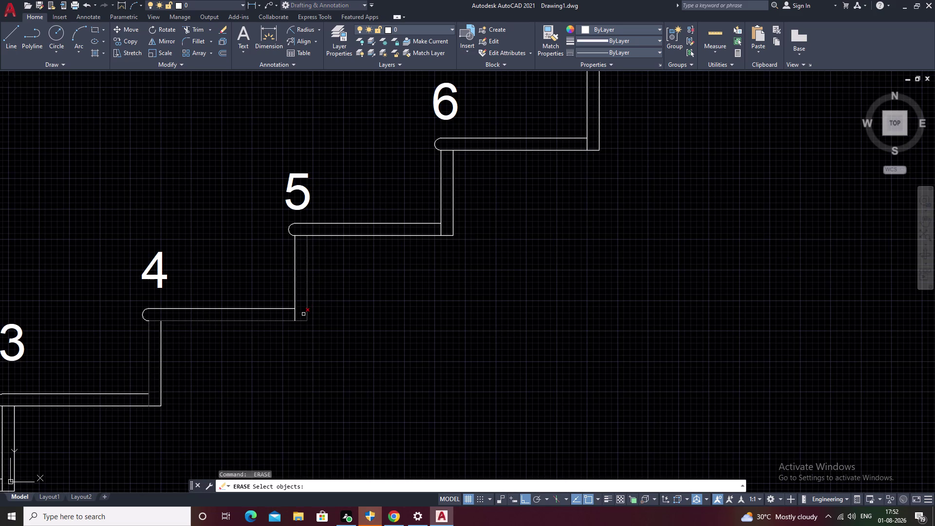
Place a 7.00" dimension on the riser below tread 5, then erase it.
key(Escape)
text(D)
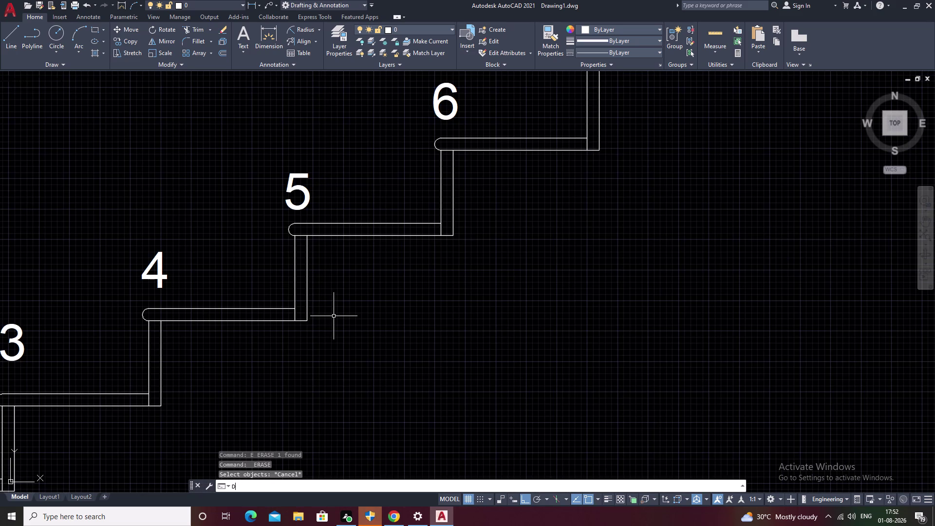
text(LI)
key(space)
click(310, 321)
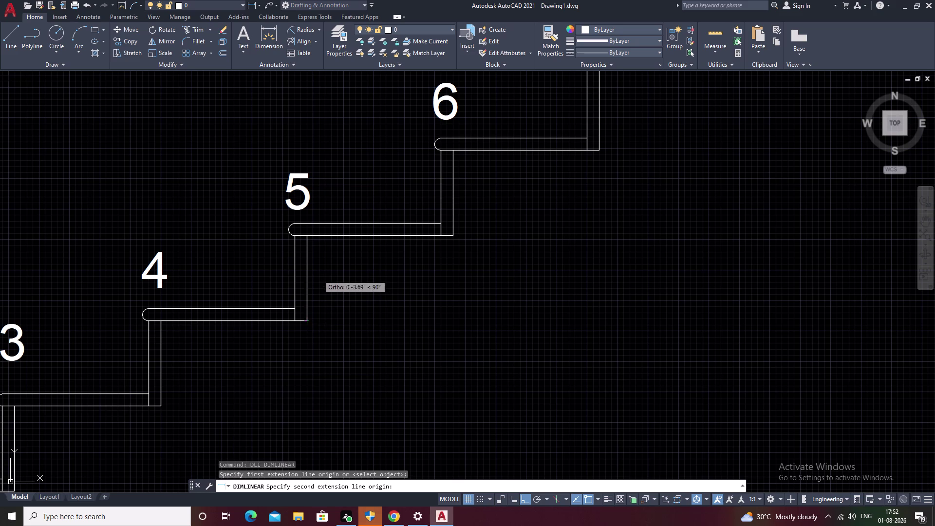
click(308, 240)
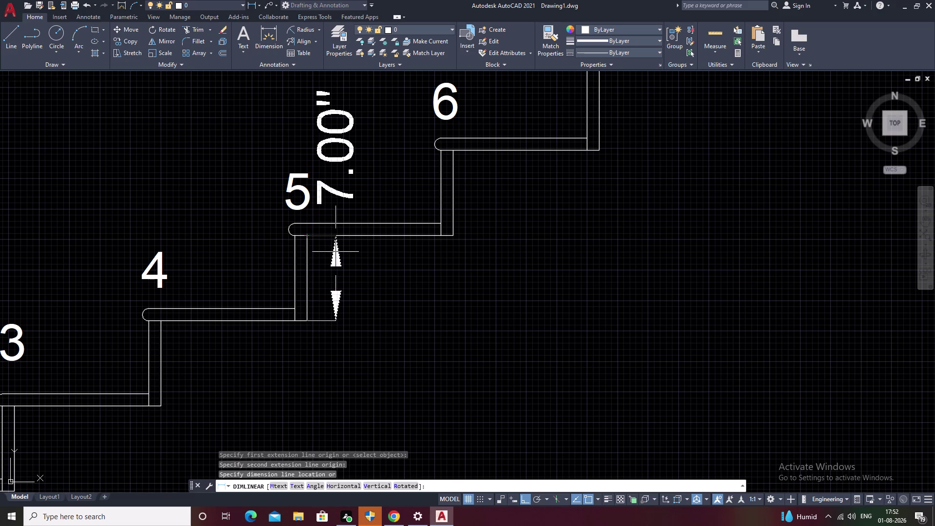
click(335, 251)
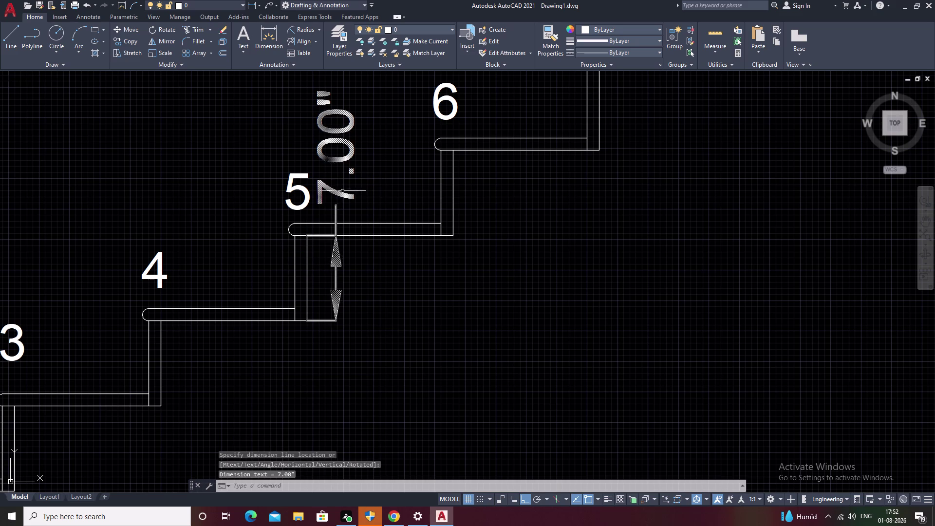
click(342, 196)
text(E)
key(space)
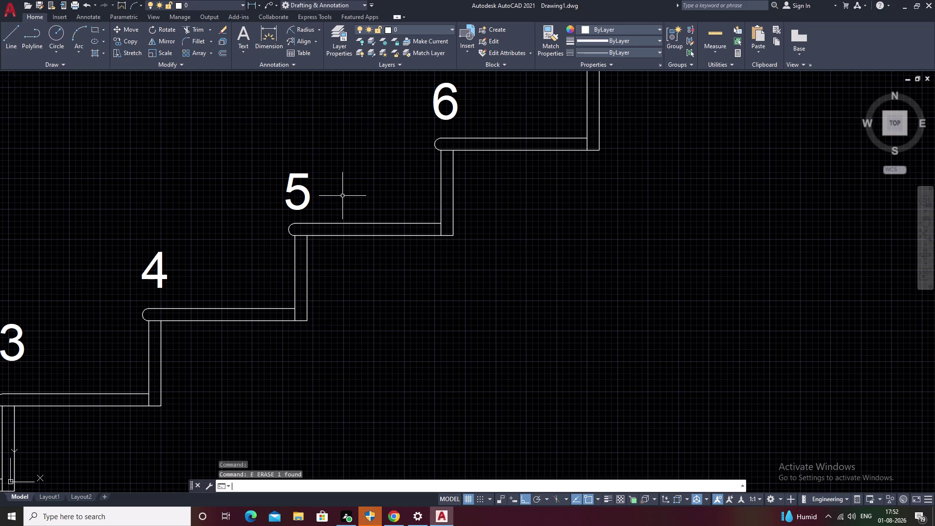
Pan around the staircase and trial a window selection of the section, then clear it.
scroll(down, 3)
scroll(down, 3)
middle_drag(453, 286, 393, 337)
scroll(down, 3)
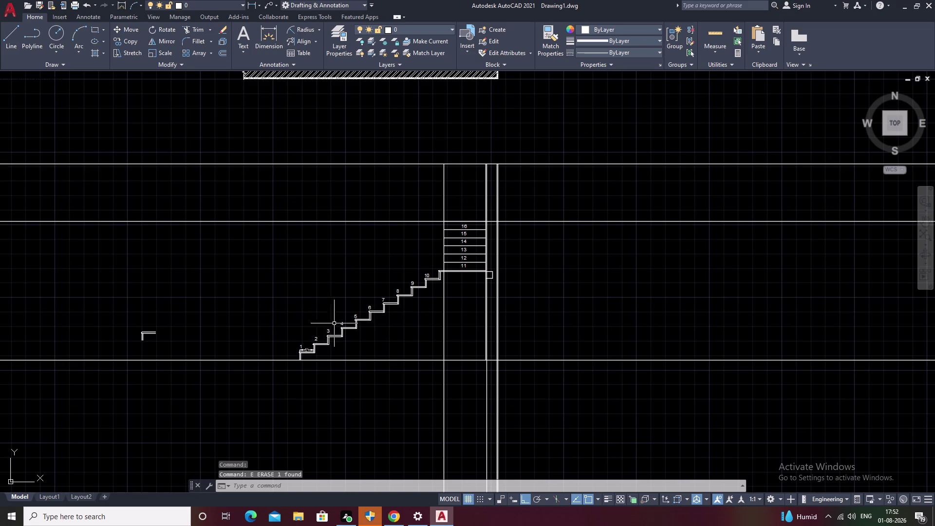
scroll(up, 3)
scroll(up, 3)
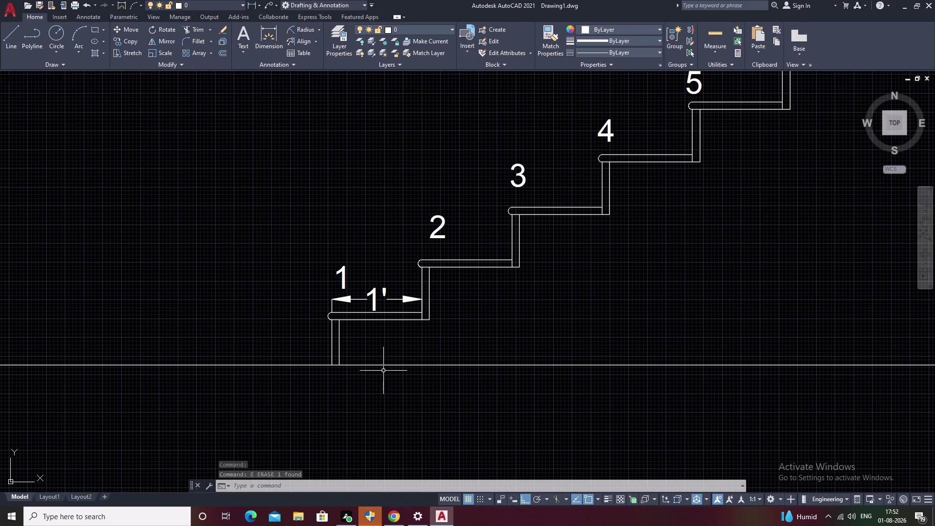
scroll(up, 3)
scroll(down, 3)
middle_drag(411, 358, 258, 450)
scroll(down, 3)
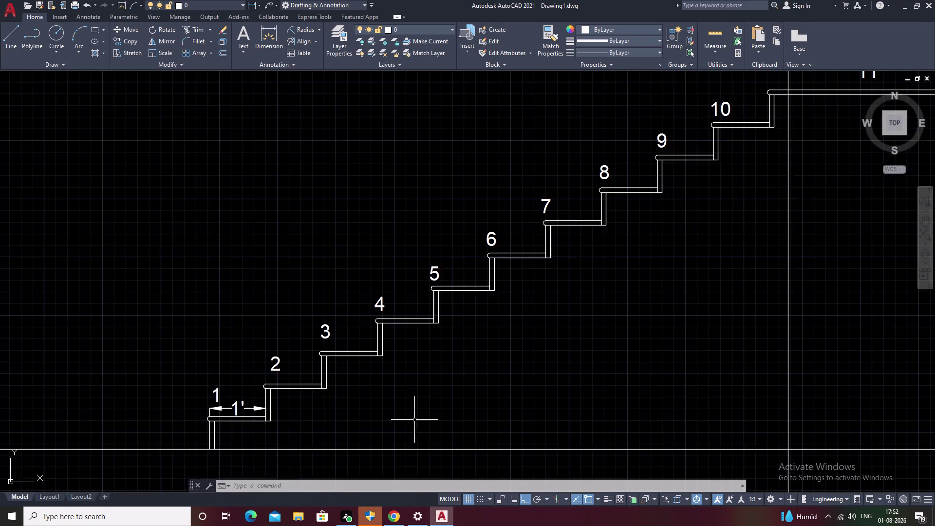
scroll(down, 3)
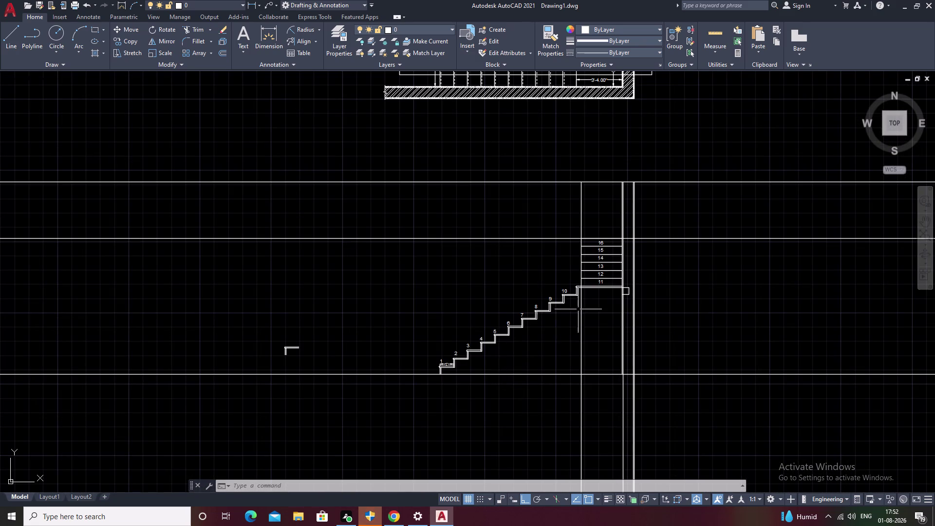
scroll(up, 3)
scroll(down, 3)
drag(688, 139, 685, 138)
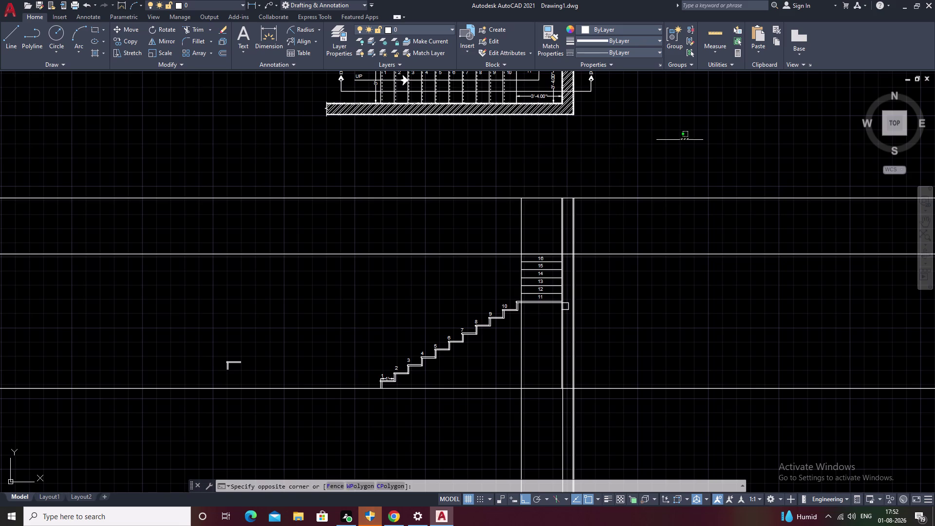
drag(686, 138, 619, 447)
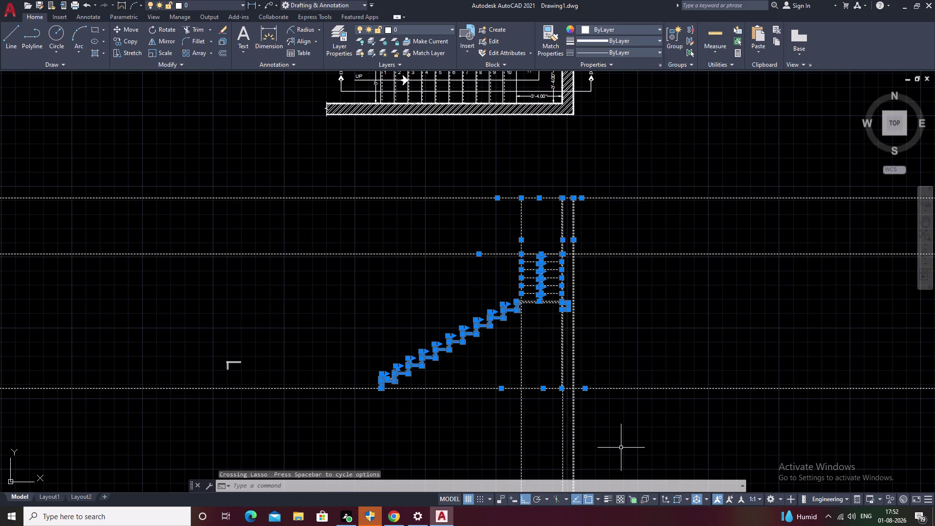
key(Escape)
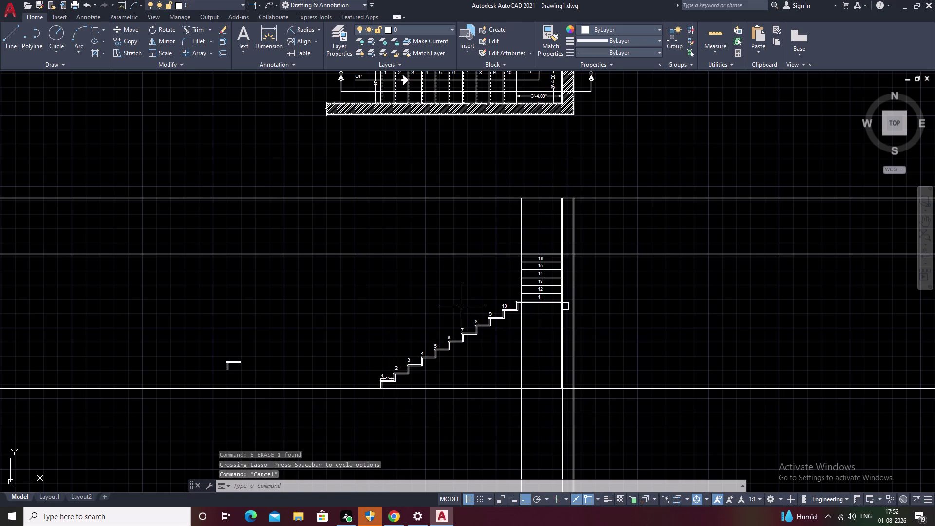
Erase the middle stair treads and the riser beside tread 10.
drag(426, 290, 484, 375)
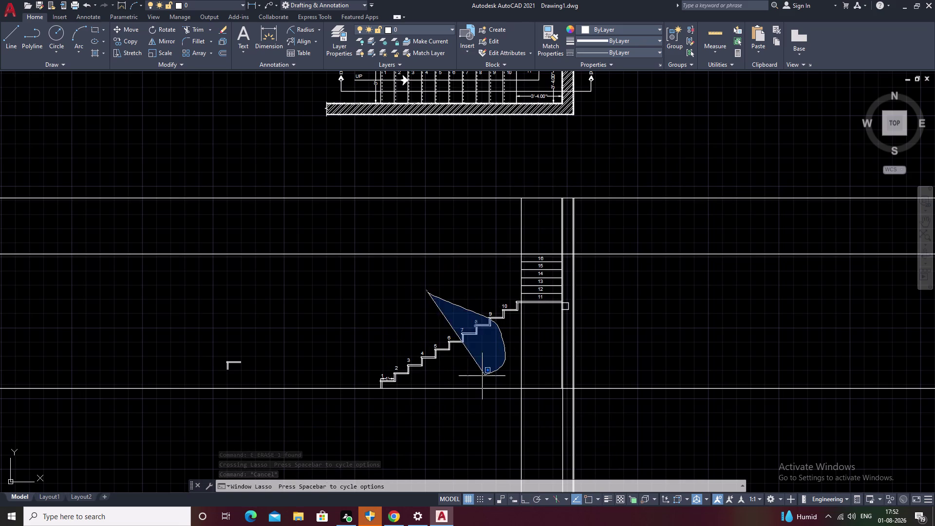
drag(484, 375, 396, 384)
text(E)
key(space)
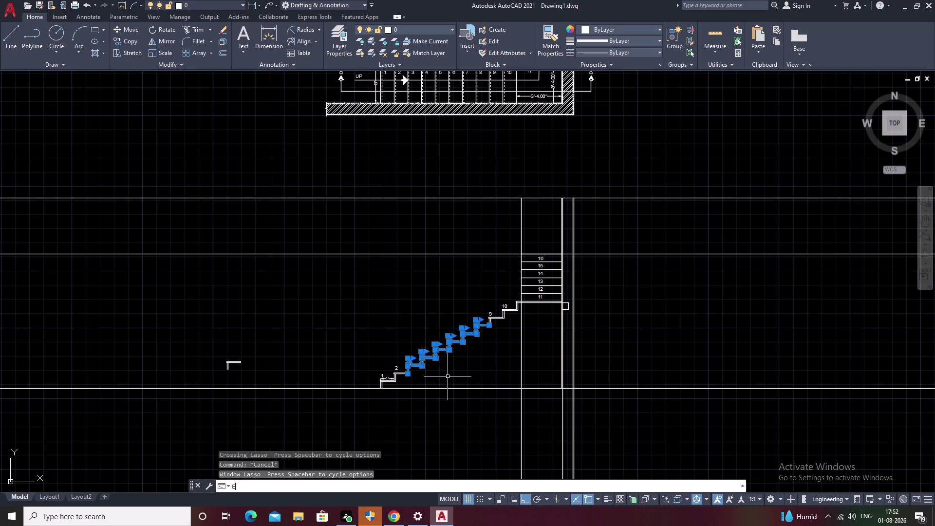
scroll(up, 3)
drag(499, 274, 515, 318)
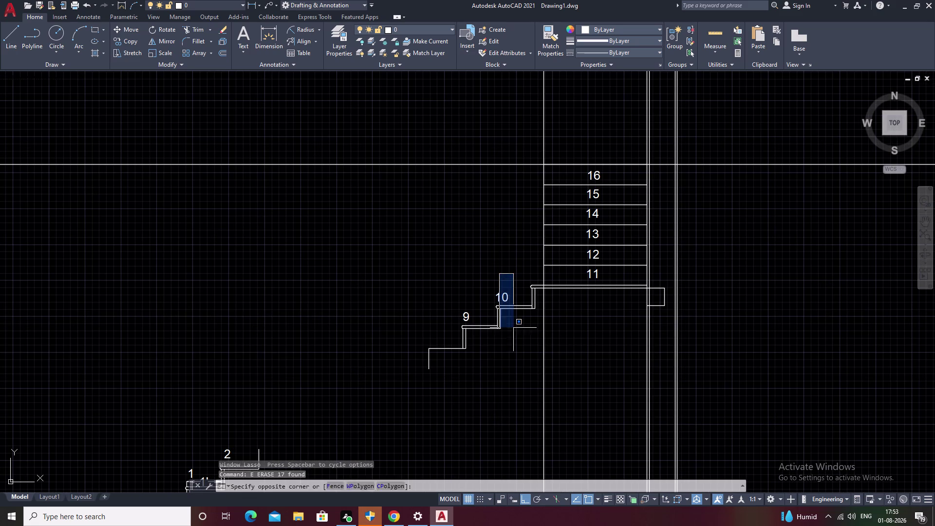
drag(514, 318, 433, 461)
key(e)
Erase the rest of the staircase section with a window selection.
scroll(down, 3)
drag(614, 196, 383, 464)
key(Escape)
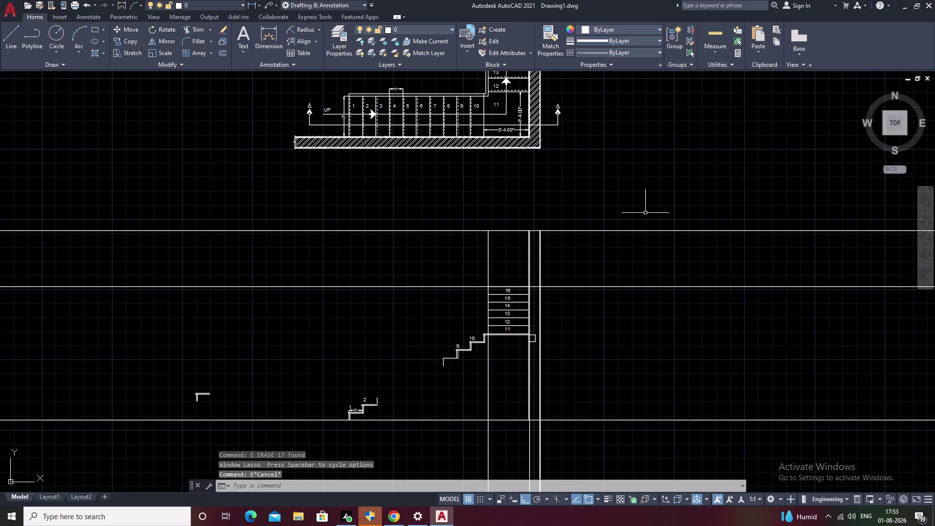
drag(645, 212, 579, 427)
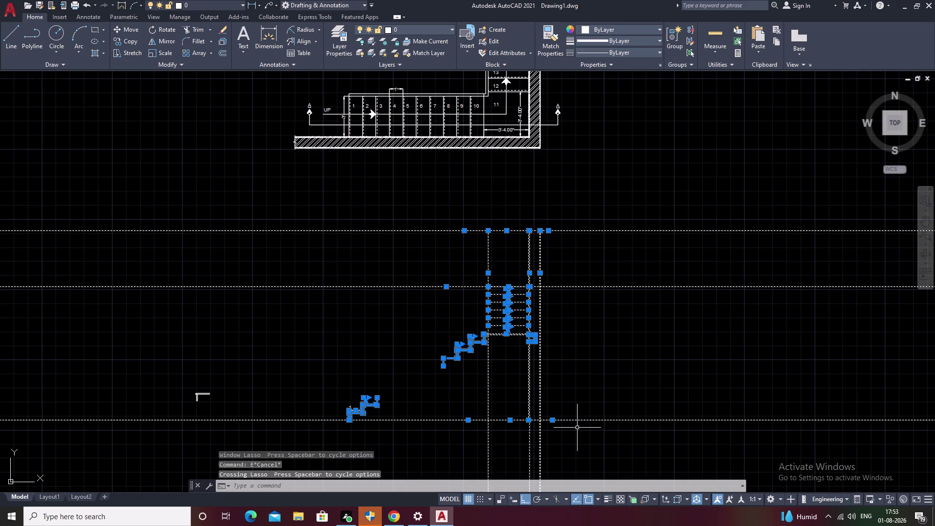
text(E)
key(space)
Erase the leftover fragment near tread 1.
drag(357, 389, 355, 395)
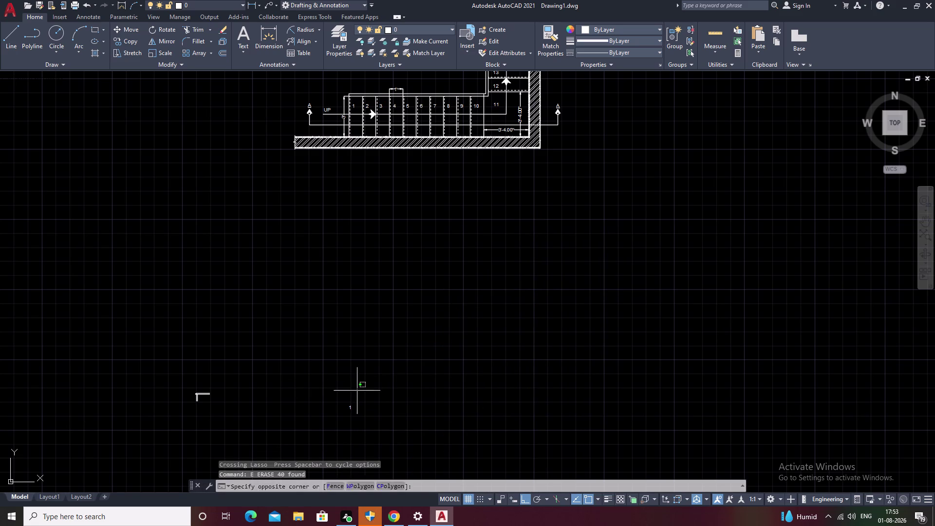
drag(356, 396, 342, 419)
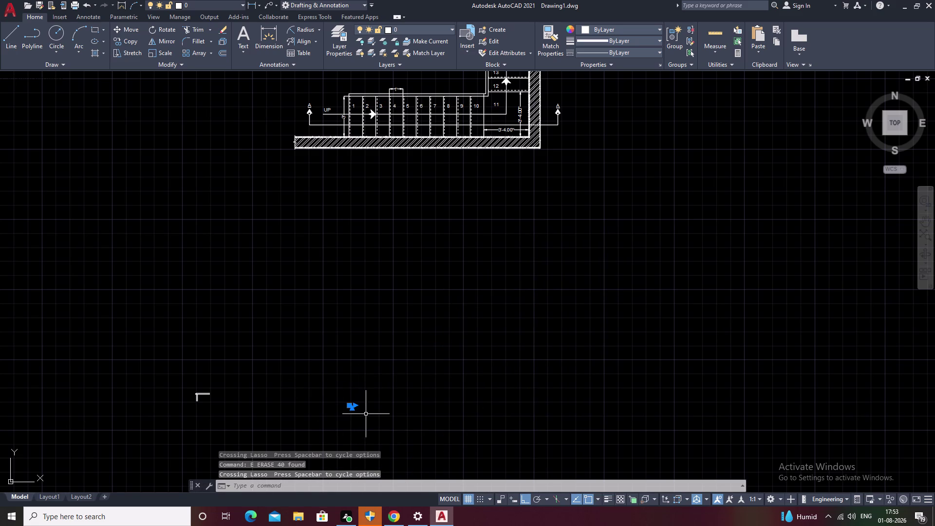
text(E)
key(space)
scroll(up, 3)
middle_drag(103, 396, 109, 394)
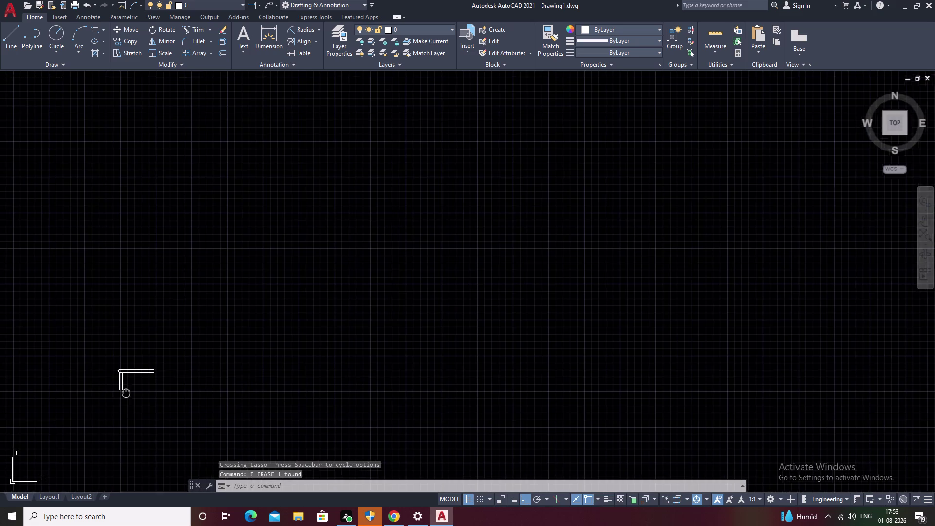
middle_drag(109, 394, 245, 391)
scroll(up, 3)
text(D)
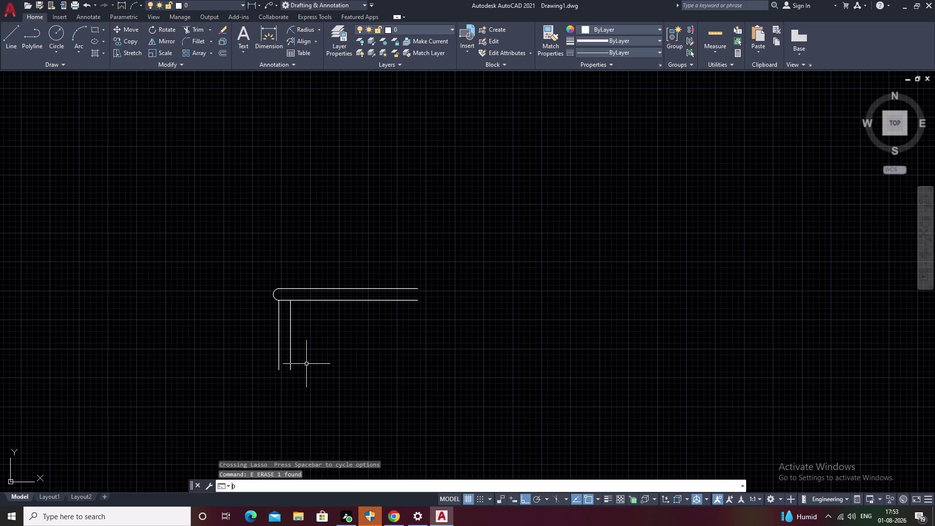
text(LI)
key(space)
click(280, 369)
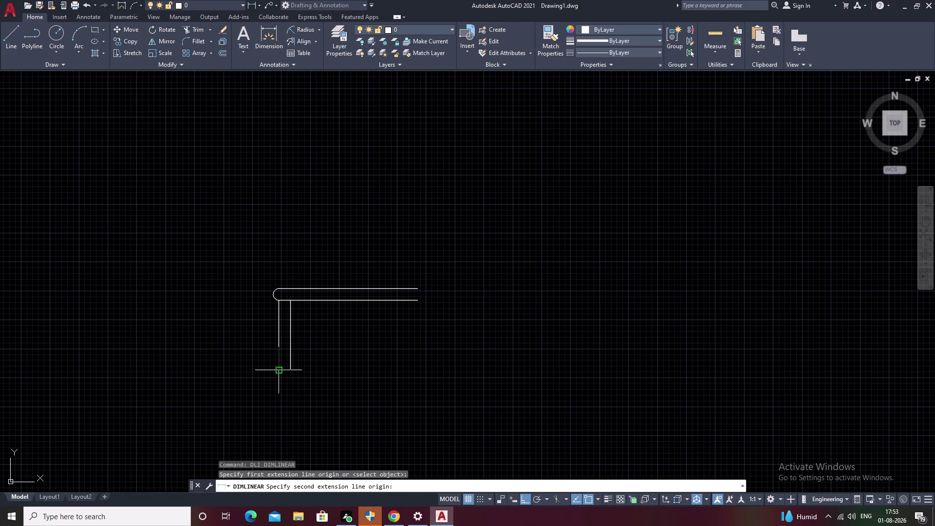
click(280, 301)
click(225, 303)
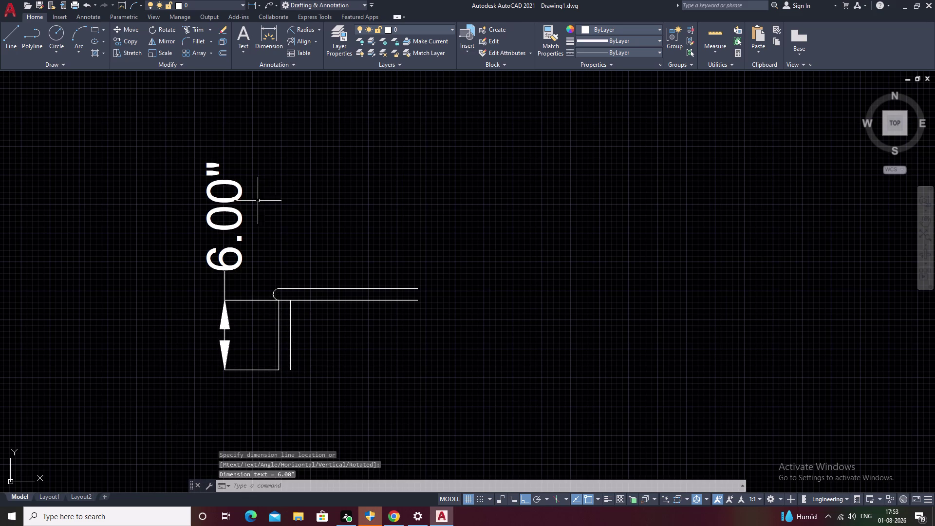
key(Escape)
drag(273, 167, 184, 272)
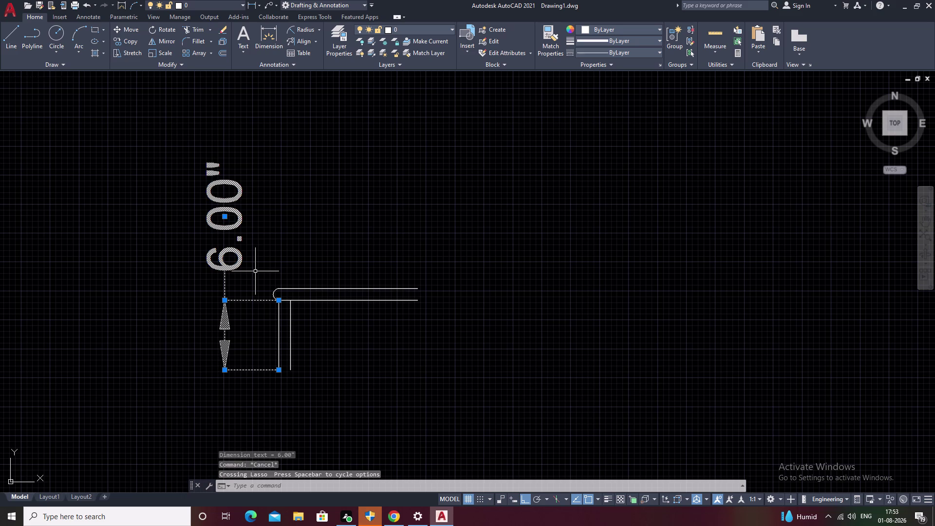
key(Escape)
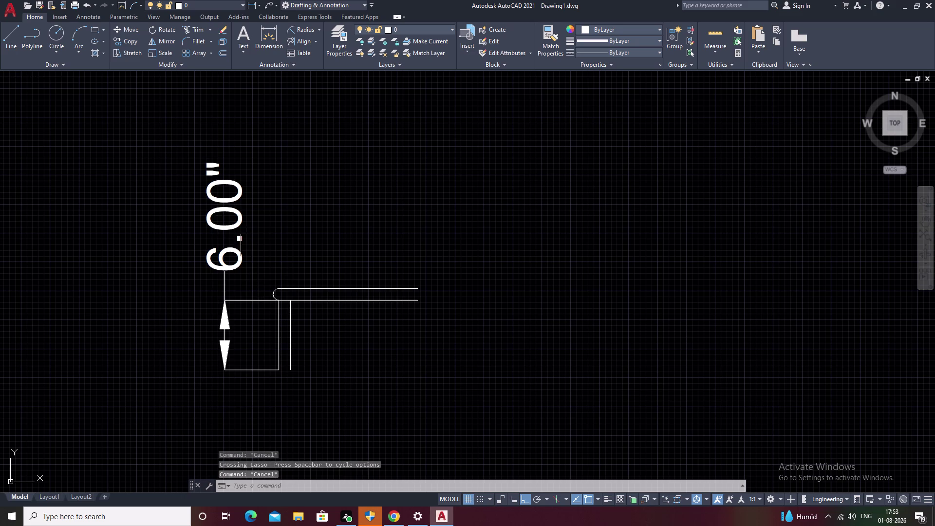
drag(271, 169, 195, 243)
text(E)
key(space)
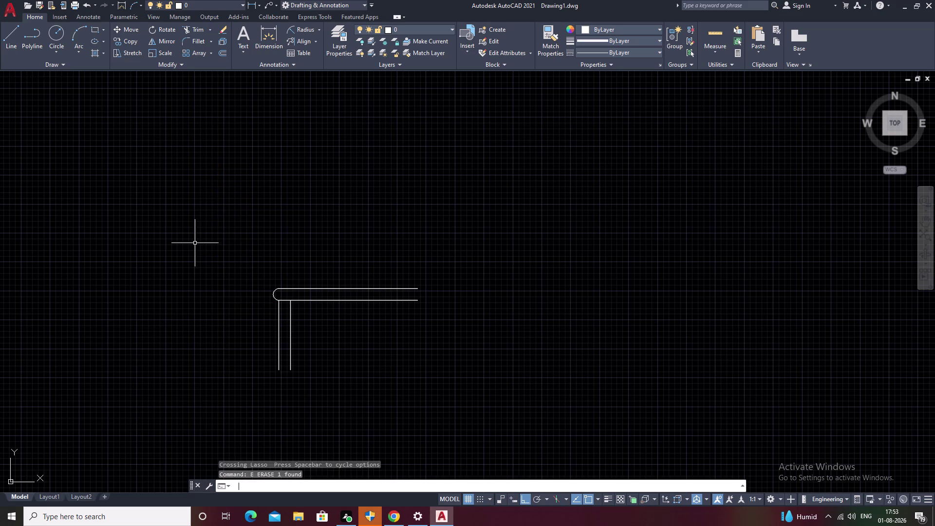
scroll(down, 3)
drag(371, 260, 283, 338)
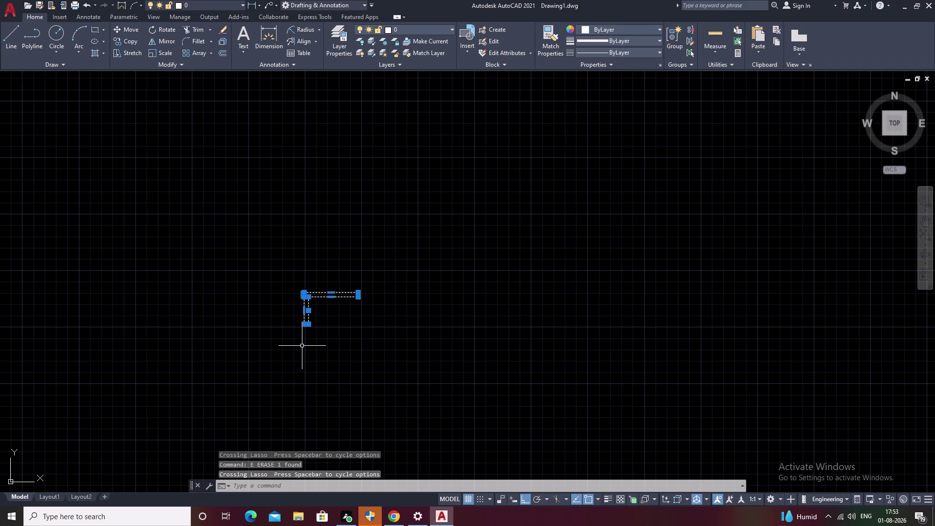
text(E)
key(space)
scroll(down, 3)
scroll(down, 3)
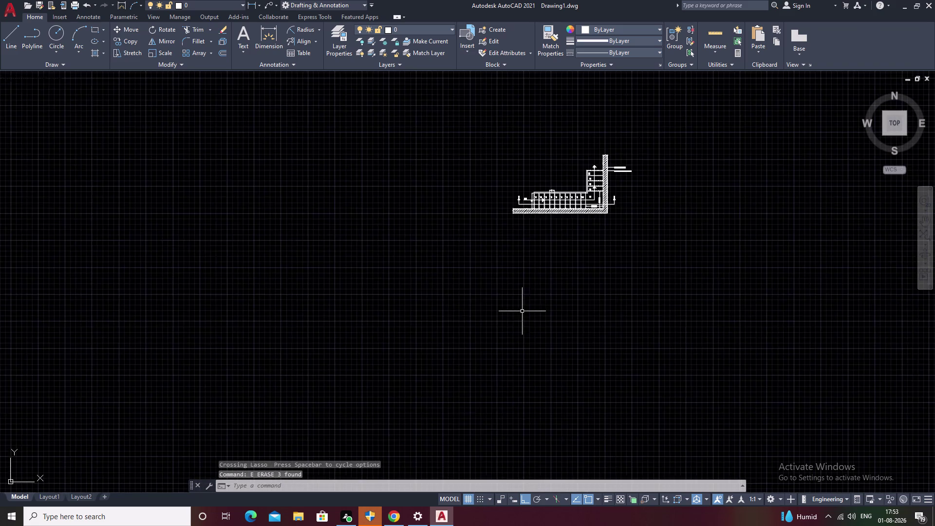
scroll(down, 3)
middle_drag(529, 307, 328, 398)
scroll(up, 3)
middle_drag(246, 354, 519, 301)
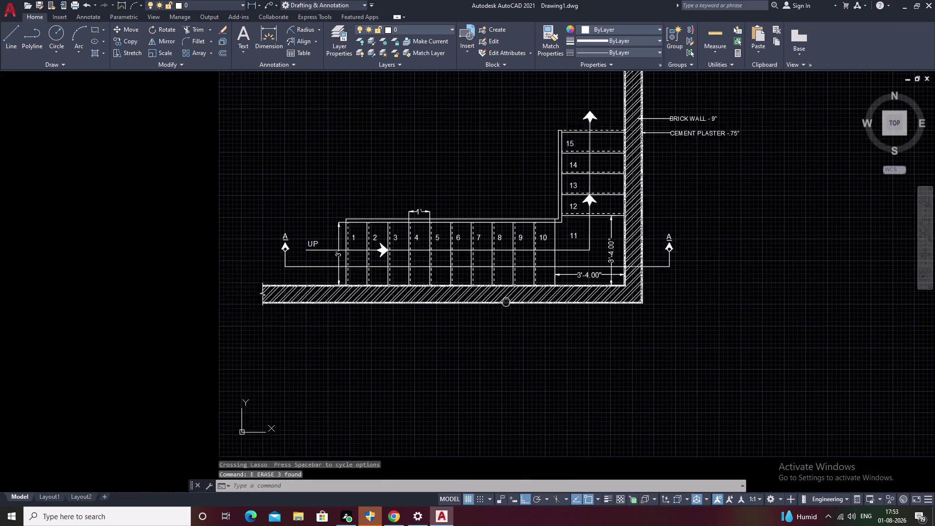
middle_drag(519, 301, 565, 300)
key(ctrl+z)
Undo twice to bring back the tread piece and select it.
key(ctrl+z)
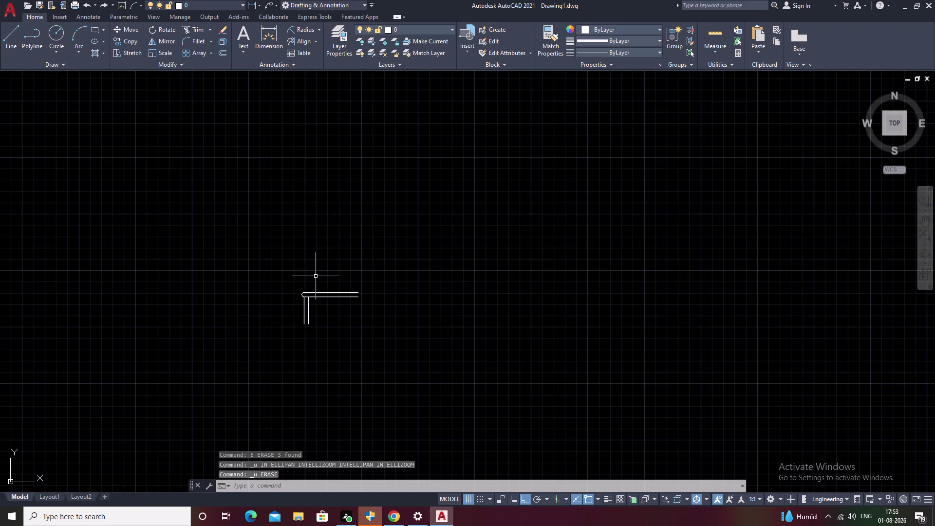
key(ctrl+z)
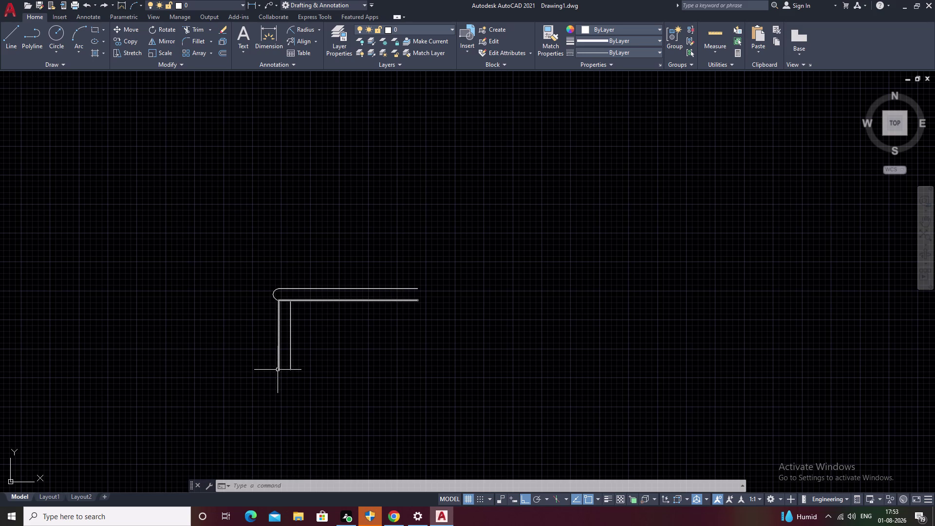
scroll(up, 3)
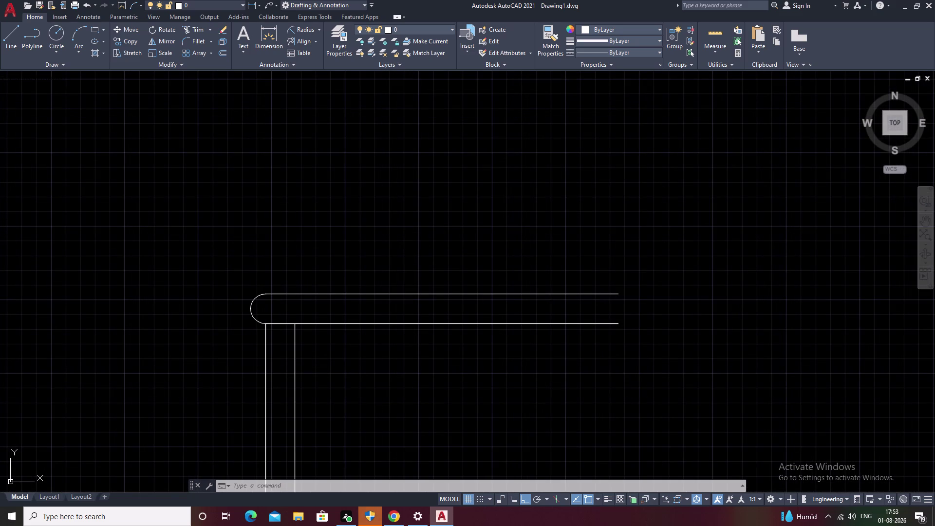
middle_drag(260, 402, 277, 337)
scroll(down, 3)
drag(391, 255, 256, 355)
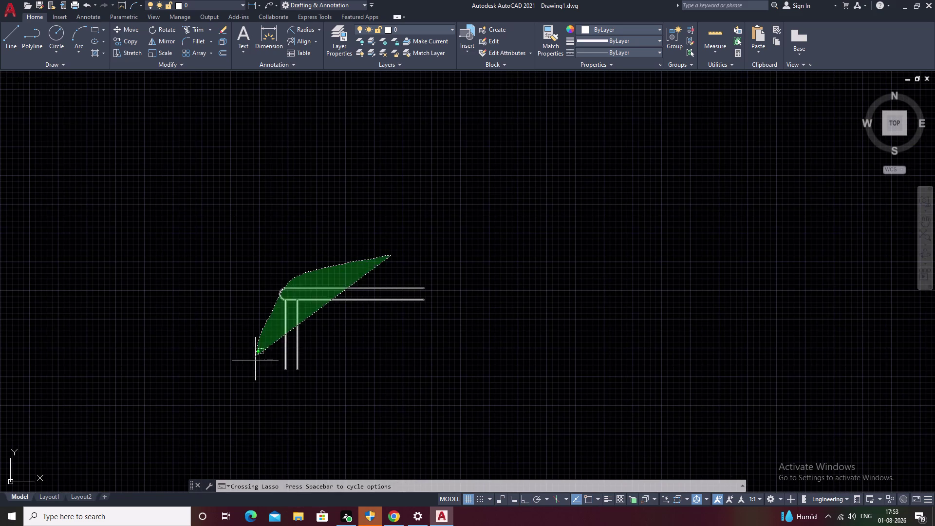
drag(256, 355, 257, 374)
Undo repeatedly until the erased treads, landing and floor lines return.
key(ctrl+z)
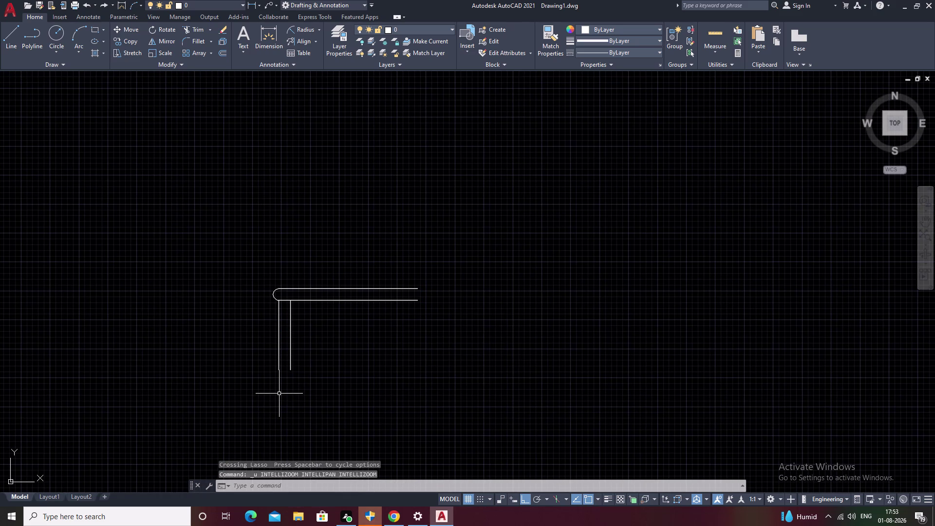
key(ctrl+z)
key(ctrl+z)
key(ctrl+z)
key(ctrl+z)
key(ctrl+z)
key(ctrl+z)
key(ctrl+z)
key(ctrl+z)
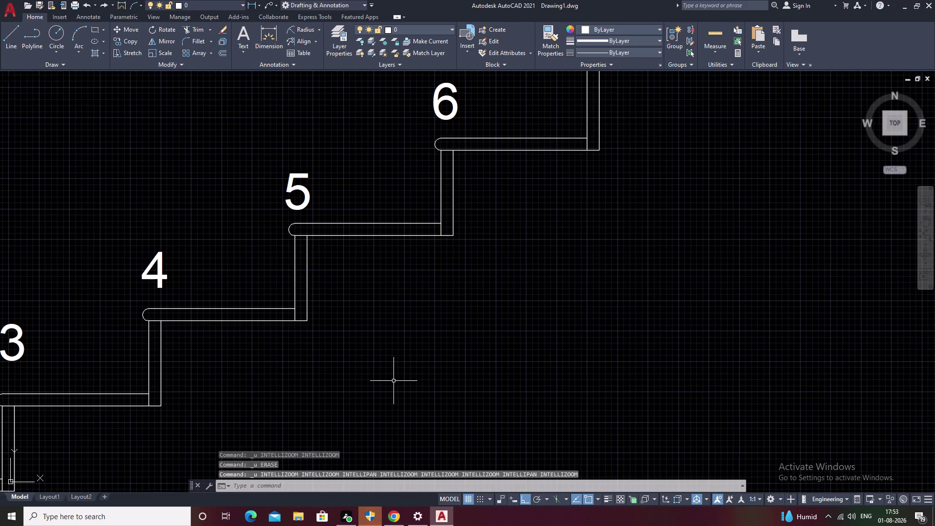
Zoom and pan to view the restored section with treads 1–16.
scroll(down, 3)
scroll(down, 3)
middle_drag(488, 374, 442, 404)
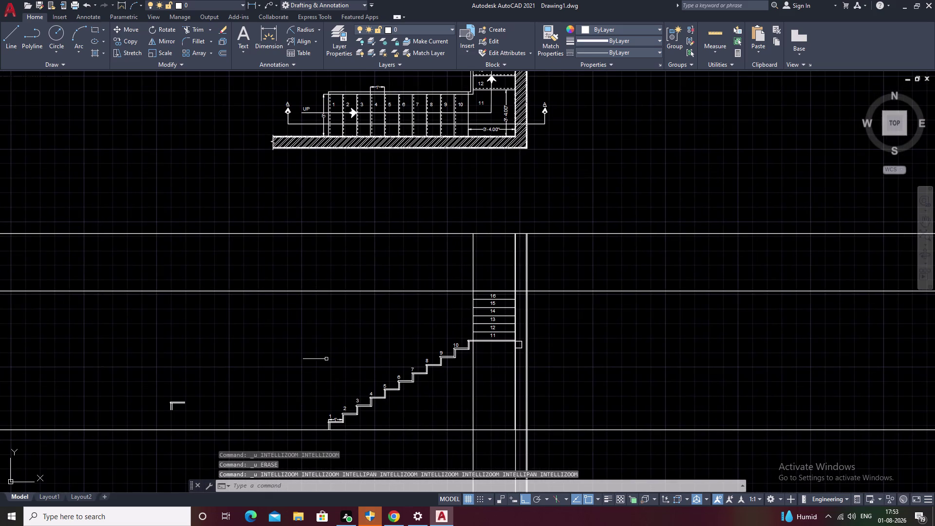
key(Escape)
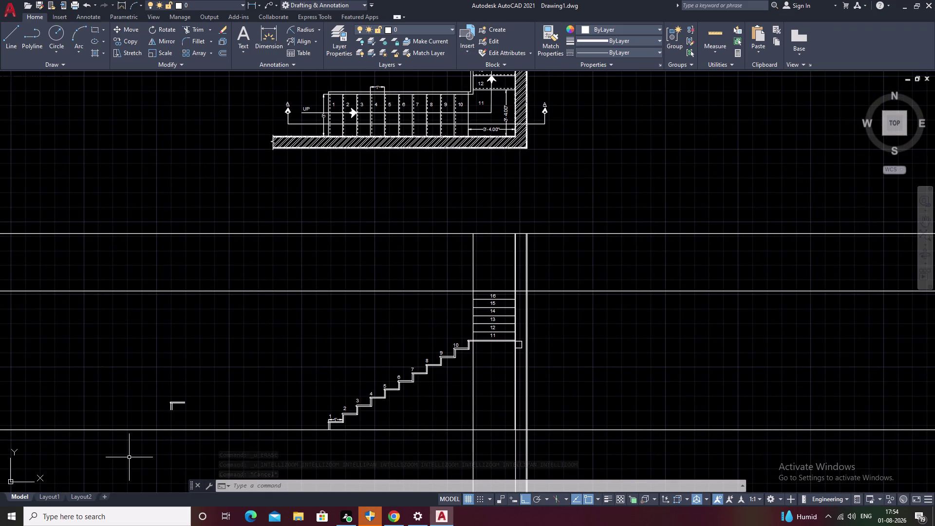
scroll(down, 3)
key(Escape)
Select and erase the small separate tread piece.
scroll(up, 3)
drag(207, 410, 156, 434)
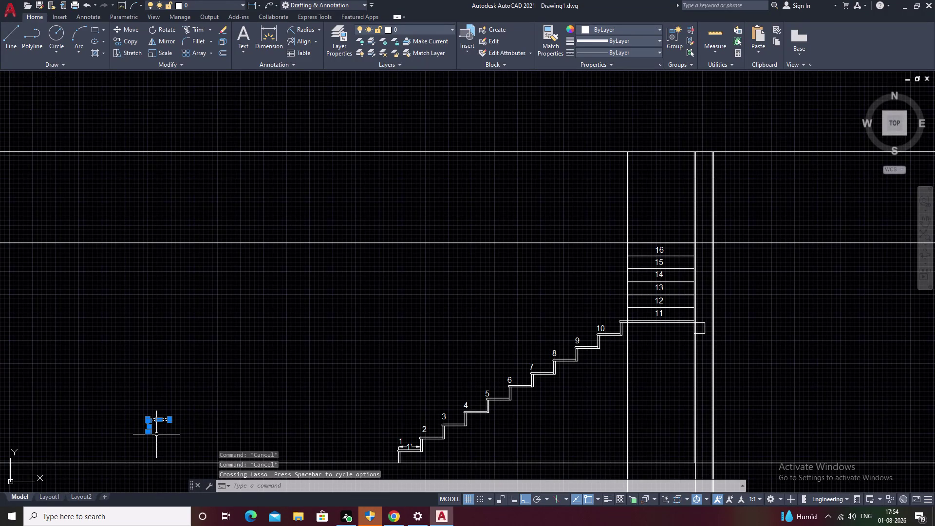
text(E)
key(space)
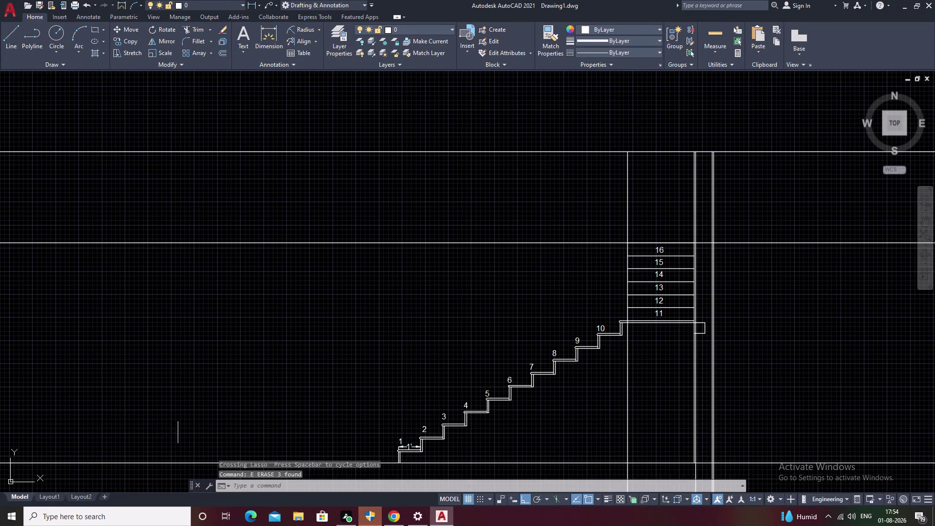
Zoom to tread 1 and start a line at its nosing, then cancel it.
scroll(down, 3)
middle_drag(253, 410, 174, 395)
scroll(up, 3)
scroll(up, 3)
scroll(down, 3)
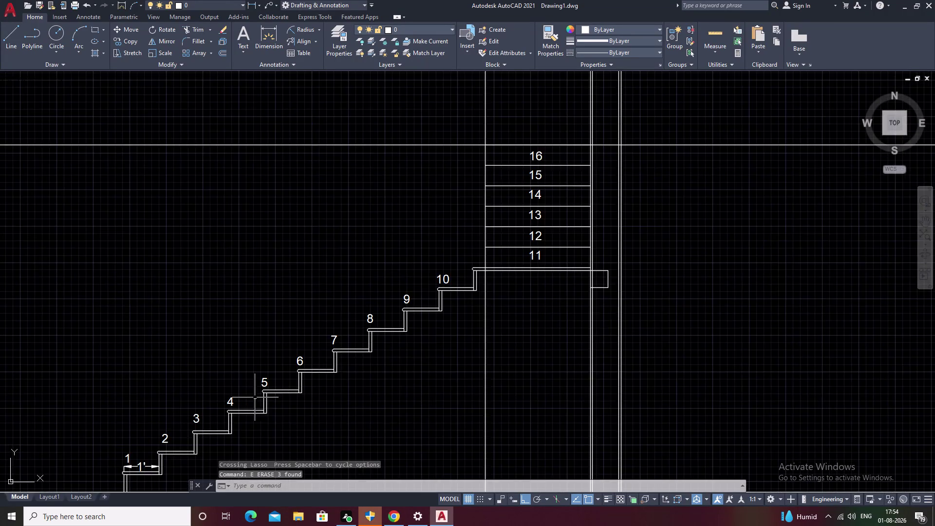
middle_drag(257, 397, 329, 305)
scroll(up, 3)
middle_drag(197, 396, 323, 299)
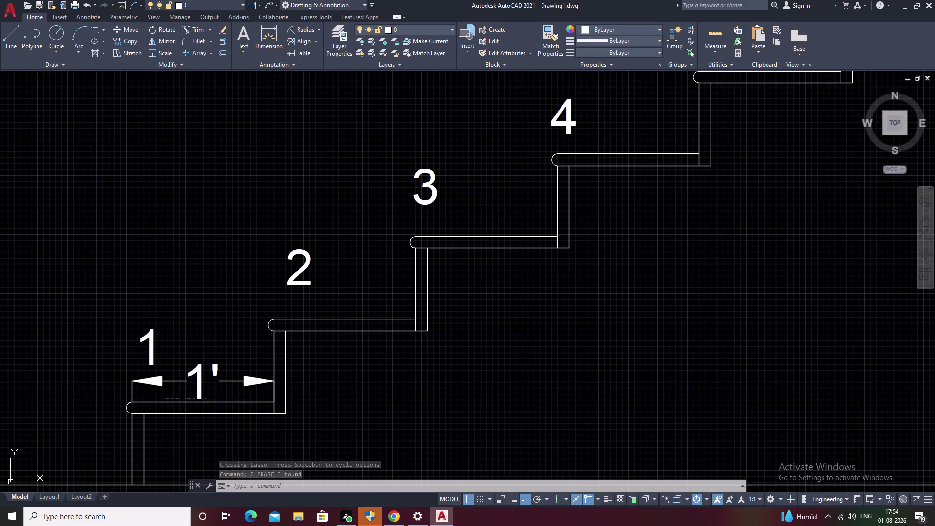
scroll(up, 3)
middle_drag(149, 404, 230, 280)
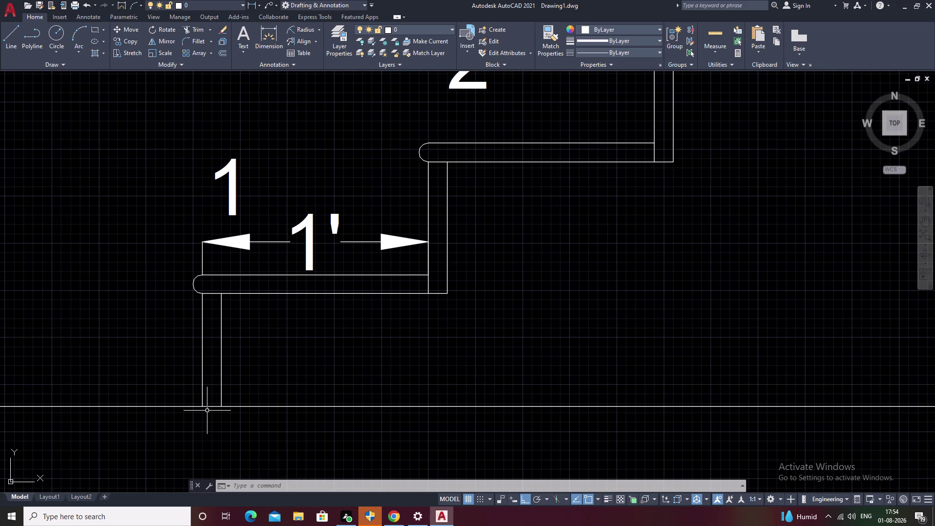
text(L)
key(space)
click(202, 404)
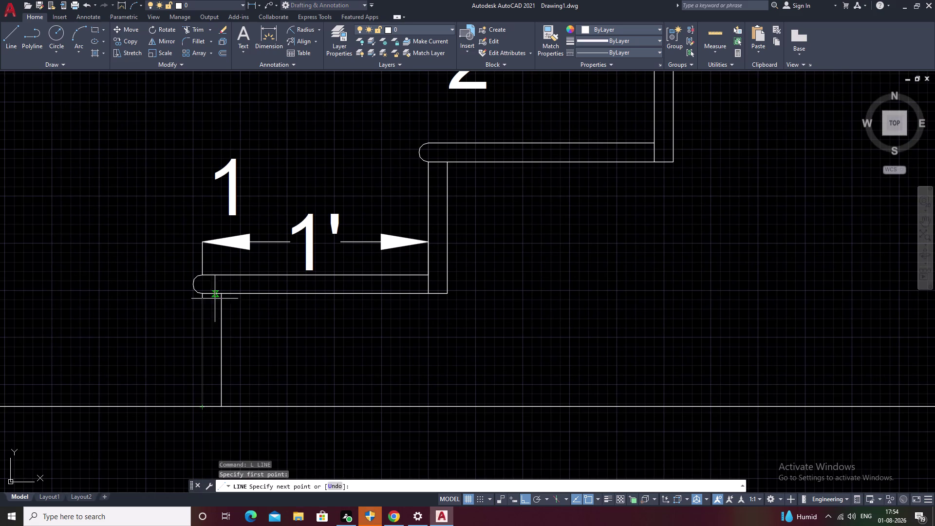
click(204, 295)
key(Escape)
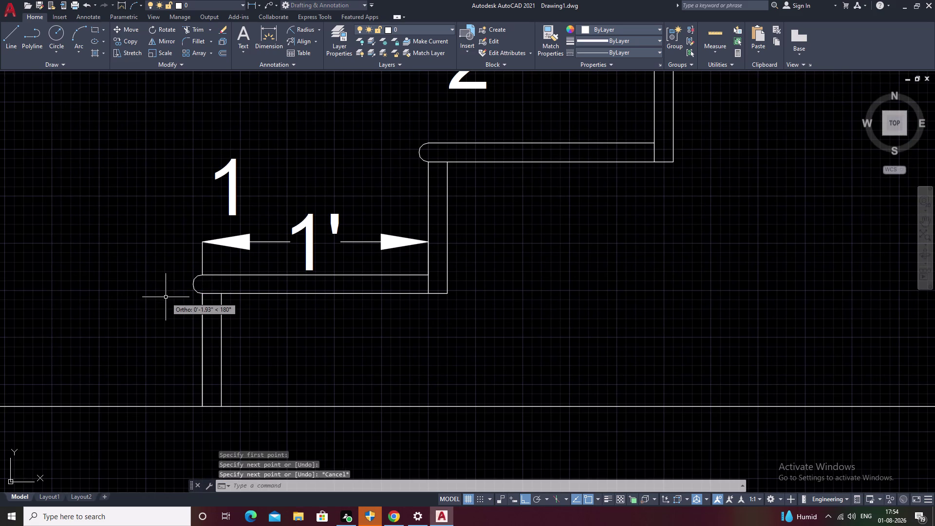
key(Escape)
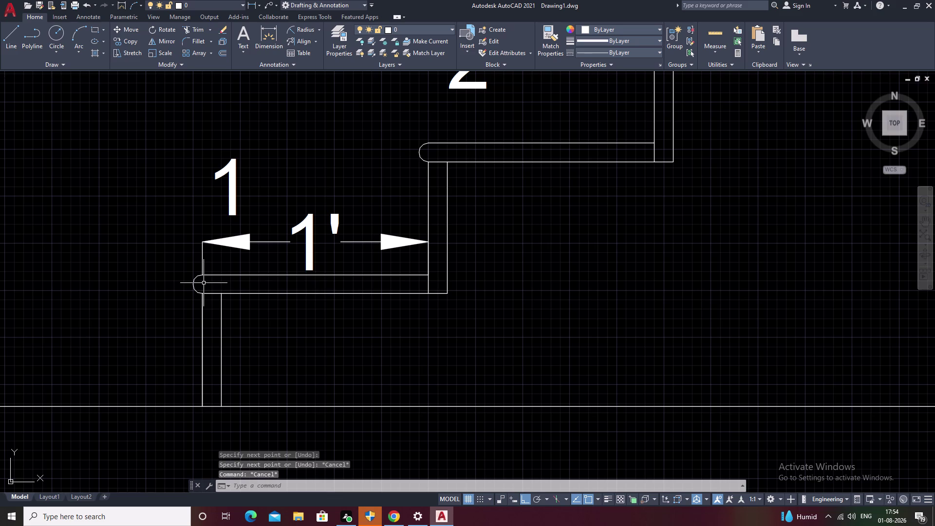
Begin a linear dimension at tread 1's corner, then cancel it.
text(DL)
text(I)
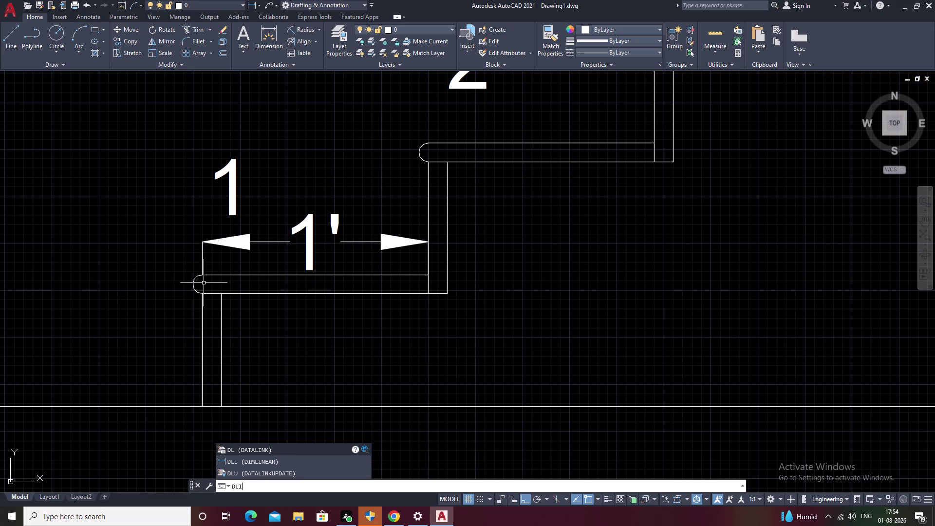
key(space)
right_click(203, 406)
click(203, 406)
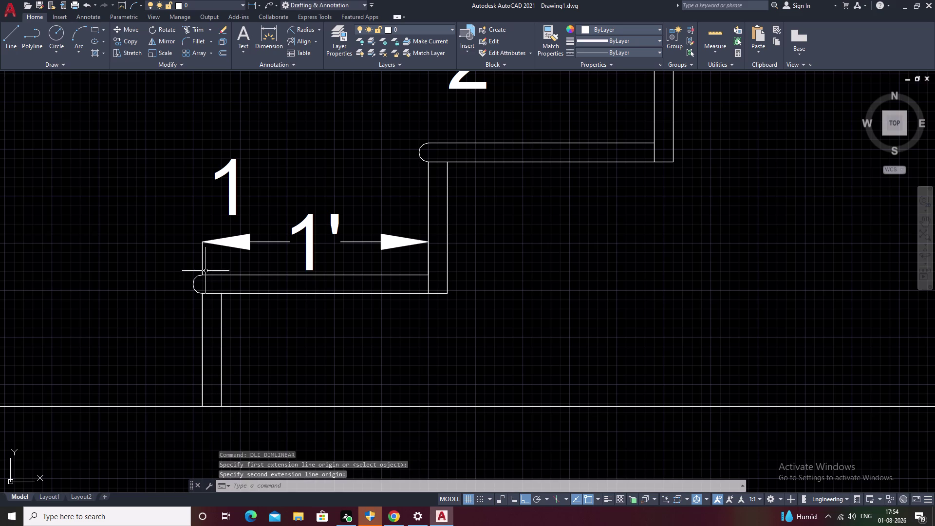
key(Escape)
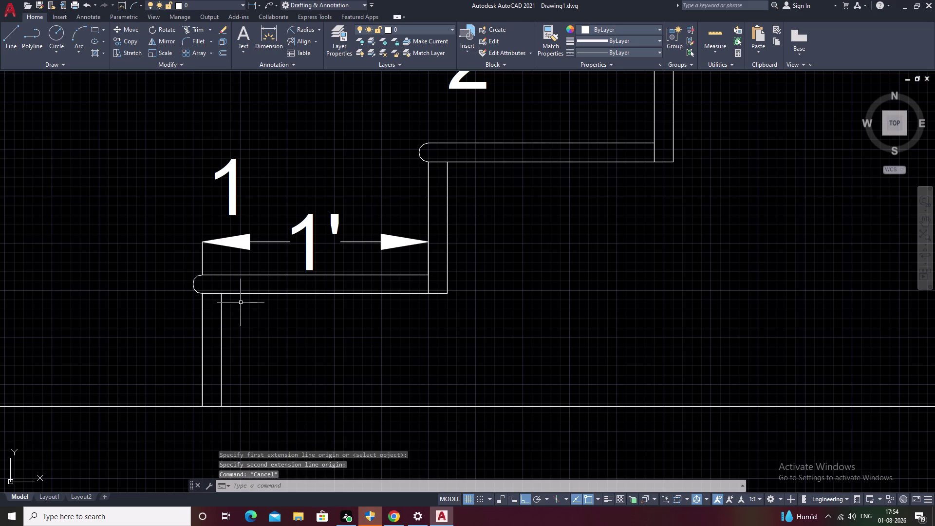
Dimension the first riser from floor to tread 1 top, reading 7.00".
text(DLI)
key(space)
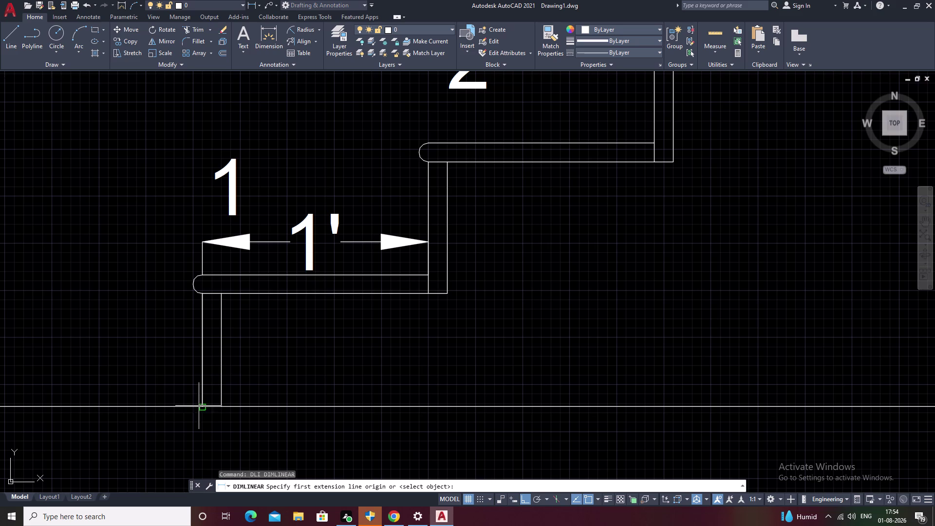
double_click(201, 407)
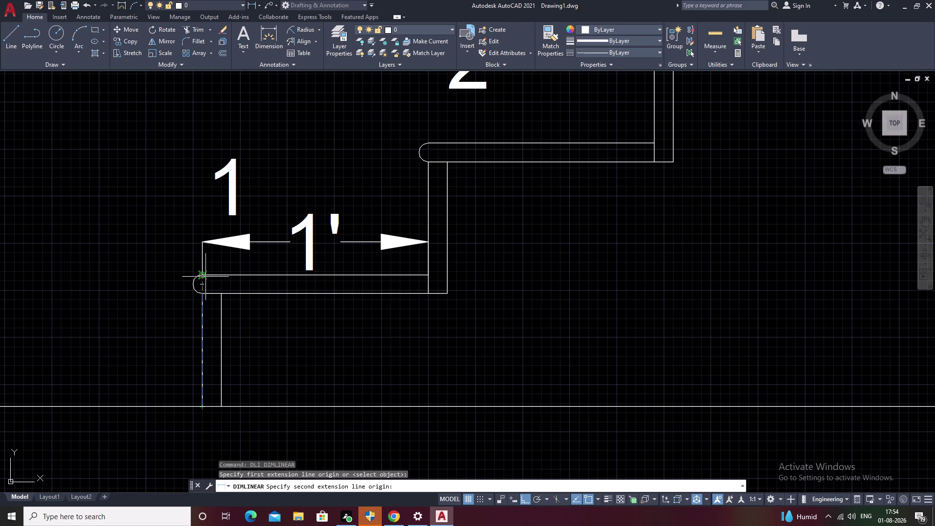
click(204, 277)
click(147, 276)
scroll(down, 3)
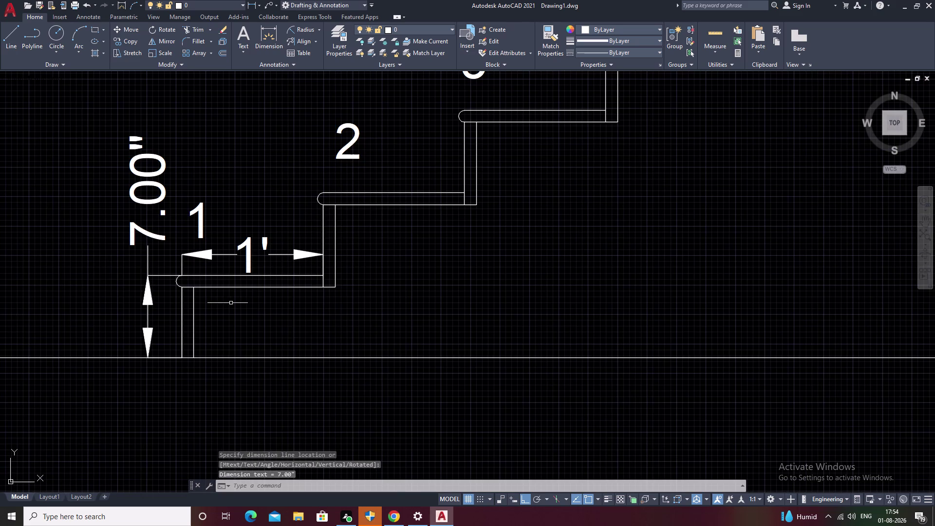
key(Escape)
scroll(down, 3)
Erase the 7.00" riser dimension and select the 1' tread width dimension.
drag(258, 221, 190, 305)
text(E)
key(space)
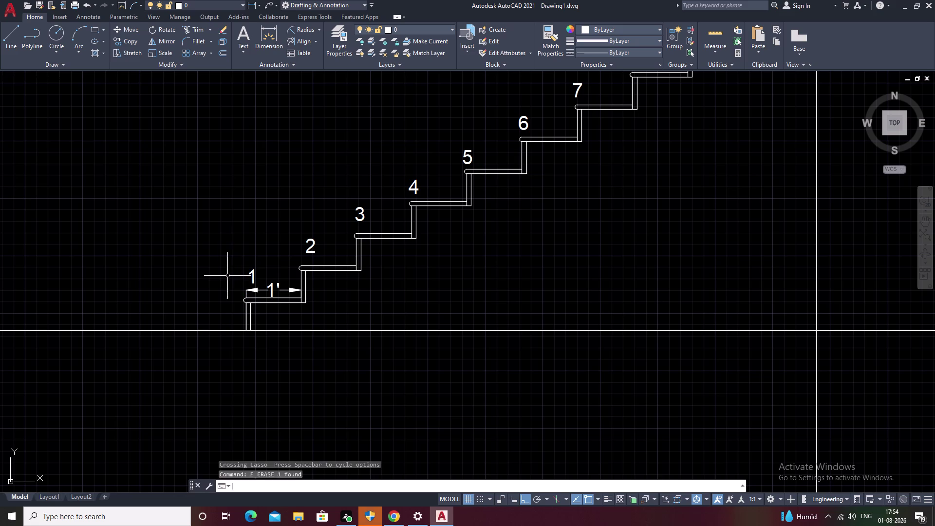
scroll(up, 3)
drag(324, 280, 284, 313)
Erase the 1' tread width dimension and pan to the landing treads.
text(E)
key(space)
scroll(down, 3)
middle_drag(471, 331, 389, 394)
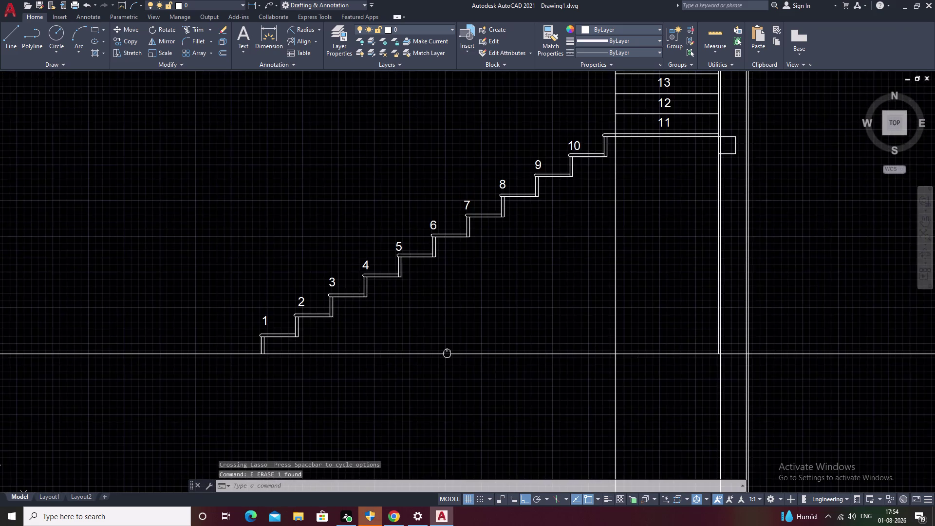
middle_drag(389, 394, 365, 410)
middle_drag(522, 240, 464, 322)
scroll(up, 3)
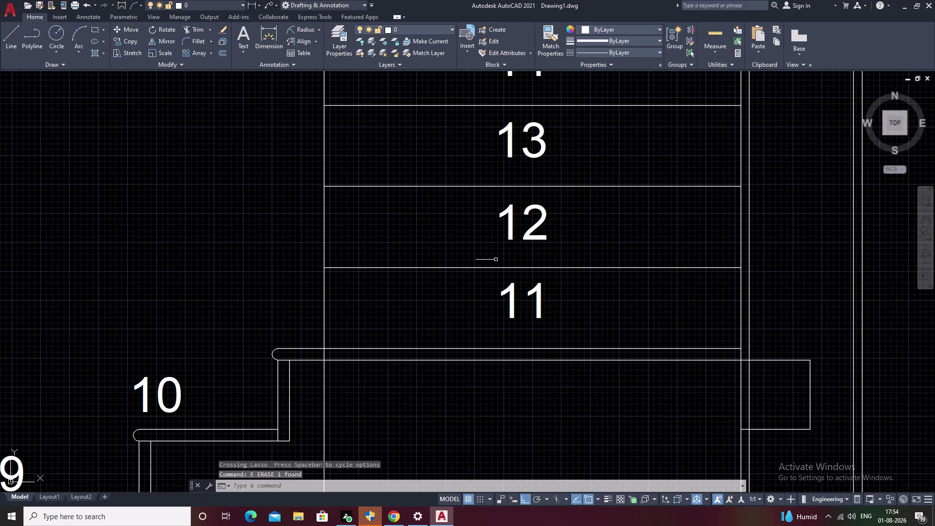
middle_drag(413, 250, 155, 523)
scroll(down, 3)
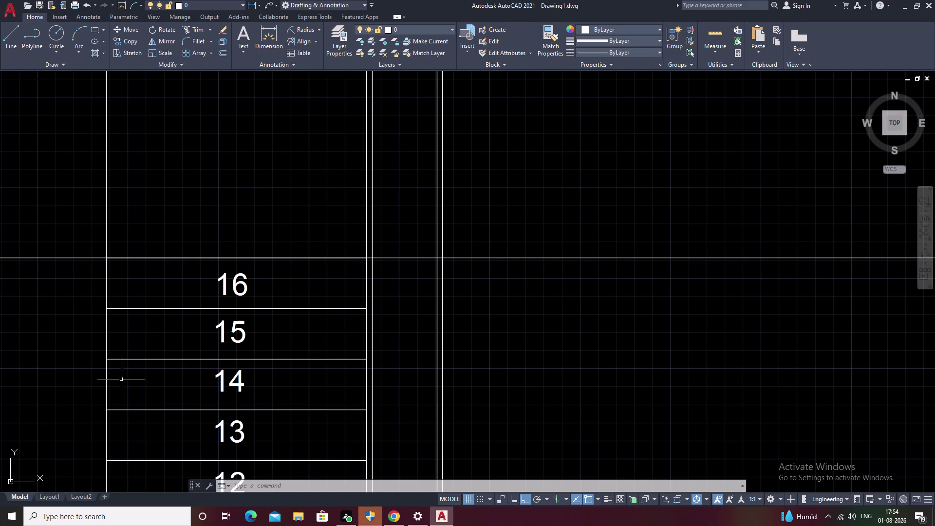
Pan from treads 13 to 16 down to treads 1 to 6.
middle_drag(329, 390, 499, 364)
scroll(down, 3)
middle_drag(304, 362, 531, 338)
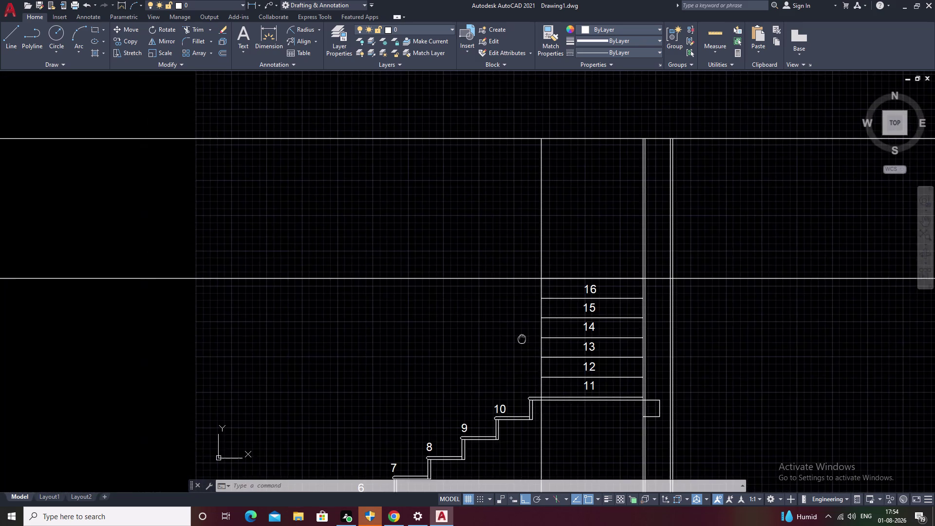
middle_drag(286, 354, 472, 338)
middle_drag(541, 394, 497, 315)
scroll(up, 3)
middle_drag(422, 428, 425, 422)
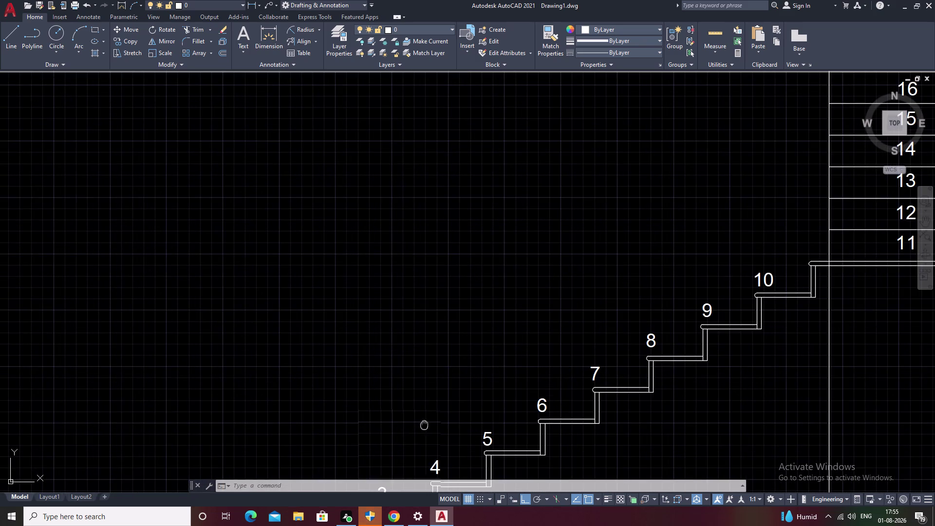
middle_drag(426, 422, 455, 356)
scroll(down, 3)
middle_drag(477, 429, 501, 377)
scroll(up, 3)
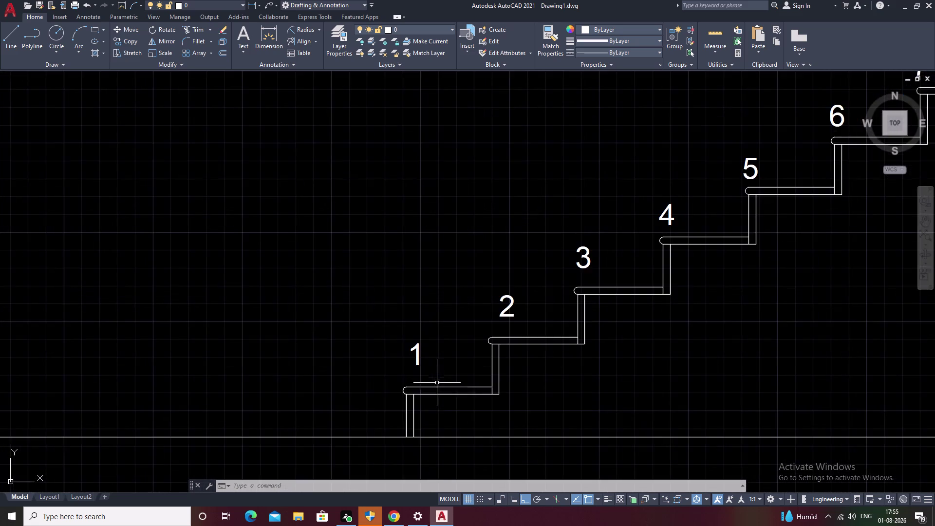
scroll(up, 3)
scroll(down, 3)
Zoom out to show the whole staircase alongside the reference drawing.
middle_drag(536, 399, 369, 450)
scroll(down, 3)
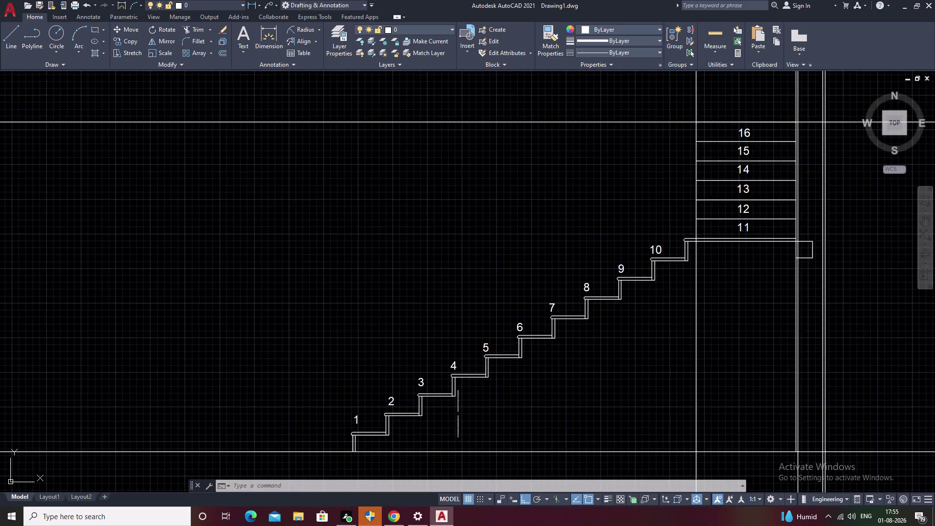
middle_drag(487, 410, 386, 449)
middle_drag(489, 405, 435, 424)
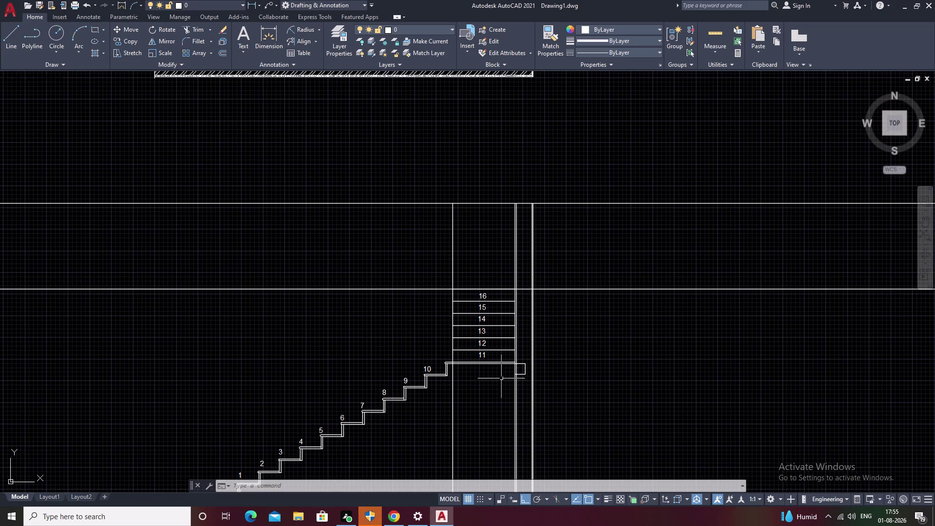
scroll(down, 3)
middle_drag(409, 455, 419, 428)
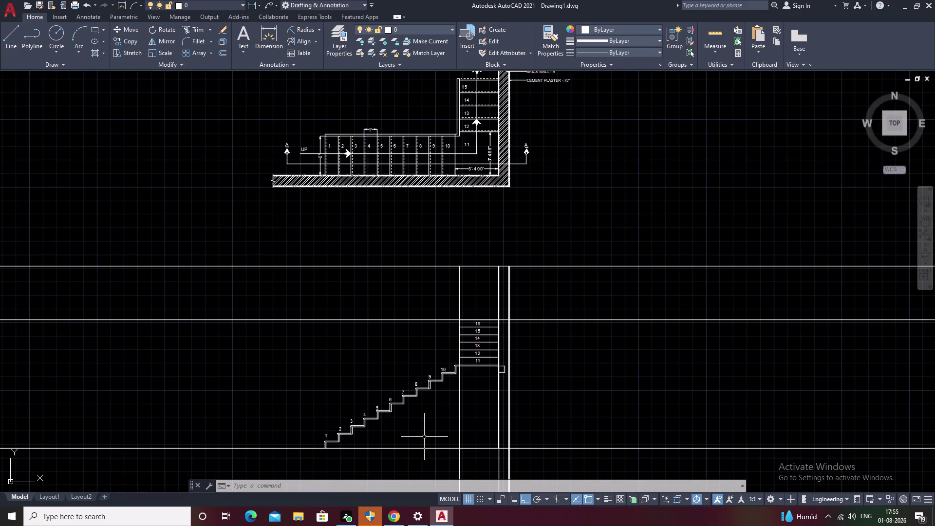
Start OFFSET and attempt a mistyped distance, then cancel.
text(O)
key(space)
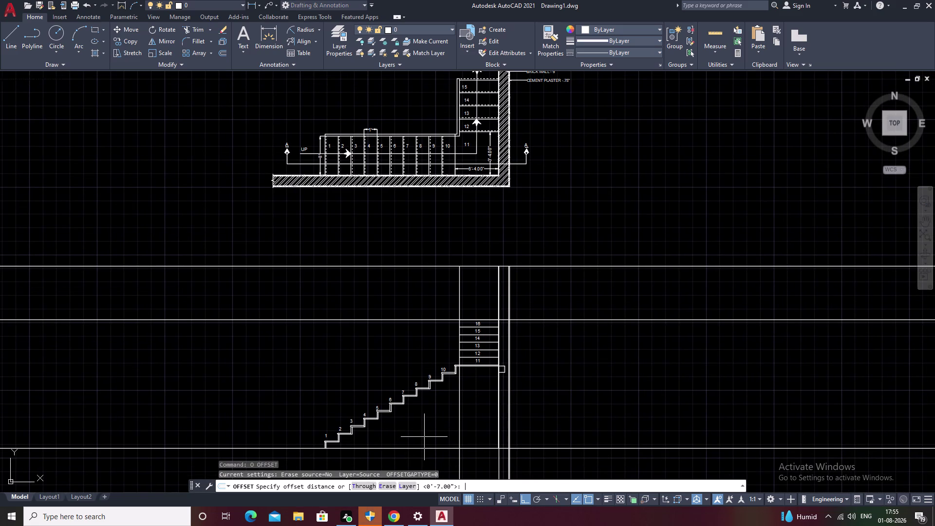
text(8.5)
key(BackSpace)
key(BackSpace)
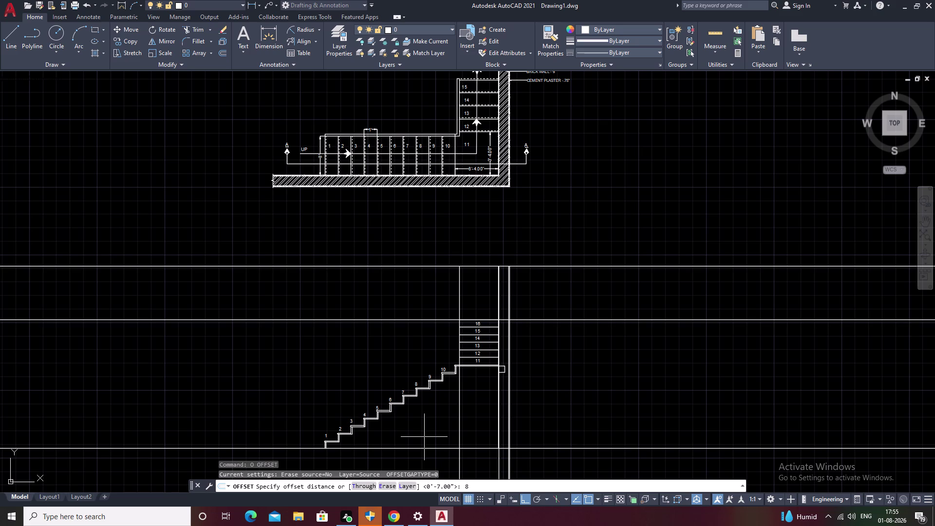
key(apostrophe)
key(5)
key(apostrophe)
key(space)
key(Escape)
Type 8'5" without an active command, then clear the stray entry.
text(8)
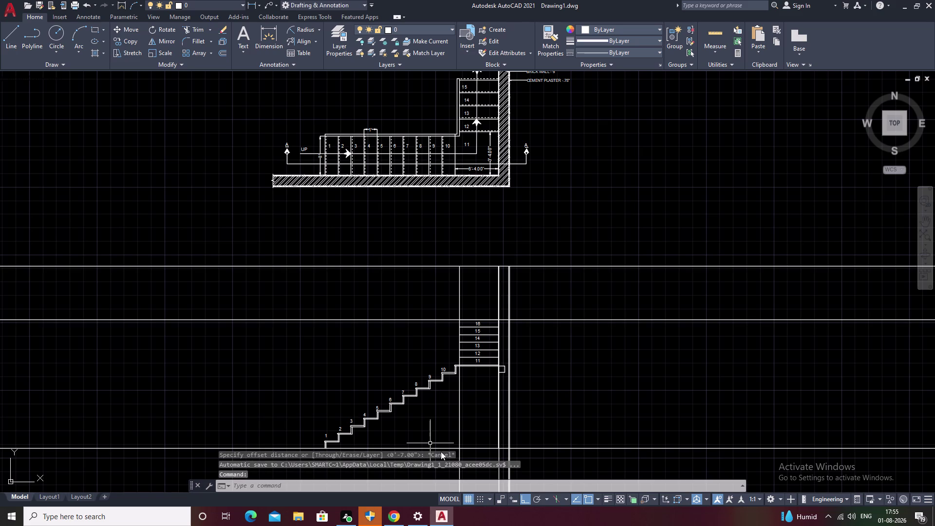
text(')
key(5)
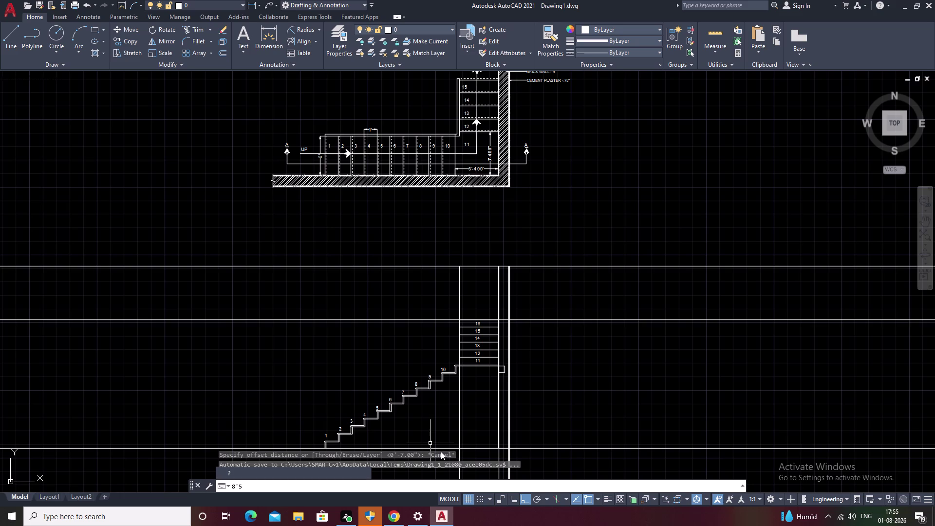
key(shift+quotedbl)
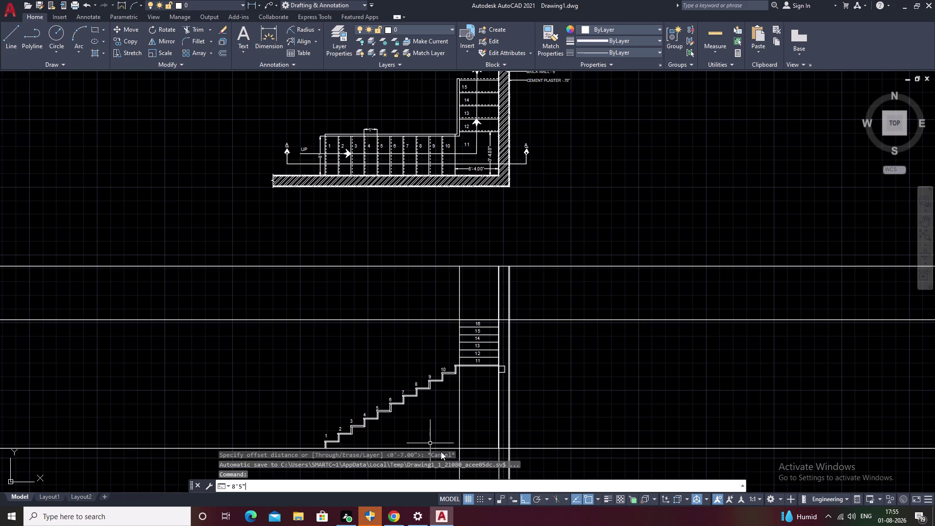
key(Escape)
key(Escape)
key(Escape)
key(Escape)
key(Escape)
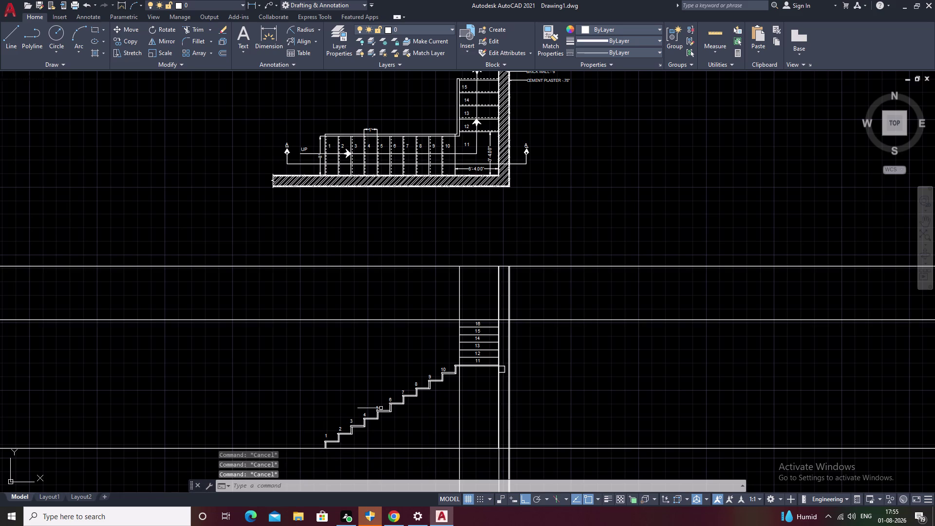
key(l)
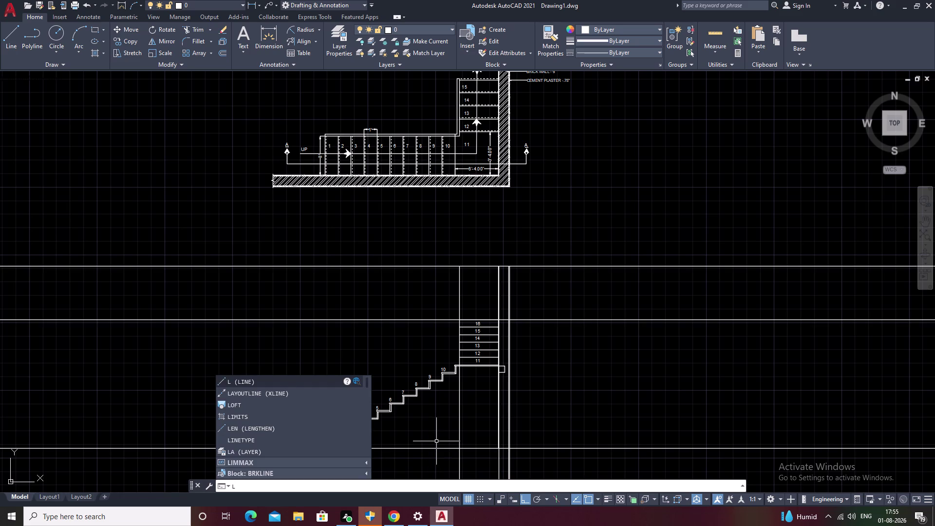
key(BackSpace)
Restart OFFSET and enter an 8'5" offset distance.
text(O)
key(space)
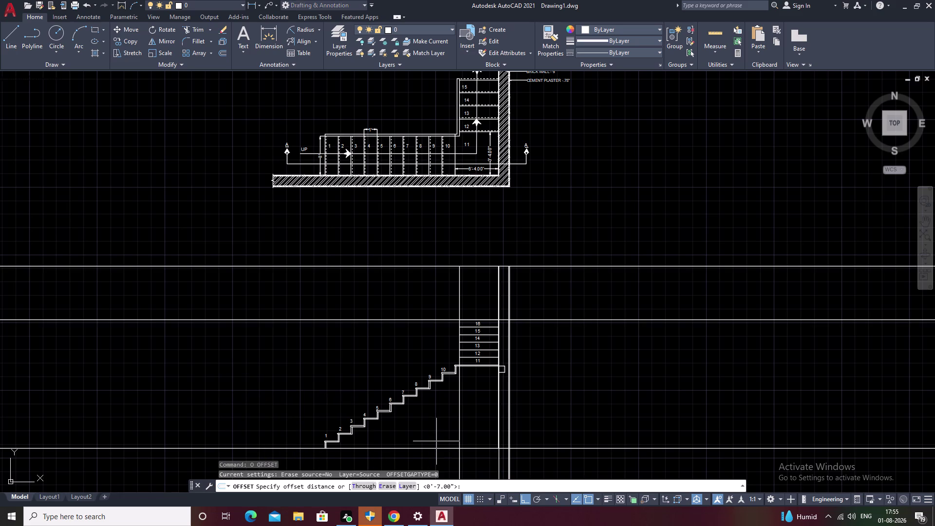
text(8')
key(5)
key(shift+colon)
key(BackSpace)
key(shift+quotedbl)
key(space)
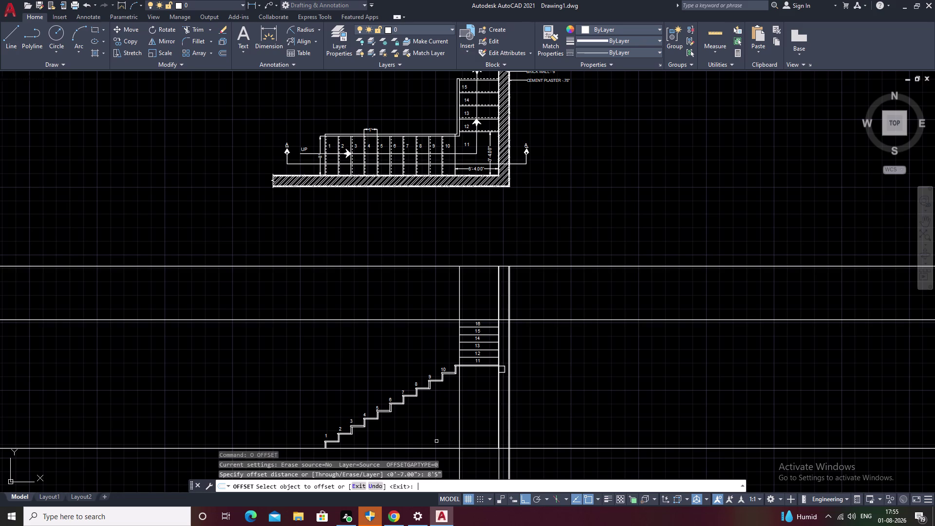
scroll(up, 3)
scroll(down, 3)
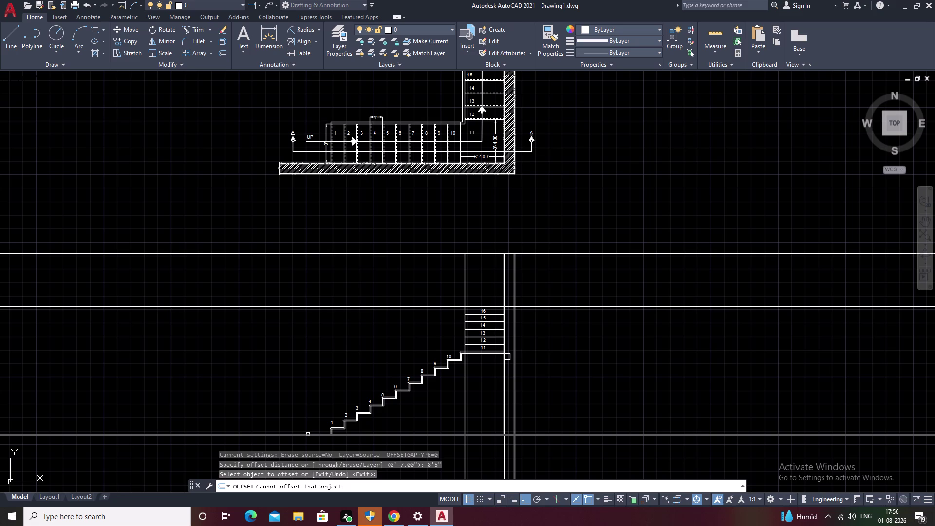
Pick a line and side to offset, try another object, then cancel.
click(394, 436)
click(374, 365)
scroll(down, 3)
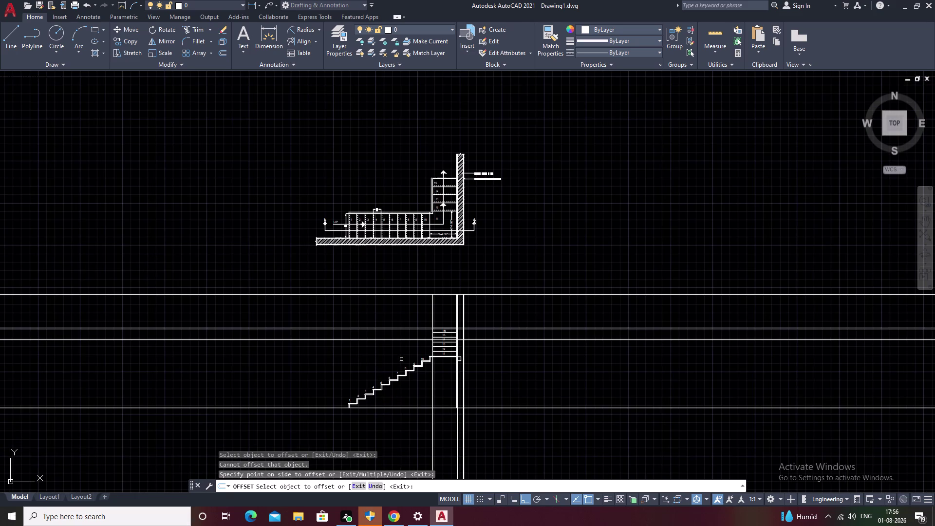
click(390, 356)
key(Escape)
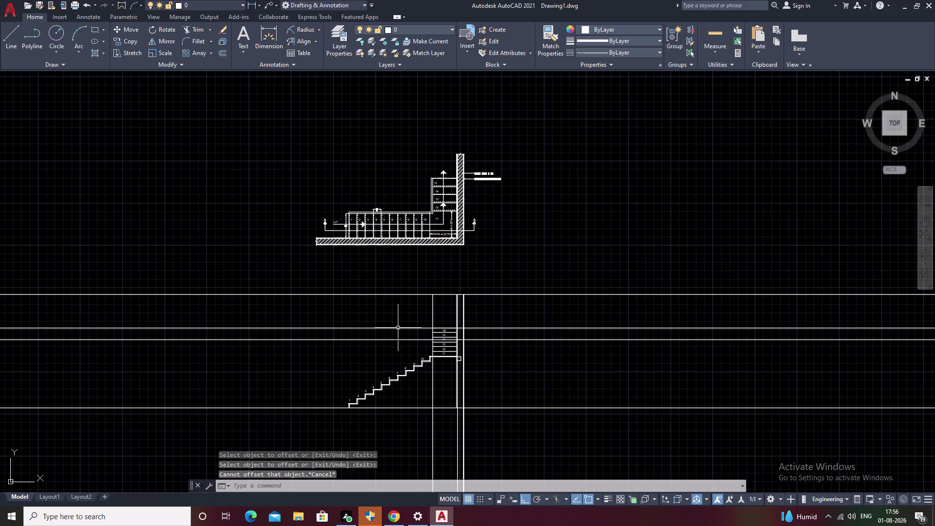
Zoom in on landing treads 11 to 16.
scroll(up, 3)
scroll(up, 3)
scroll(down, 3)
middle_drag(399, 341, 407, 314)
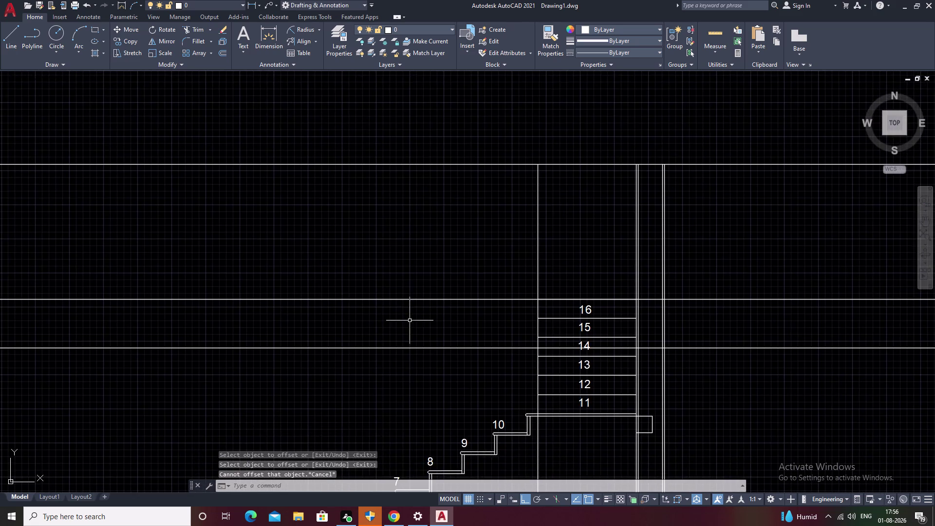
scroll(down, 3)
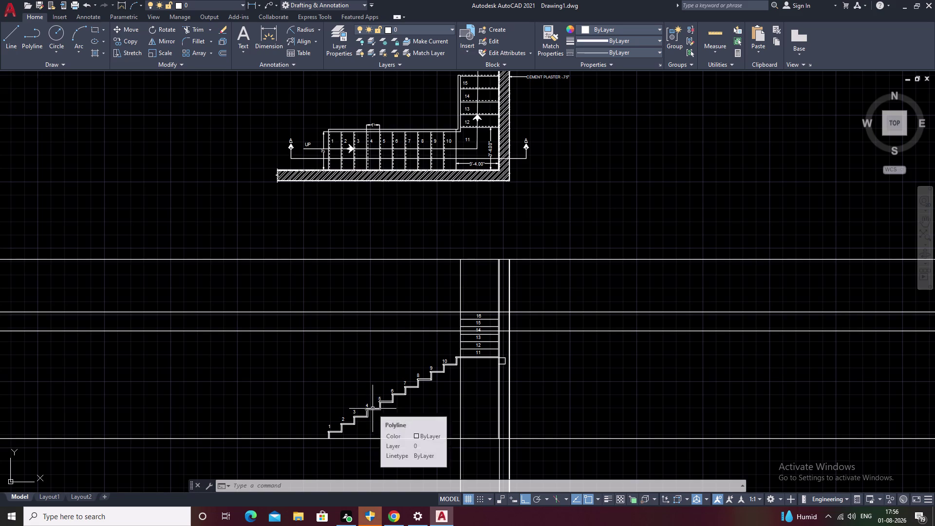
scroll(up, 3)
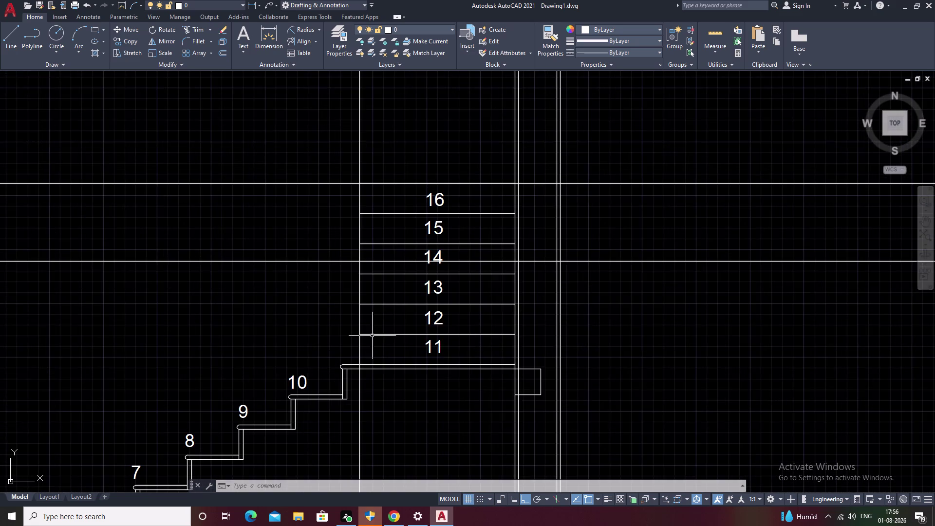
middle_drag(372, 336, 445, 377)
scroll(up, 3)
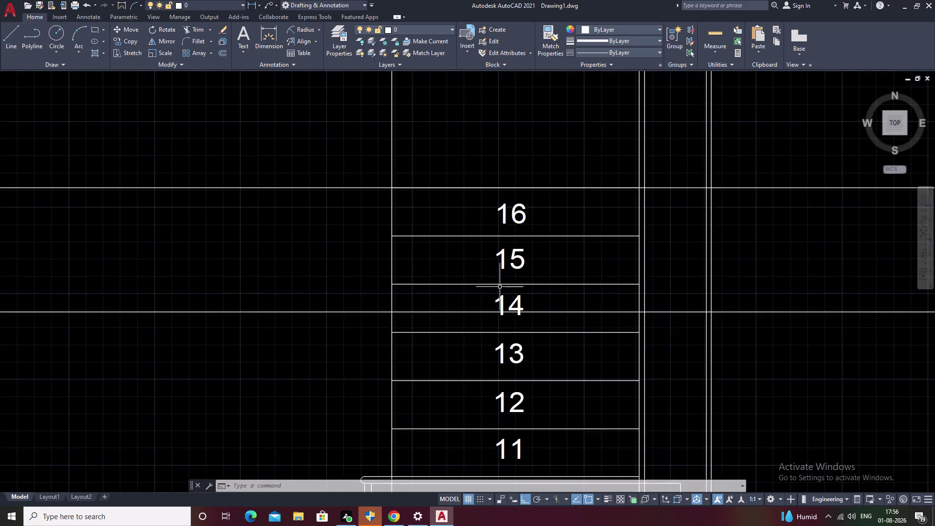
middle_drag(502, 295, 515, 267)
scroll(down, 3)
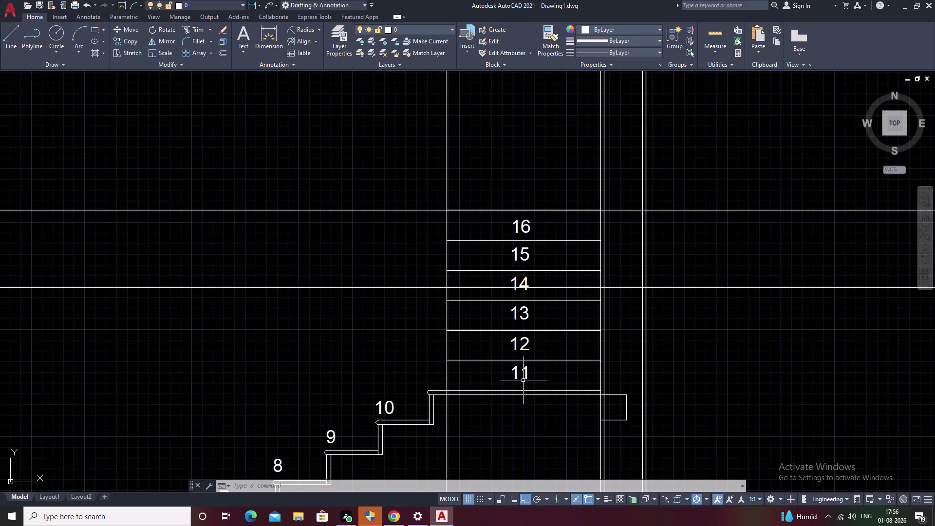
Undo the last offset with Ctrl+Z and recentre on the landing.
key(ctrl+z)
key(ctrl+z)
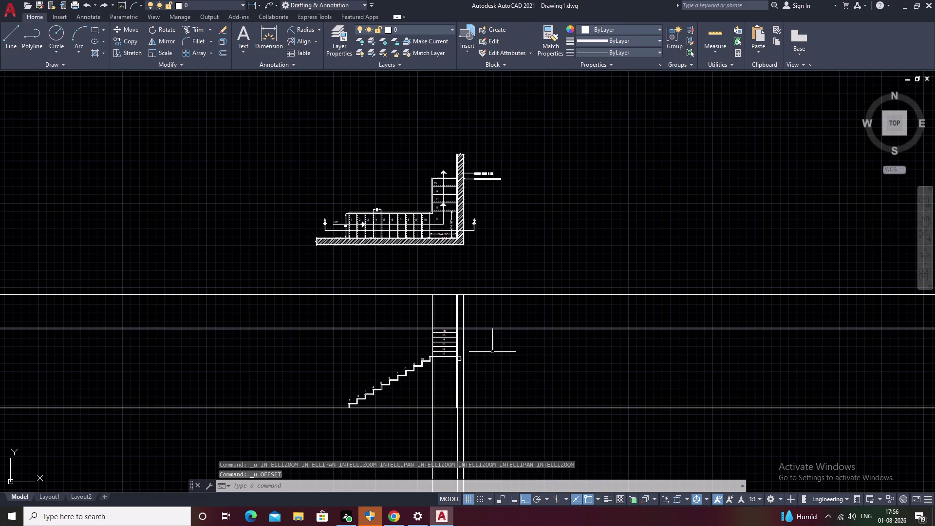
key(z)
scroll(down, 3)
scroll(up, 3)
middle_drag(419, 358, 429, 358)
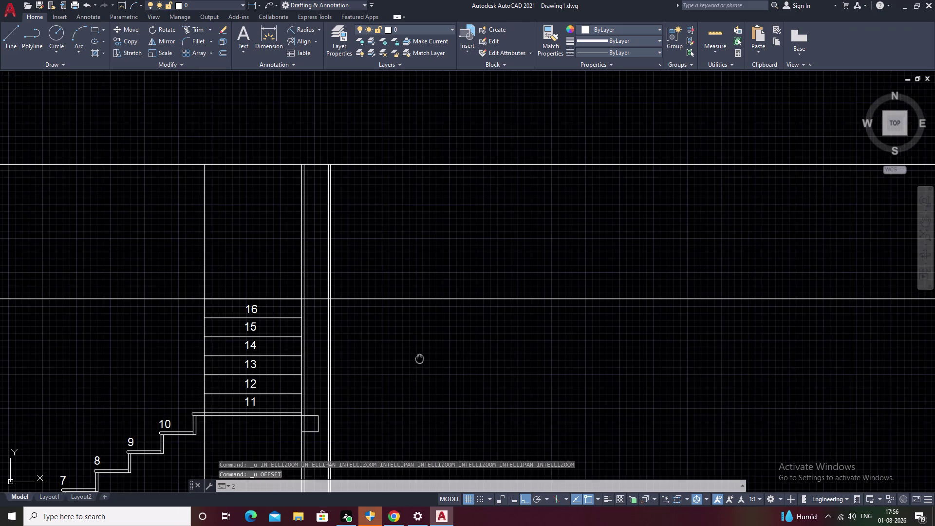
middle_drag(429, 359, 573, 358)
key(Escape)
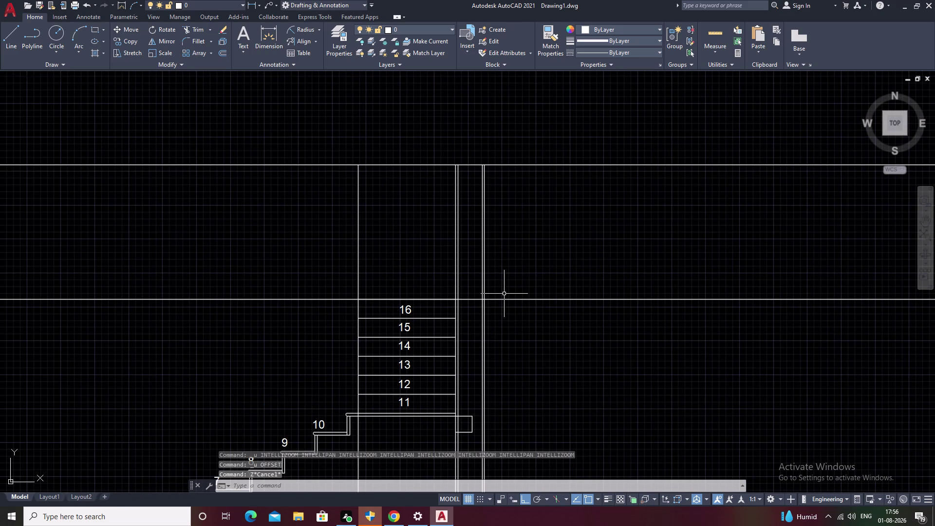
Trim the overshooting ends of the line above tread 16 back to the wall lines.
text(TR)
key(space)
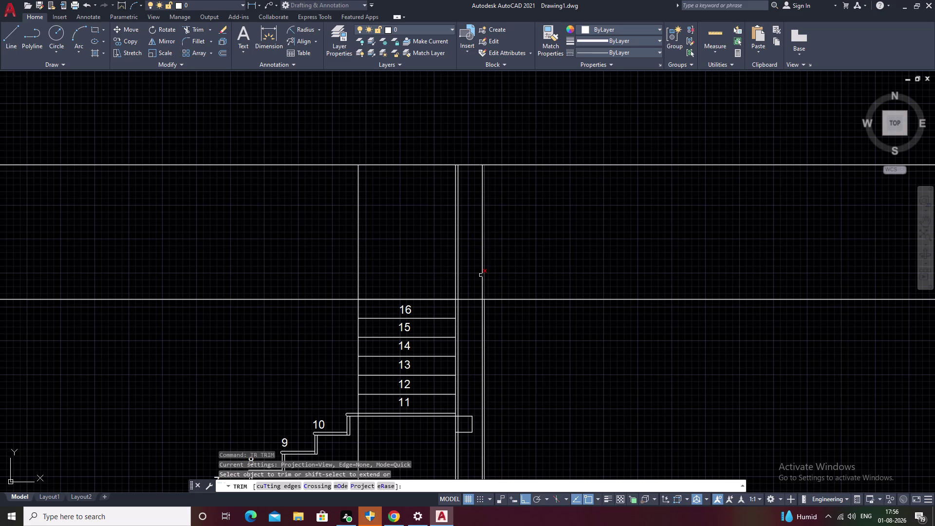
drag(543, 281, 546, 339)
drag(199, 258, 208, 325)
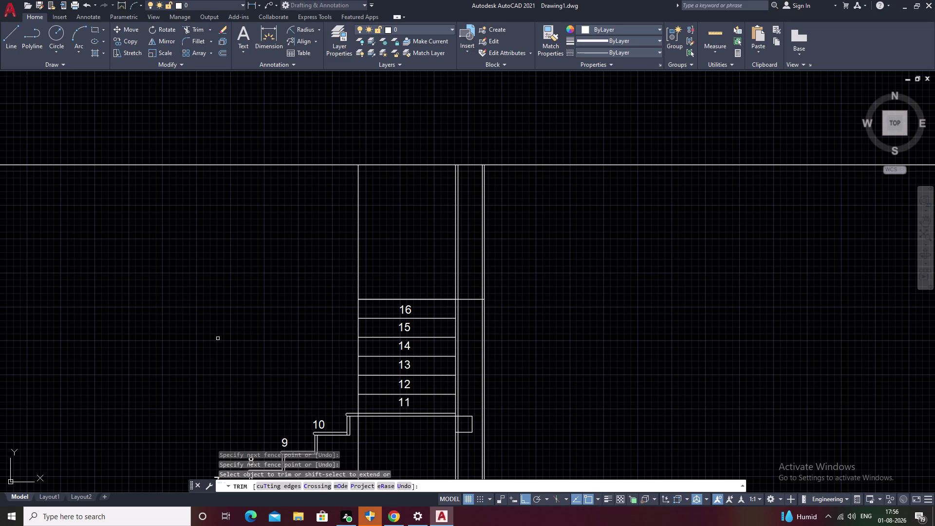
scroll(down, 3)
scroll(up, 3)
scroll(up, 3)
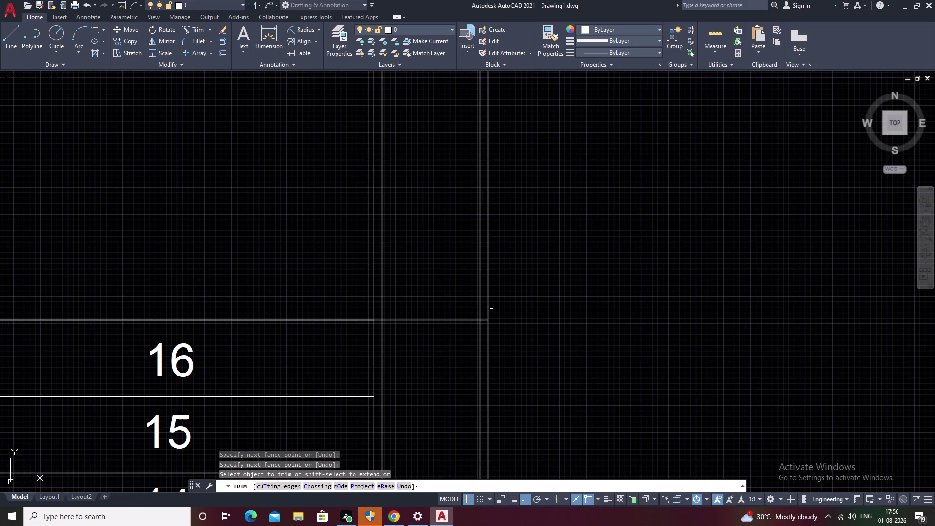
drag(446, 296, 439, 379)
scroll(up, 3)
drag(480, 217, 493, 287)
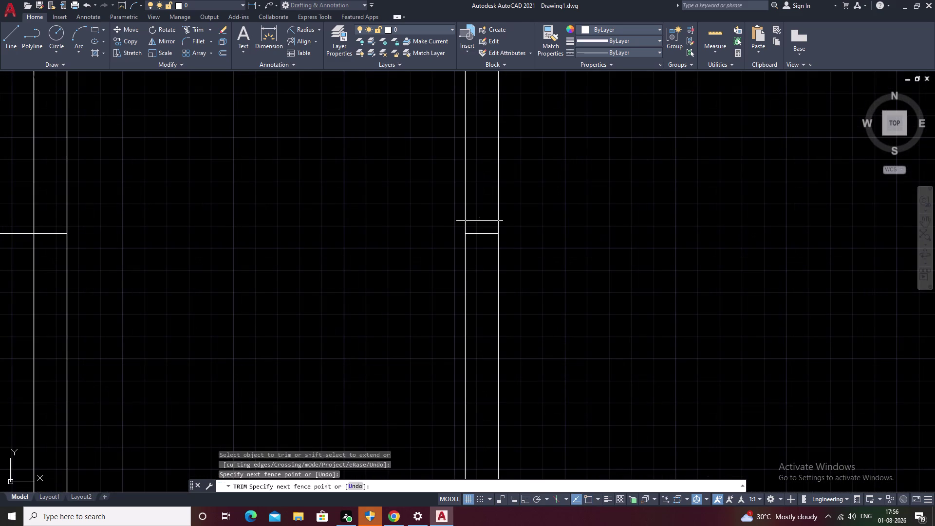
drag(493, 288, 494, 296)
Trim the last leftover line piece, end trimming, and frame steps 1 to 16.
middle_drag(328, 309, 511, 313)
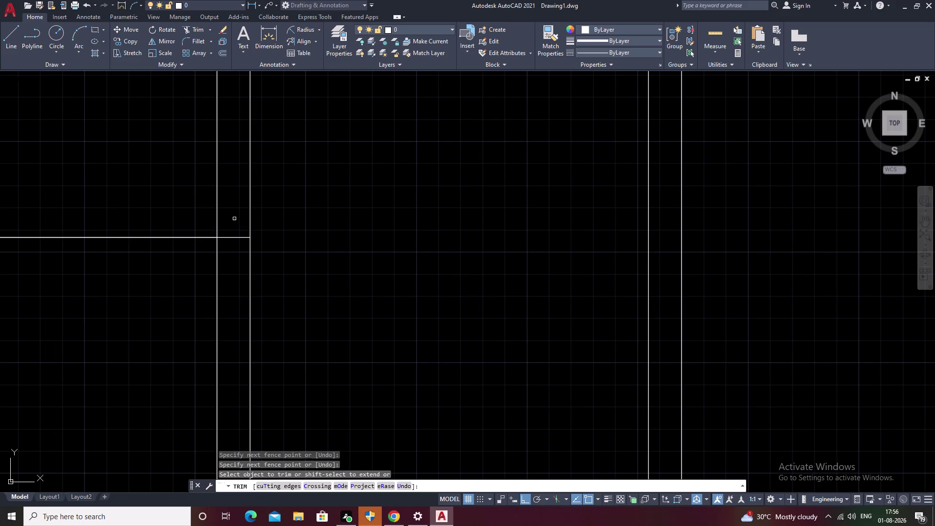
drag(234, 219, 233, 266)
scroll(down, 3)
scroll(down, 3)
middle_drag(320, 281, 475, 260)
scroll(down, 3)
middle_drag(257, 317, 429, 223)
scroll(down, 3)
middle_drag(364, 334, 457, 231)
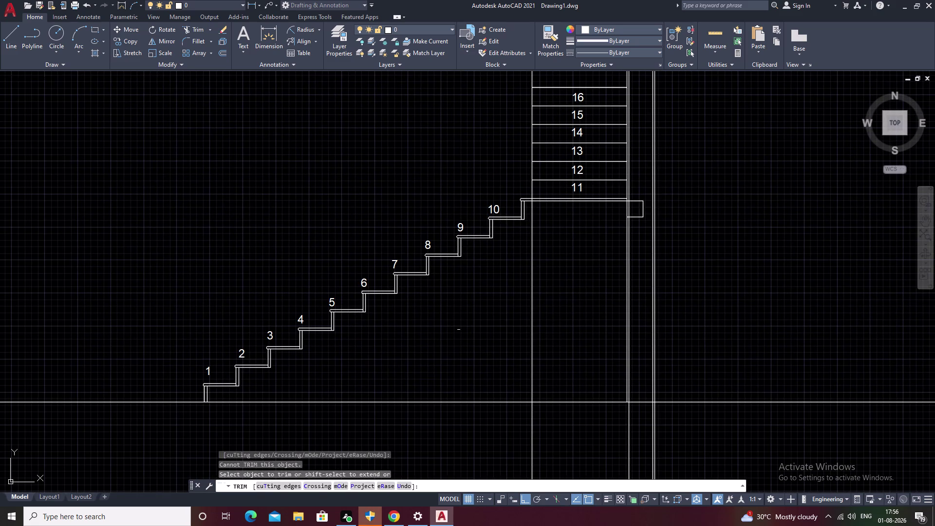
key(Escape)
middle_drag(337, 342, 390, 320)
middle_drag(361, 346, 370, 339)
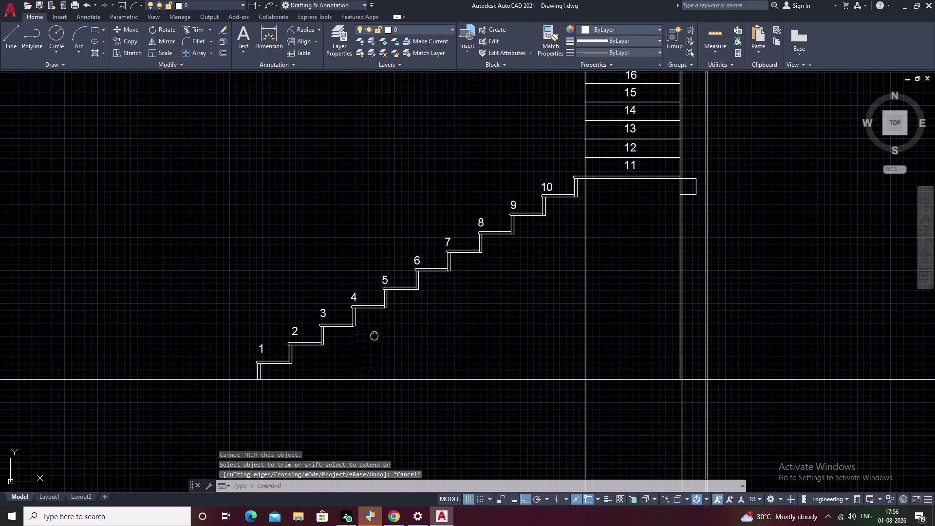
middle_drag(370, 339, 419, 299)
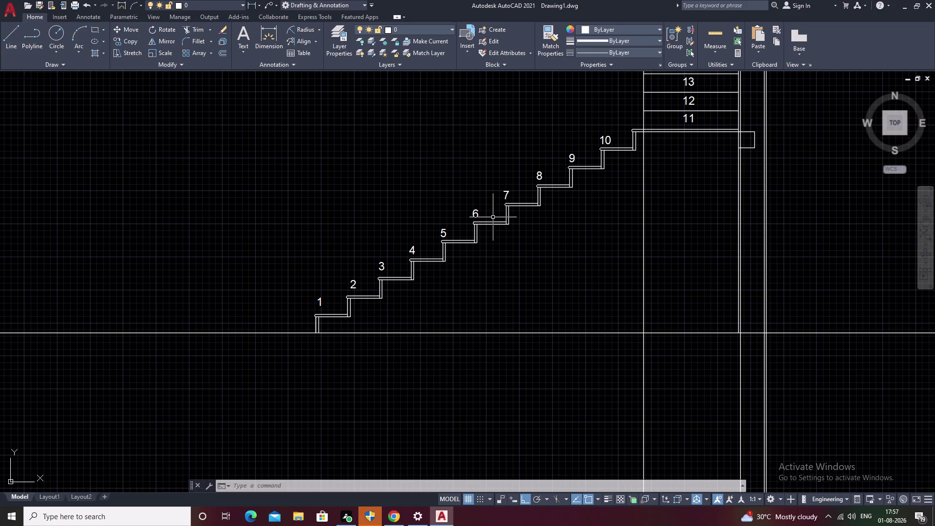
Zoom and pan along the bottom treads to inspect steps 1 to 10.
scroll(down, 3)
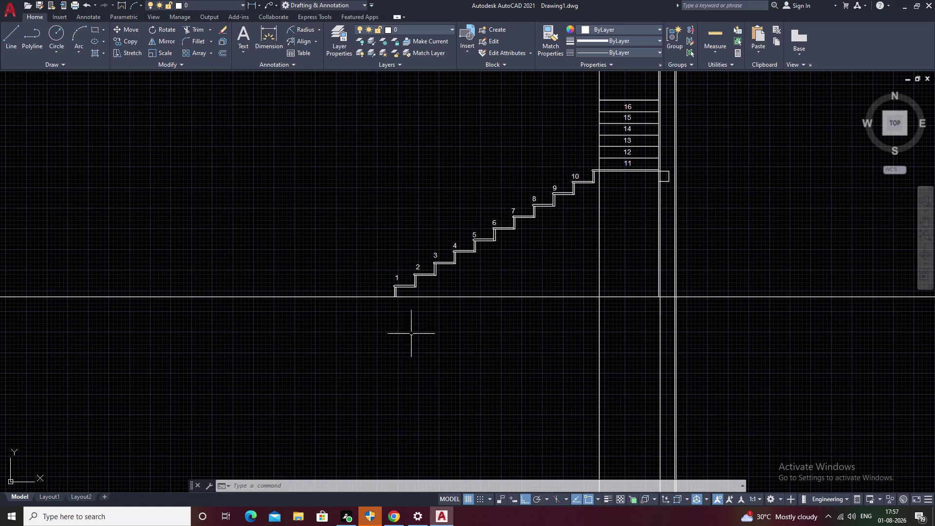
scroll(up, 3)
middle_drag(322, 343, 415, 326)
scroll(up, 3)
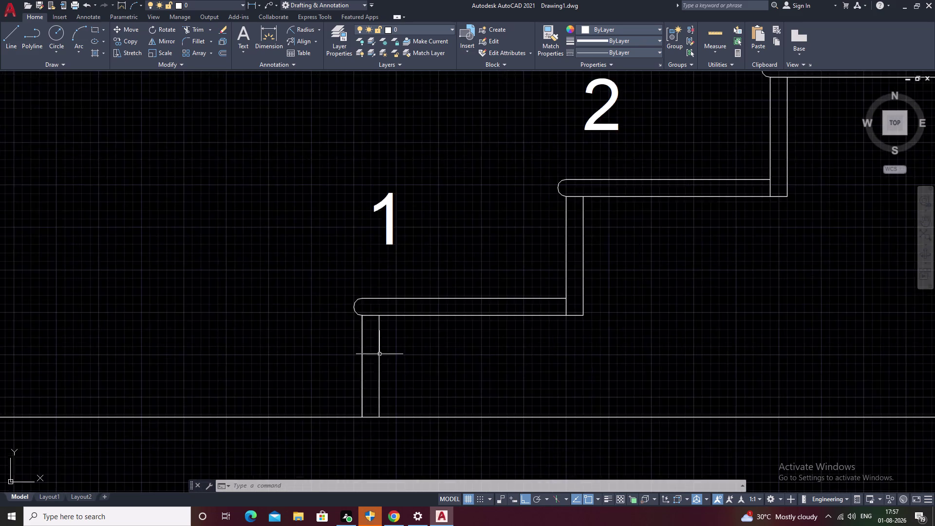
scroll(up, 3)
middle_drag(425, 364, 311, 389)
middle_drag(581, 382, 417, 403)
scroll(down, 3)
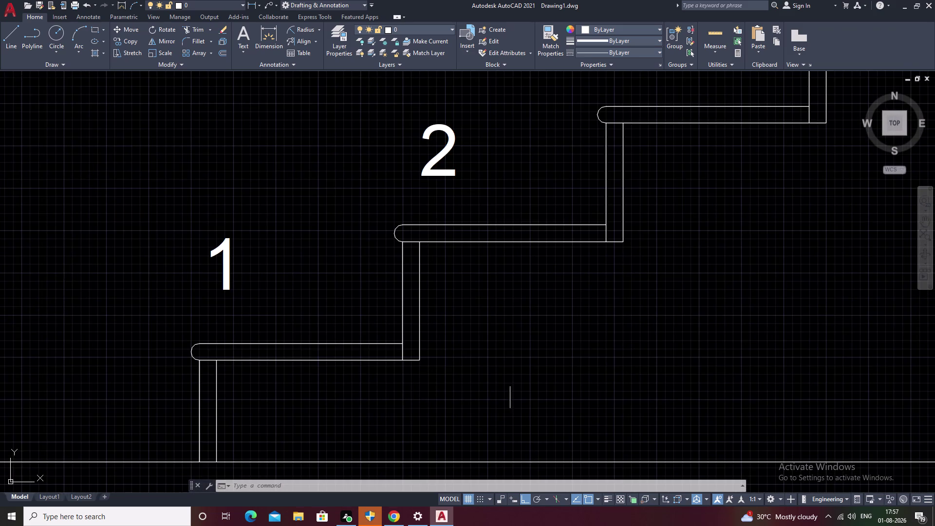
middle_drag(510, 383, 388, 428)
scroll(down, 3)
middle_drag(430, 398, 370, 438)
scroll(down, 3)
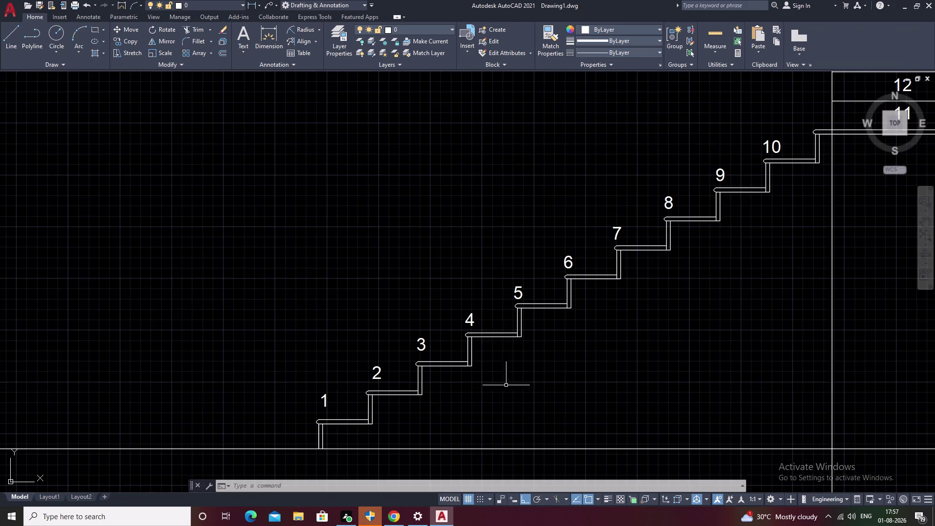
middle_drag(511, 380, 437, 430)
middle_drag(465, 409, 455, 420)
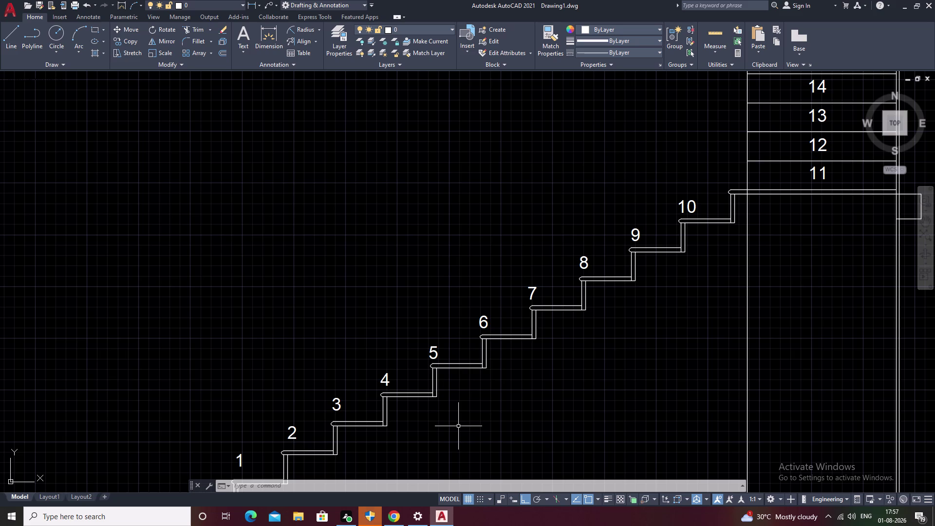
Bring the landing into view and start OFFSET, which proposes a 7.00" distance.
middle_drag(459, 423, 413, 428)
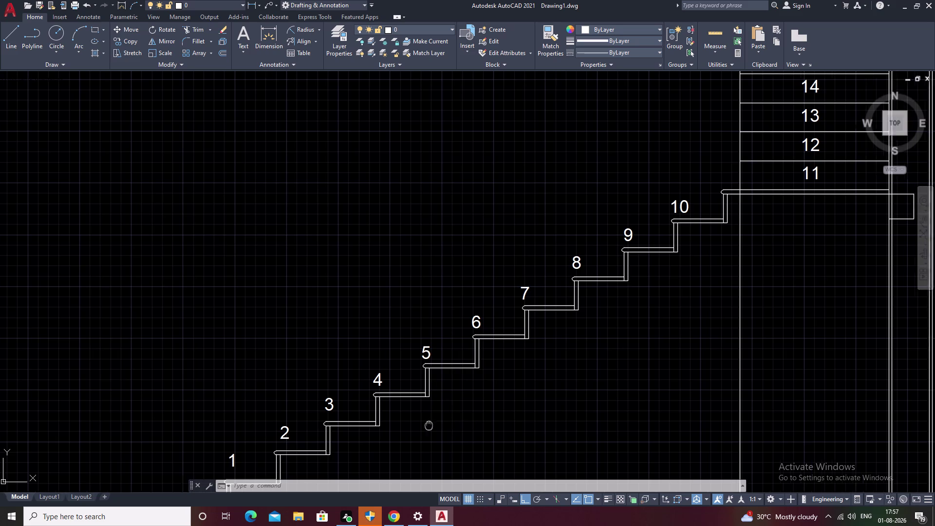
middle_drag(412, 428, 270, 479)
scroll(down, 3)
scroll(up, 3)
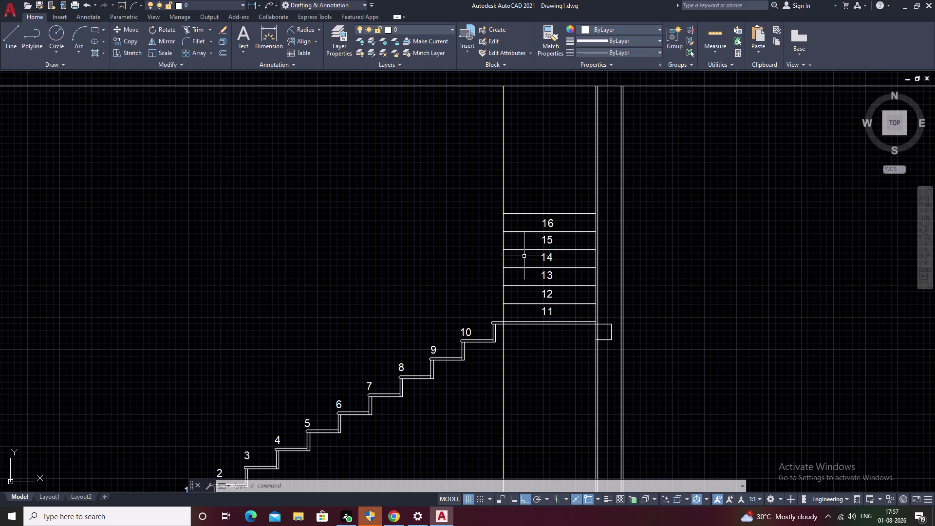
scroll(up, 3)
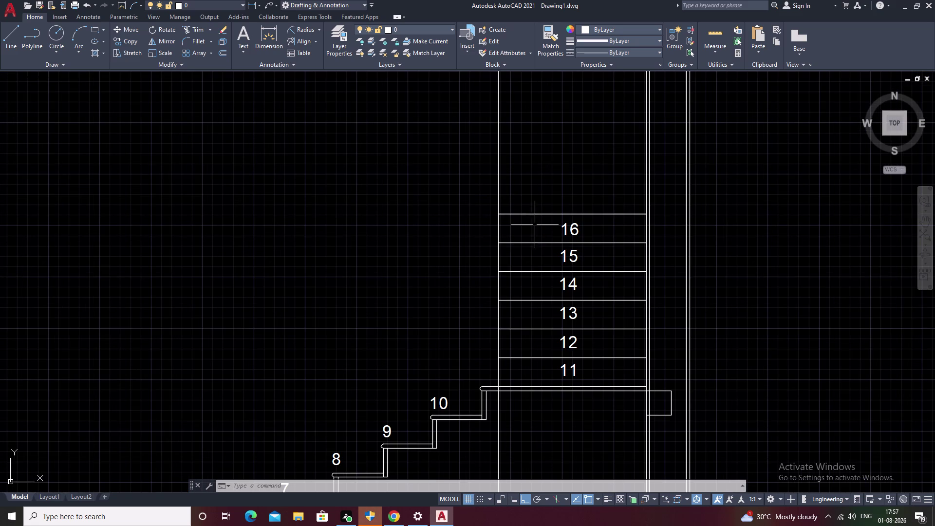
scroll(down, 3)
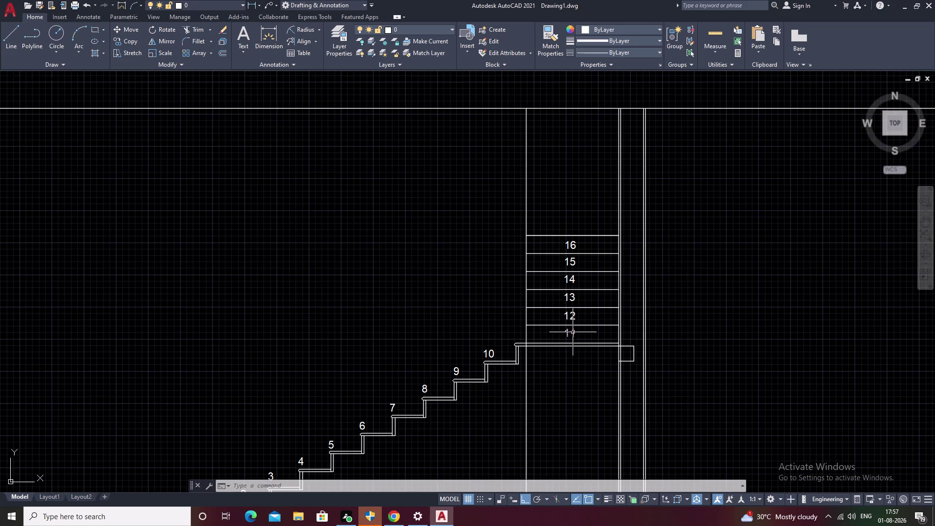
key(o)
key(space)
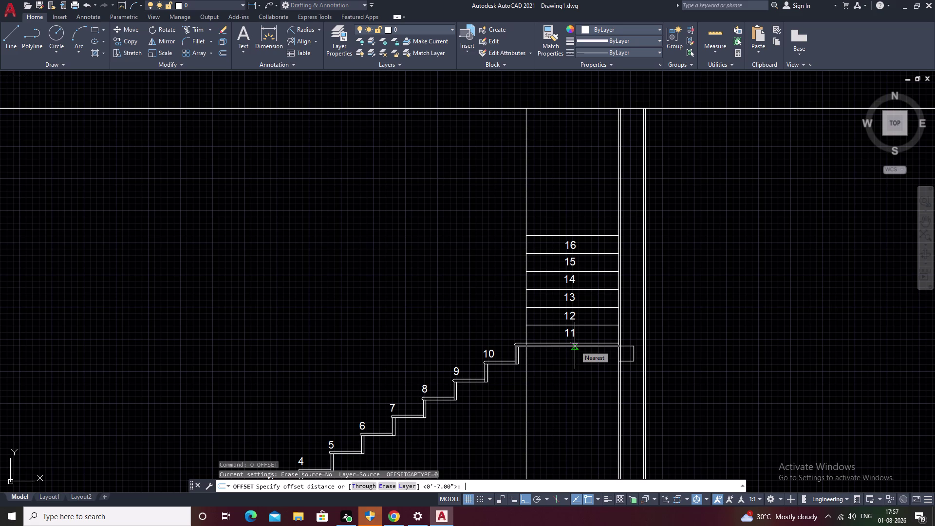
Offset the tread lines of steps 11 and 13 upward by a distance of 1.
text(1)
key(space)
middle_drag(585, 328, 530, 341)
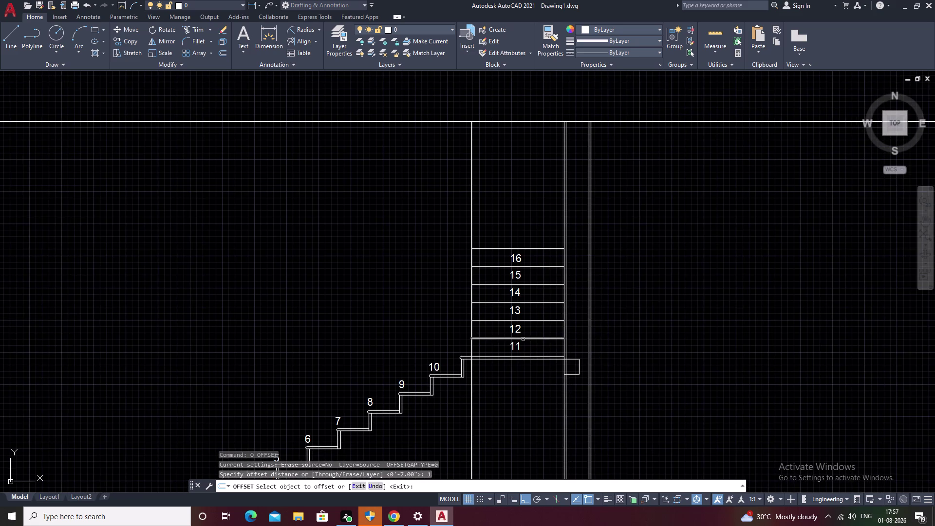
scroll(up, 3)
click(532, 342)
click(534, 354)
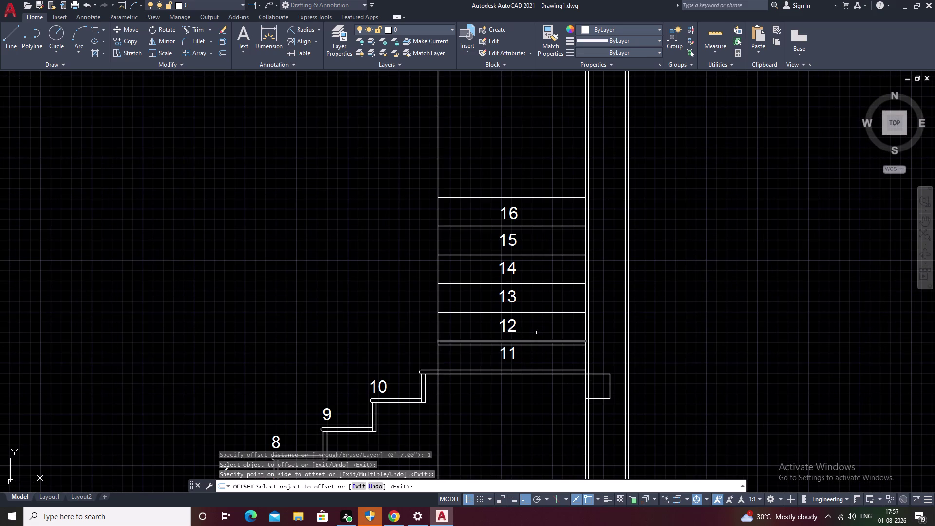
click(535, 311)
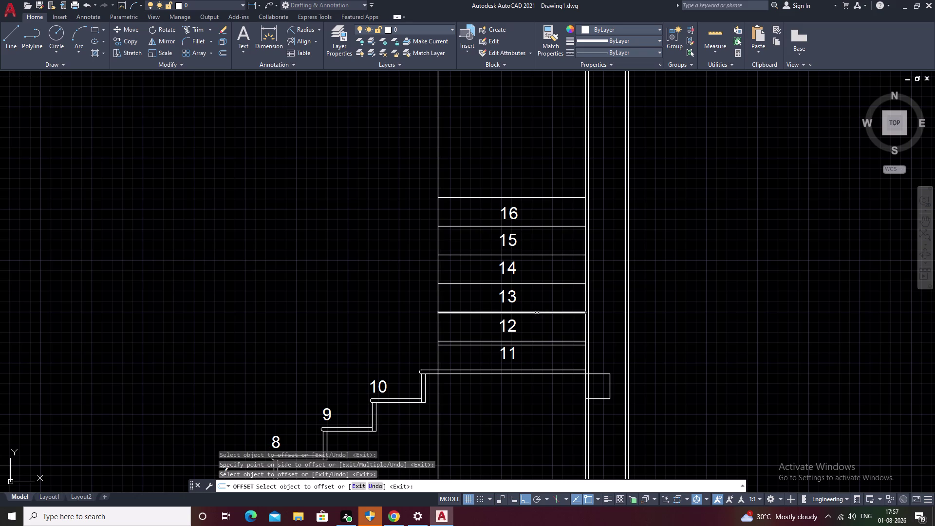
click(536, 312)
Offset the tread lines of steps 14, 15, 16 and the line above 16 by 1.
click(537, 322)
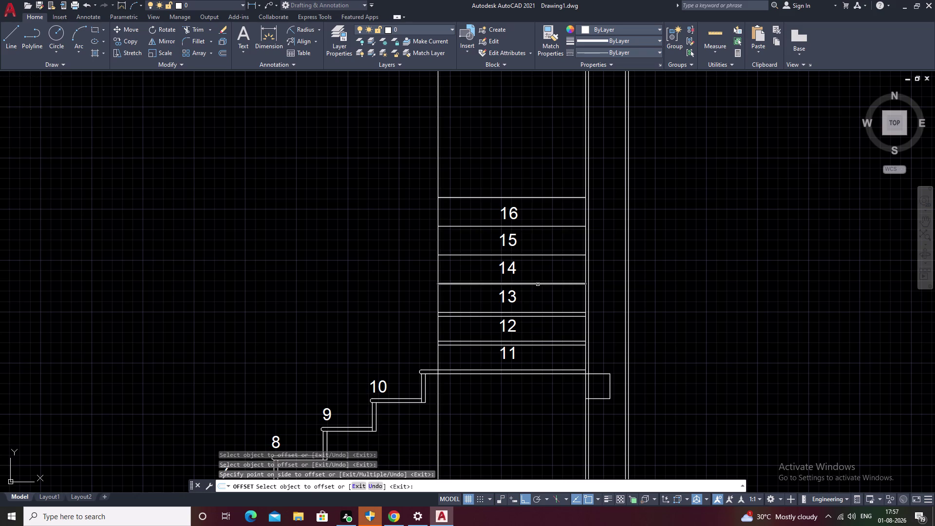
double_click(537, 284)
click(538, 296)
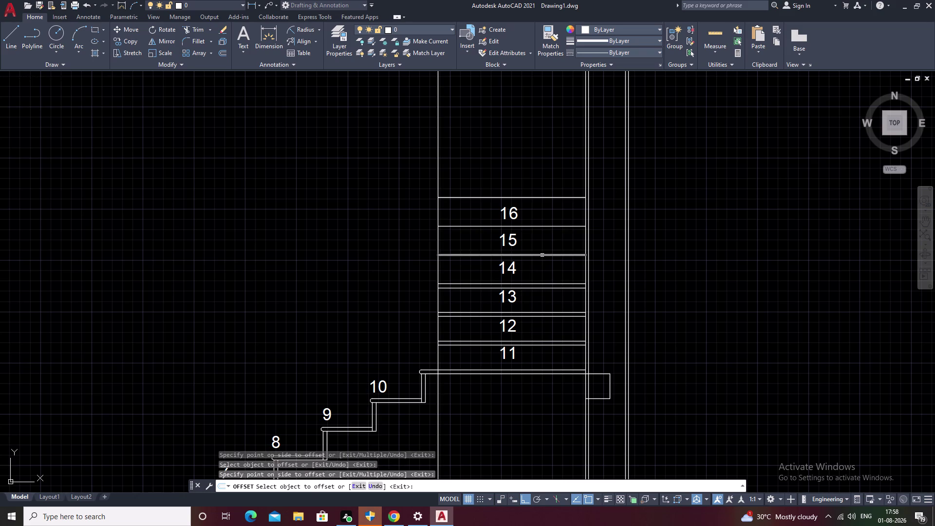
click(542, 255)
click(542, 267)
click(542, 227)
click(542, 234)
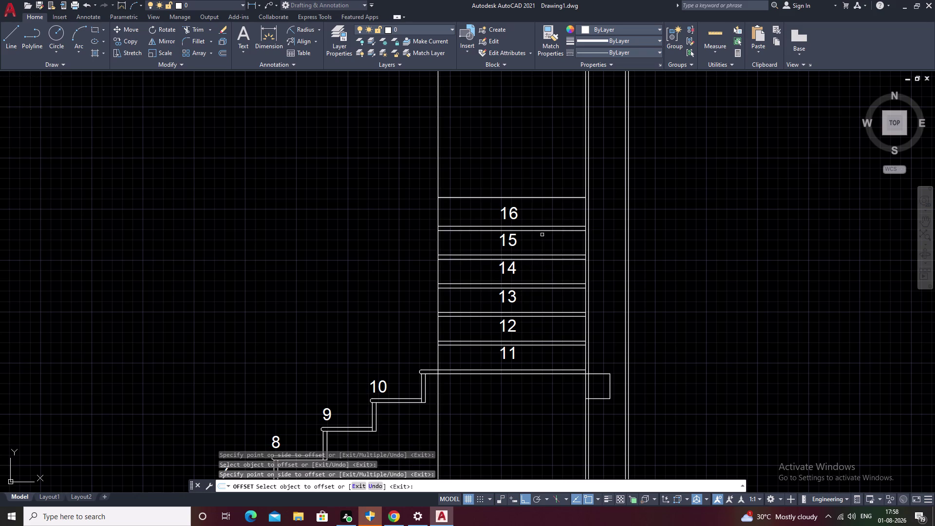
click(536, 196)
click(536, 196)
click(539, 209)
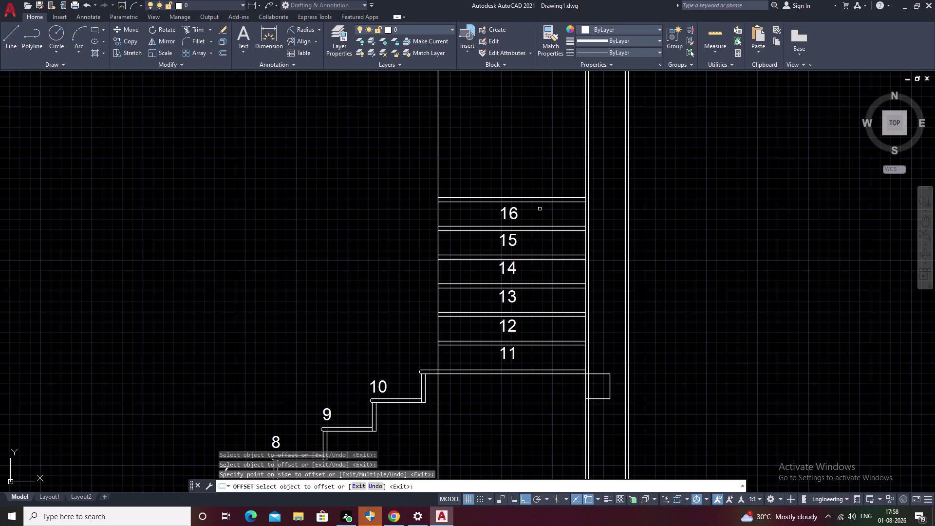
key(Escape)
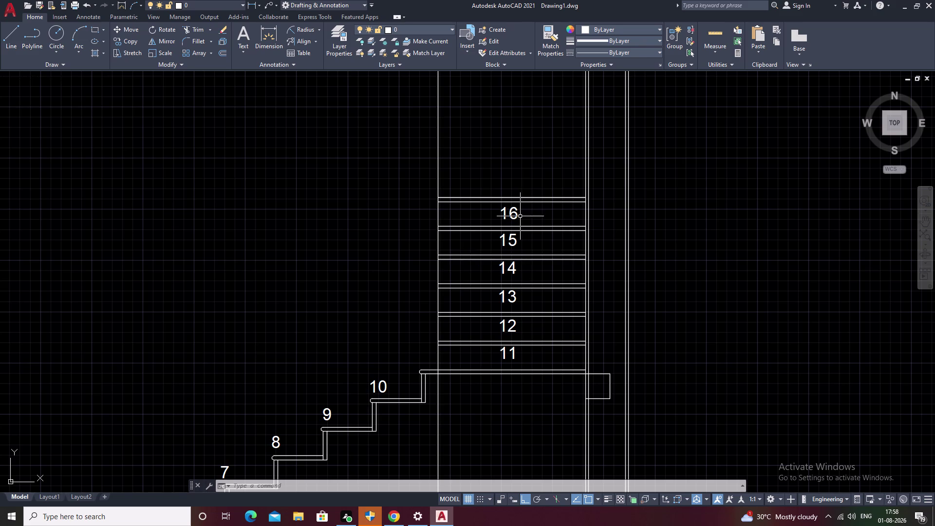
Cancel any pending command and begin a new LINE.
scroll(down, 3)
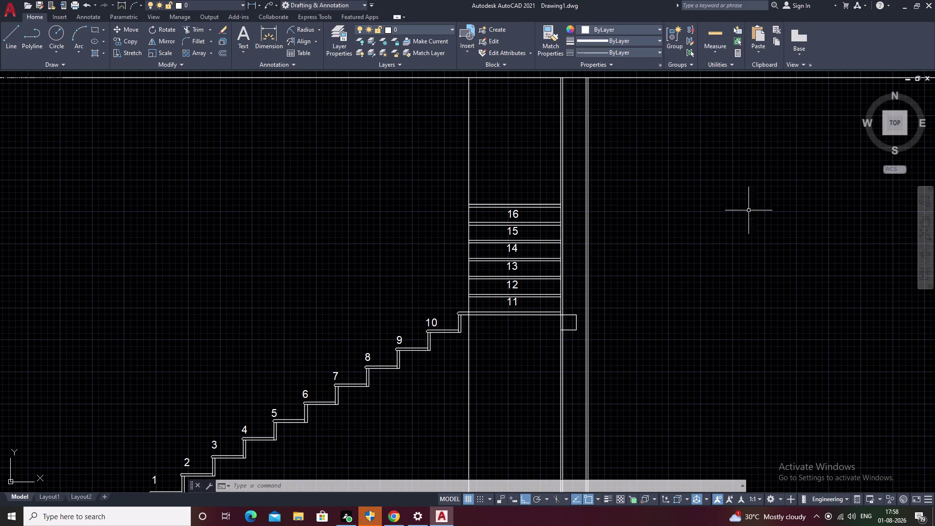
key(Escape)
scroll(up, 3)
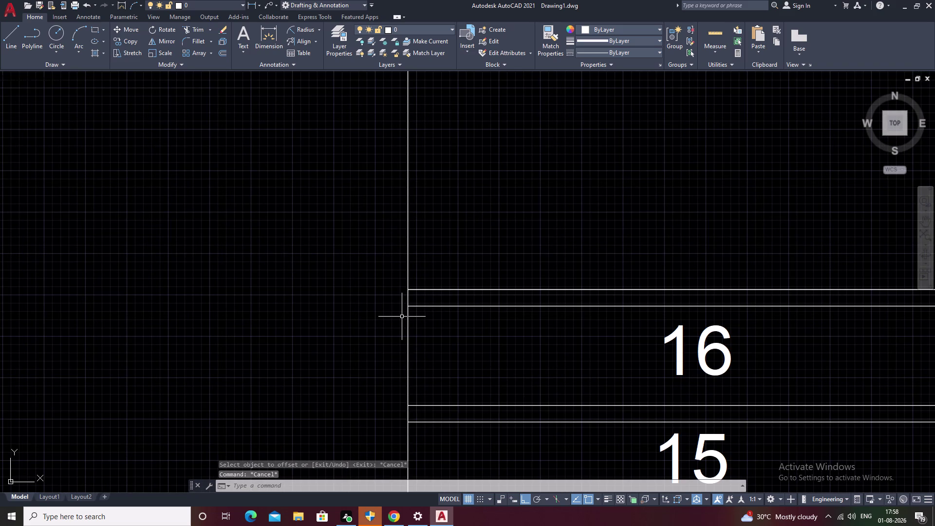
key(x)
text(L)
key(space)
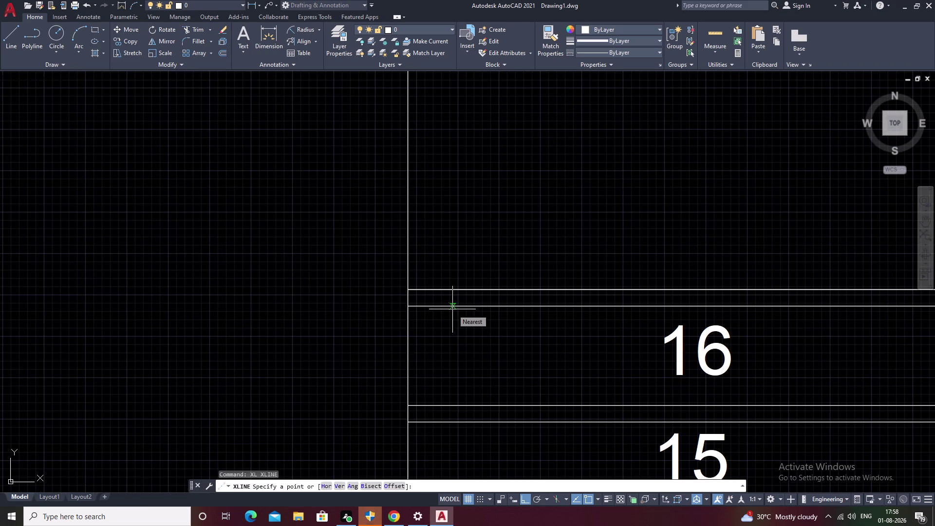
Attempt vertical construction lines with XLINE's Ver option.
key(v)
key(space)
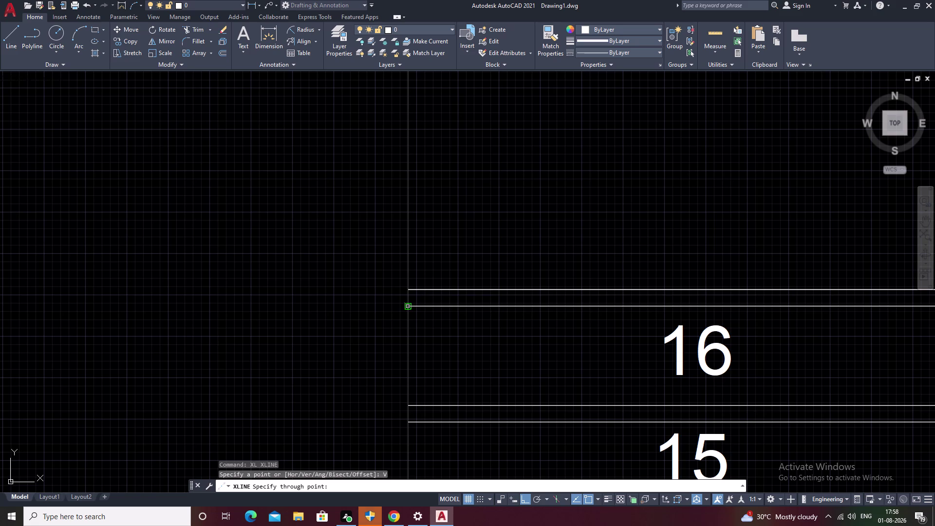
key(Escape)
text(XL)
key(space)
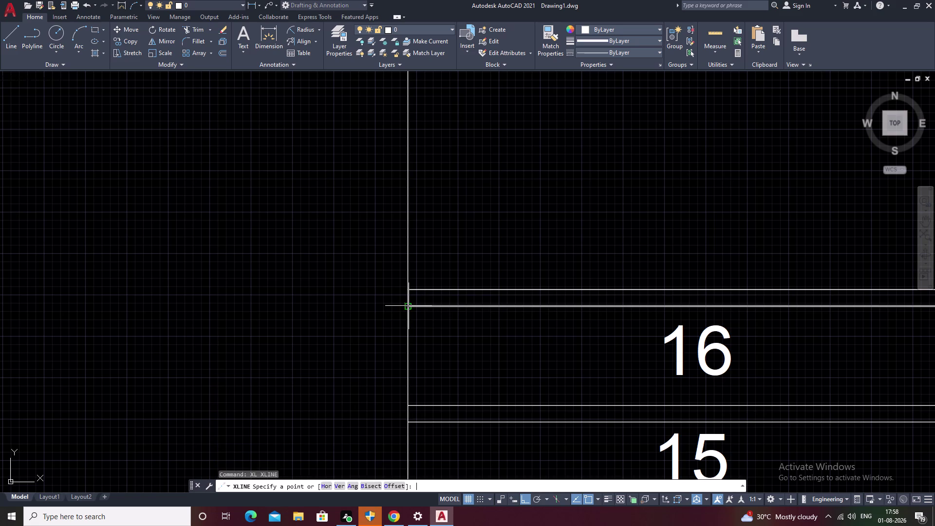
text(V)
key(space)
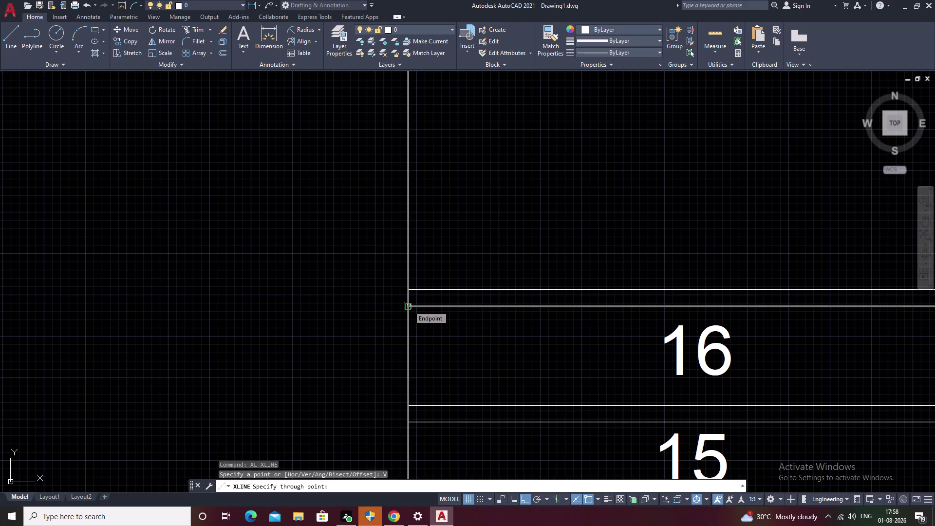
key(Escape)
Place a horizontal construction line through the corner above tread 16.
text(XL)
key(space)
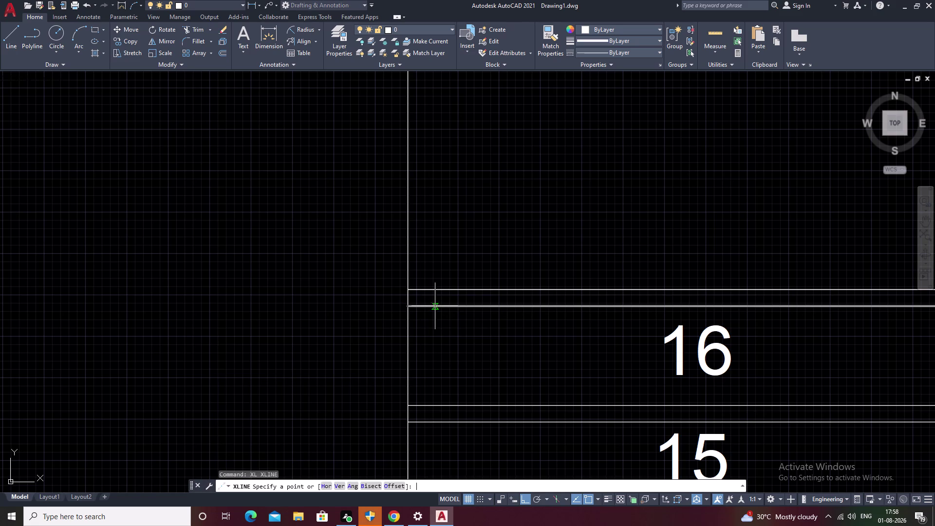
text(H)
key(space)
click(411, 307)
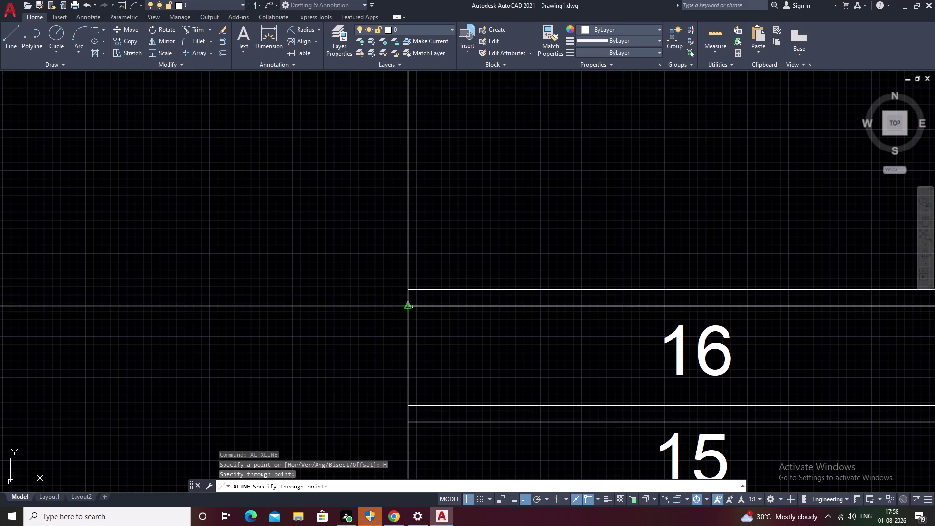
scroll(down, 3)
key(Escape)
Pan out to center the whole staircase, then start a dimension.
middle_drag(331, 299, 591, 231)
middle_drag(559, 242, 587, 218)
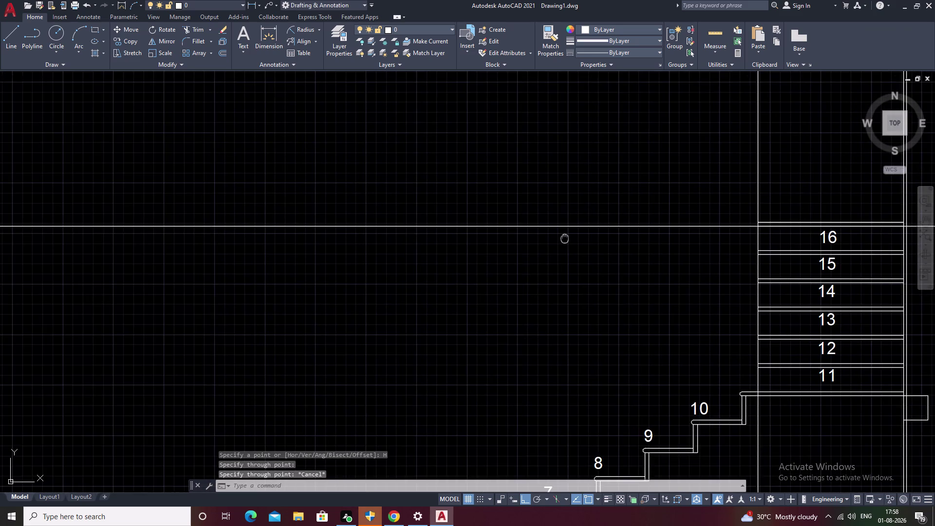
middle_drag(587, 218, 589, 217)
middle_drag(455, 345, 522, 233)
middle_drag(448, 329, 513, 250)
scroll(down, 3)
middle_drag(456, 302, 468, 298)
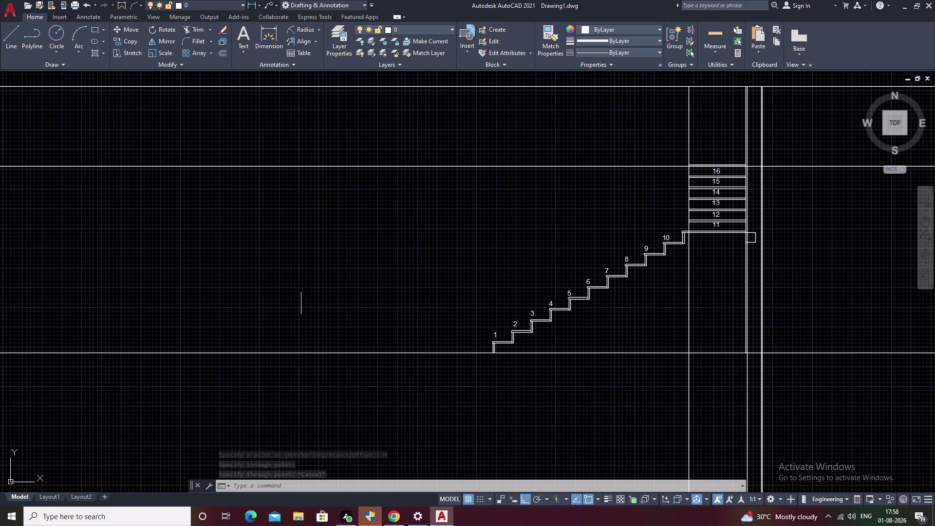
click(268, 27)
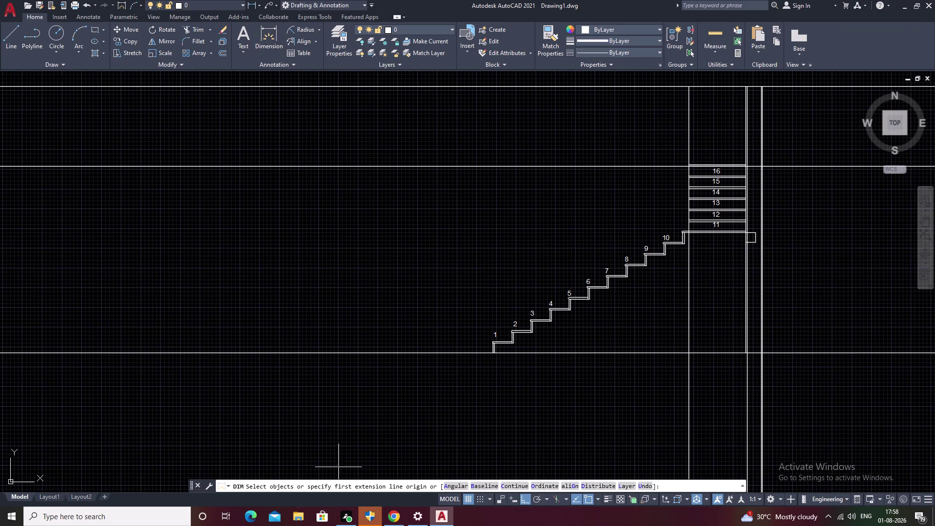
scroll(up, 3)
click(487, 341)
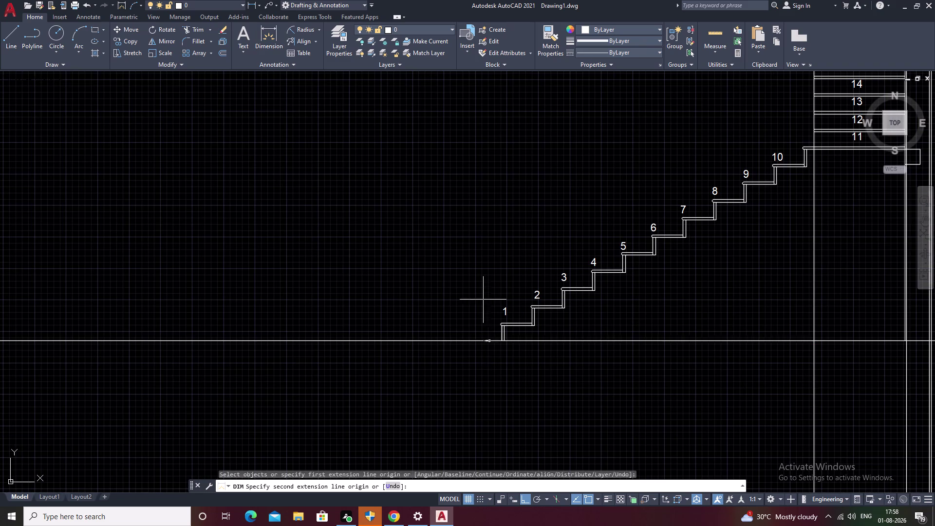
middle_drag(482, 245, 450, 445)
scroll(down, 3)
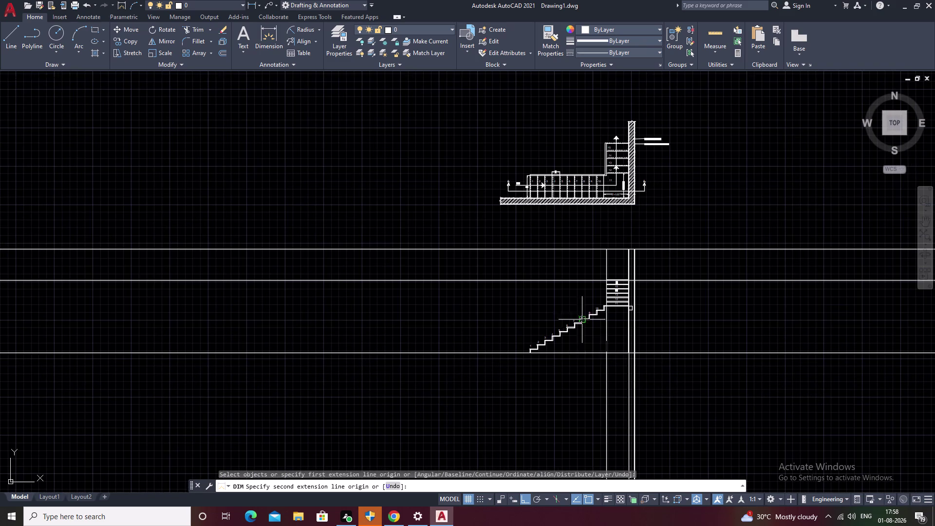
key(Escape)
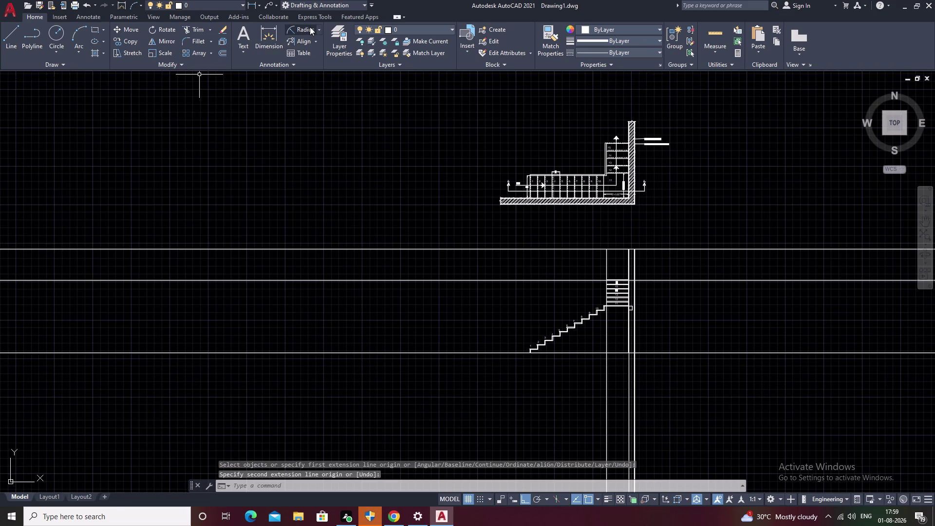
click(316, 28)
click(316, 30)
click(314, 42)
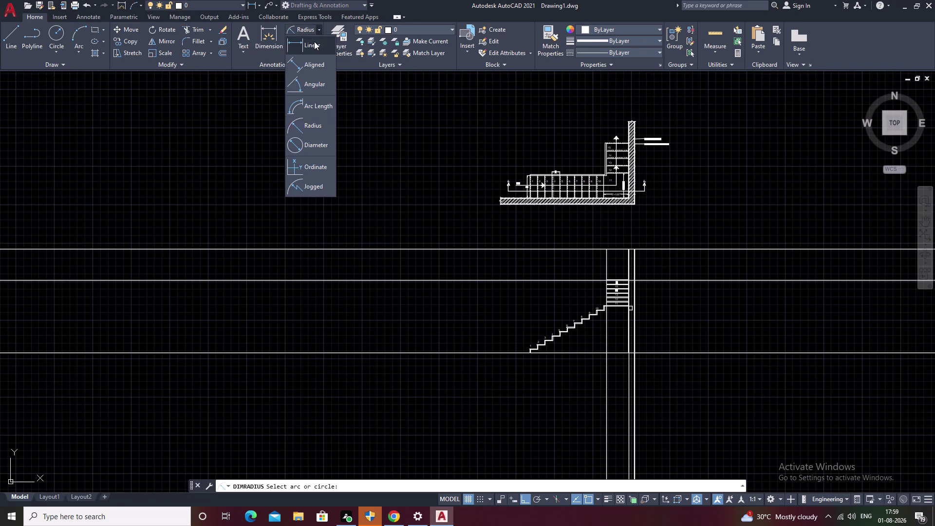
scroll(up, 3)
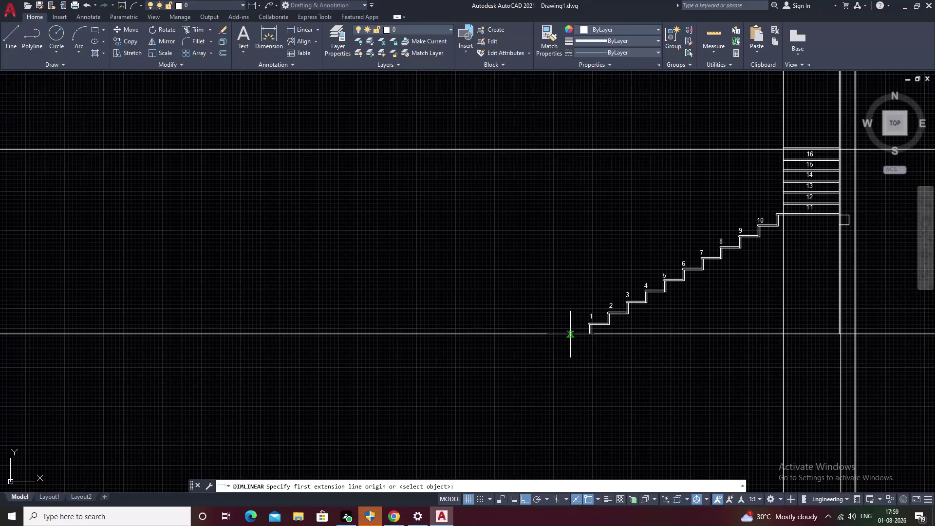
click(570, 334)
middle_drag(543, 245, 420, 340)
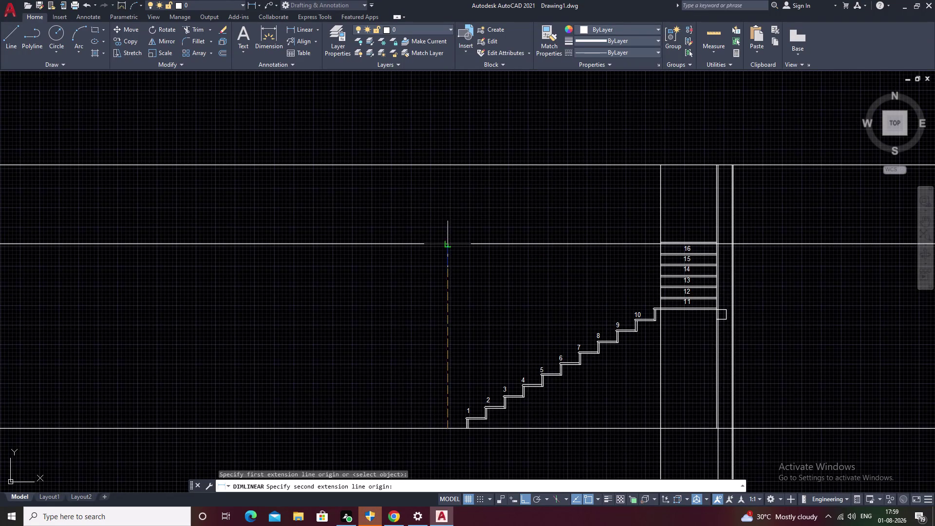
click(447, 245)
click(408, 251)
right_click(408, 251)
scroll(down, 3)
click(348, 318)
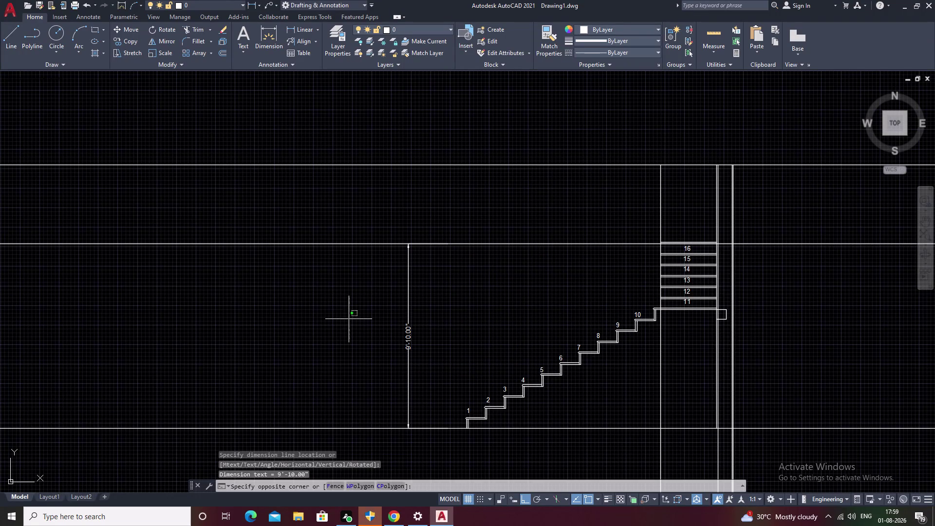
key(Escape)
scroll(up, 3)
scroll(up, 3)
scroll(down, 3)
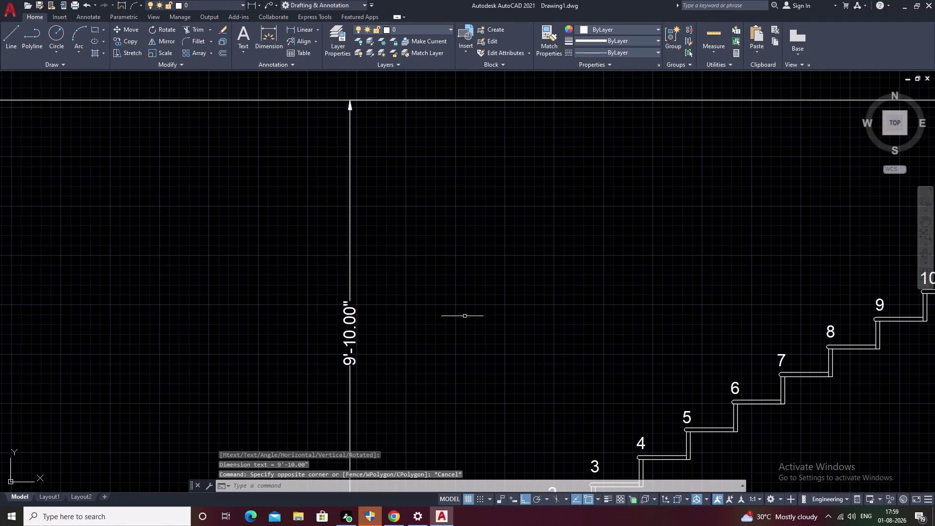
drag(488, 281, 286, 313)
text(E)
key(space)
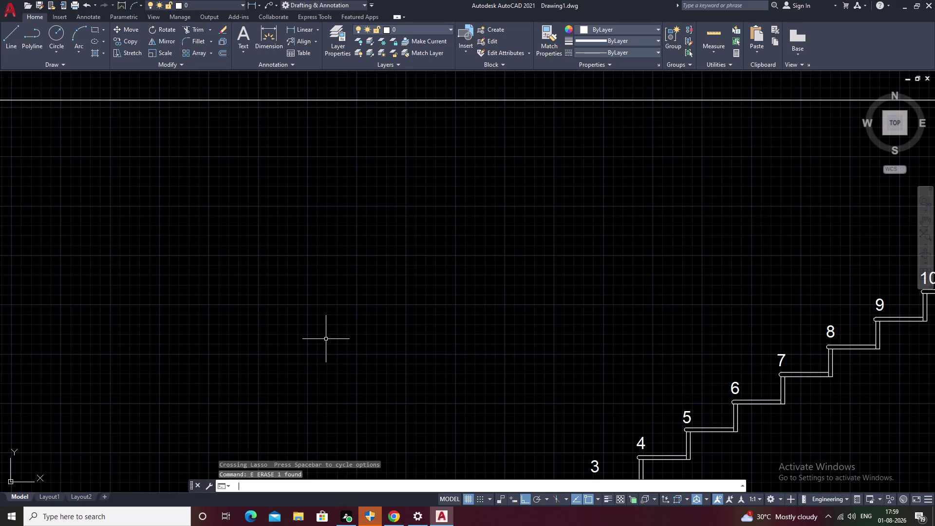
Fence-trim the overlapping stair lines along the lower and upper treads.
scroll(down, 3)
scroll(down, 3)
scroll(up, 3)
scroll(up, 3)
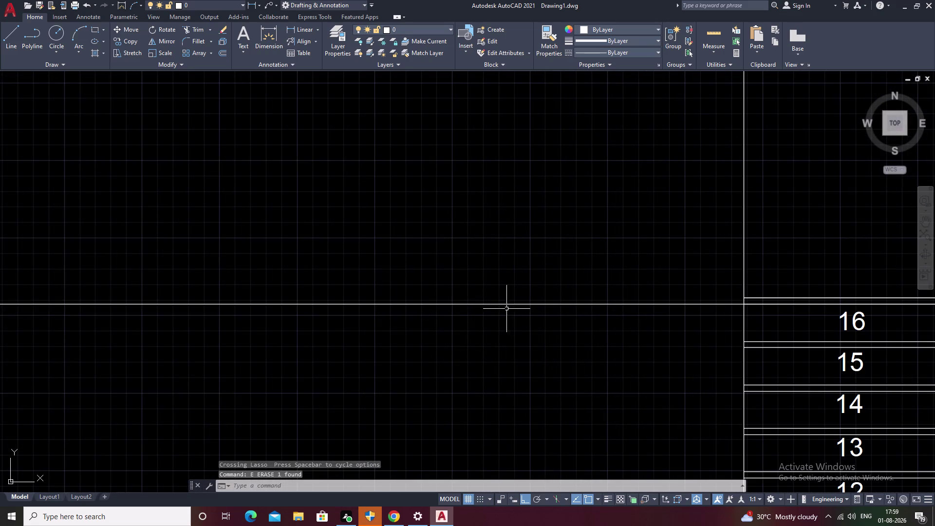
text(TR)
key(space)
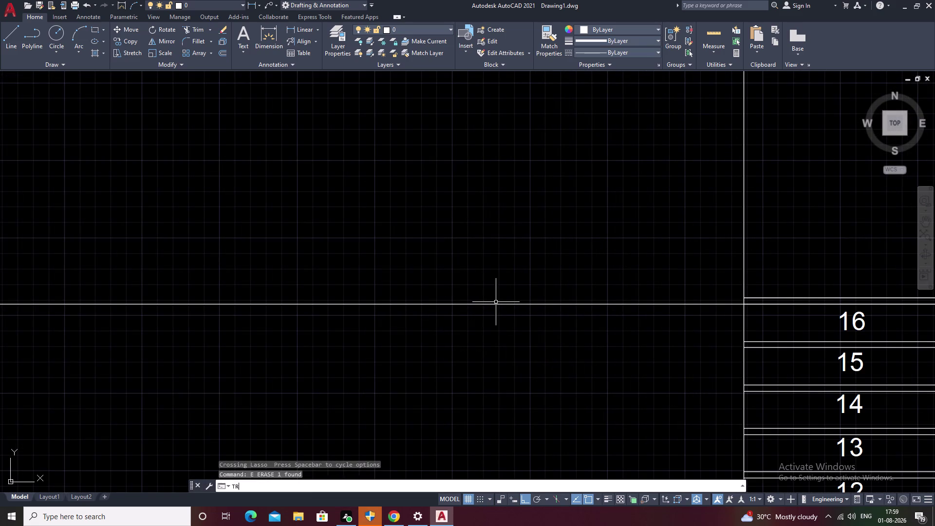
drag(553, 255, 496, 335)
scroll(down, 3)
middle_drag(492, 336, 362, 333)
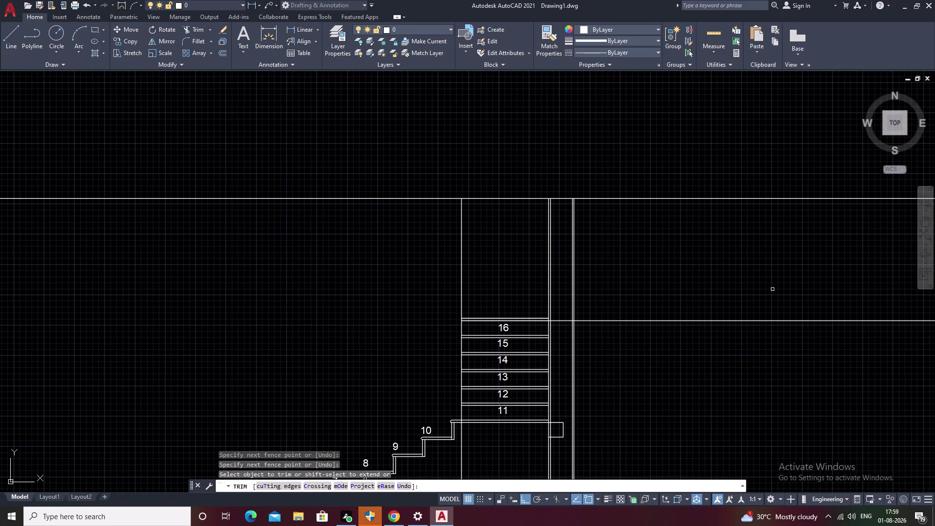
drag(700, 295, 695, 300)
right_drag(700, 295, 695, 299)
key(Escape)
key(Escape)
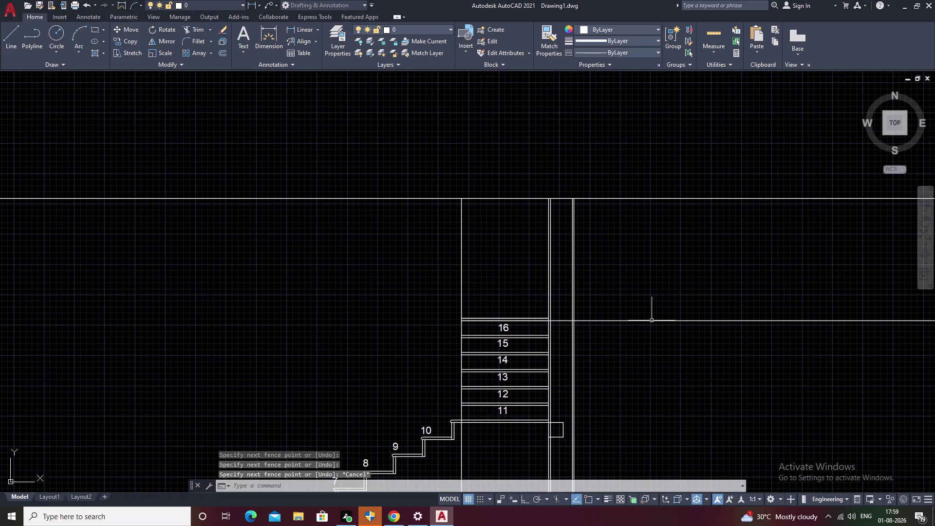
Erase the leftover horizontal line to the right of the treads.
click(651, 320)
text(E)
key(space)
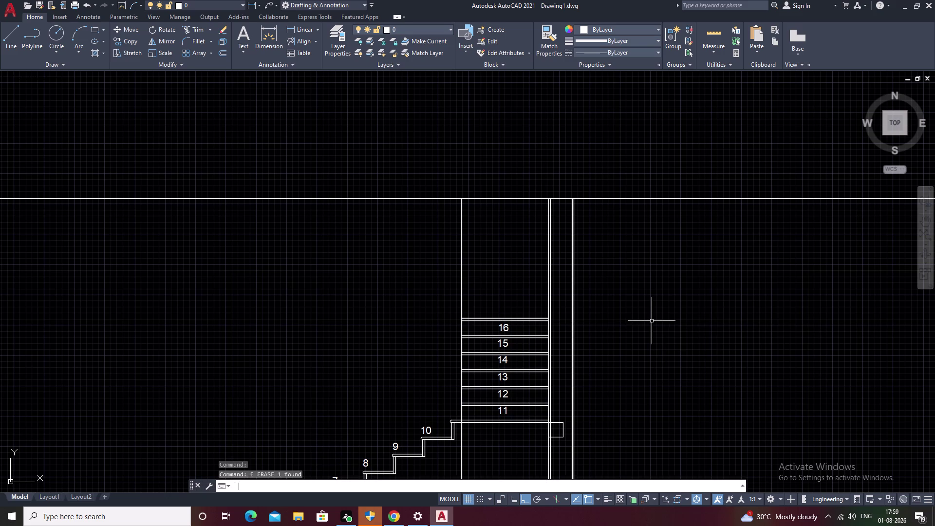
scroll(up, 3)
middle_drag(455, 359, 611, 260)
scroll(up, 3)
scroll(down, 3)
middle_drag(436, 378, 470, 343)
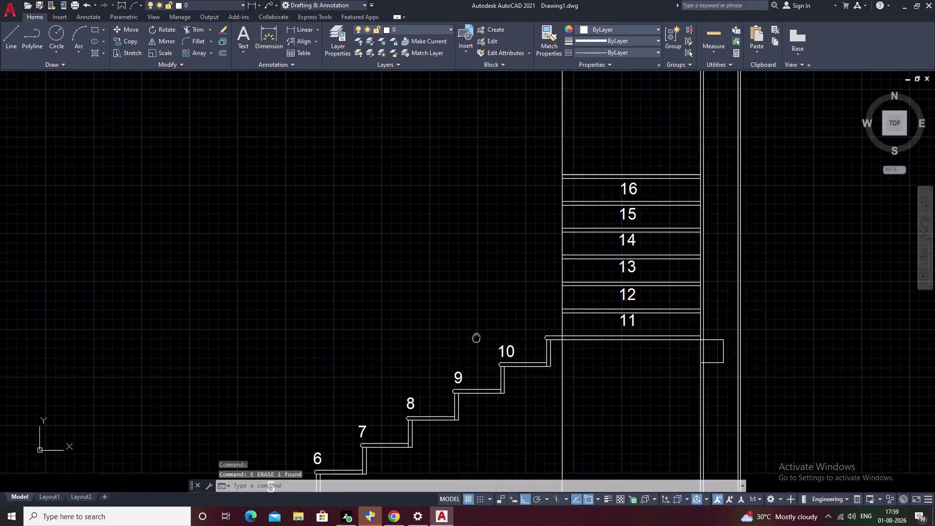
middle_drag(470, 343, 506, 314)
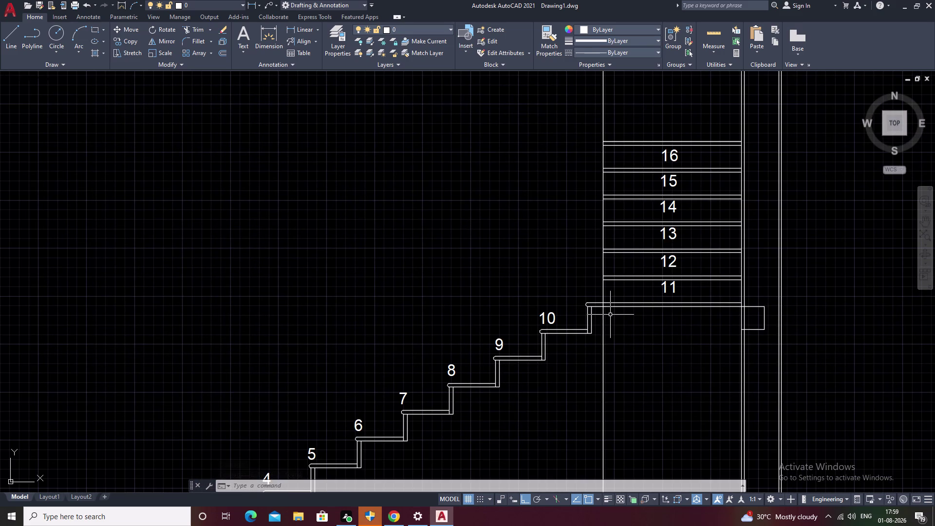
Start an offset with a distance of 2, then cancel it.
text(O)
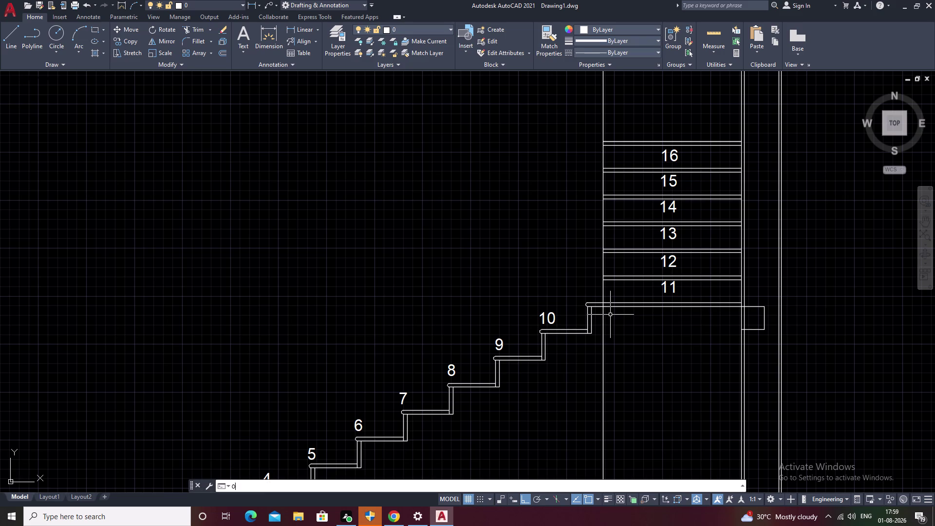
key(space)
text(2)
key(space)
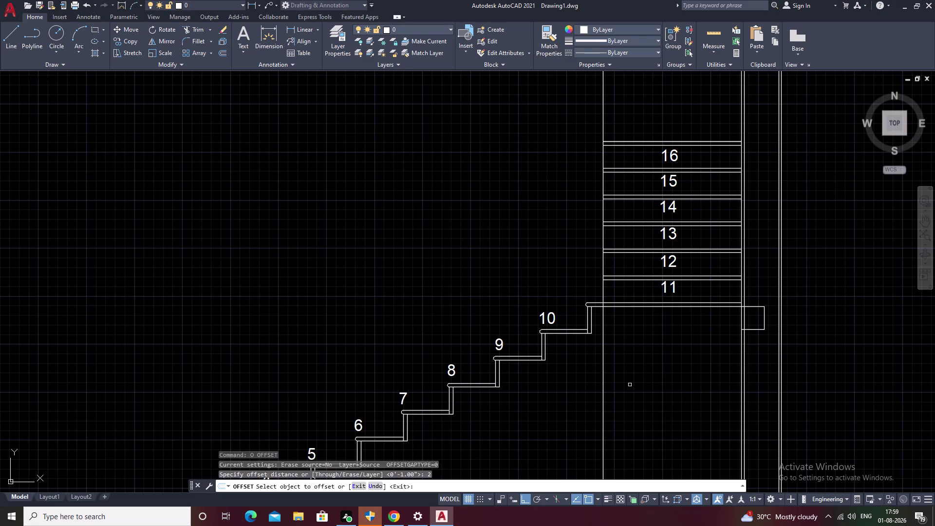
key(Escape)
Fence-trim the crossed line segments along the landing edge.
text(TR)
key(space)
drag(671, 341, 571, 403)
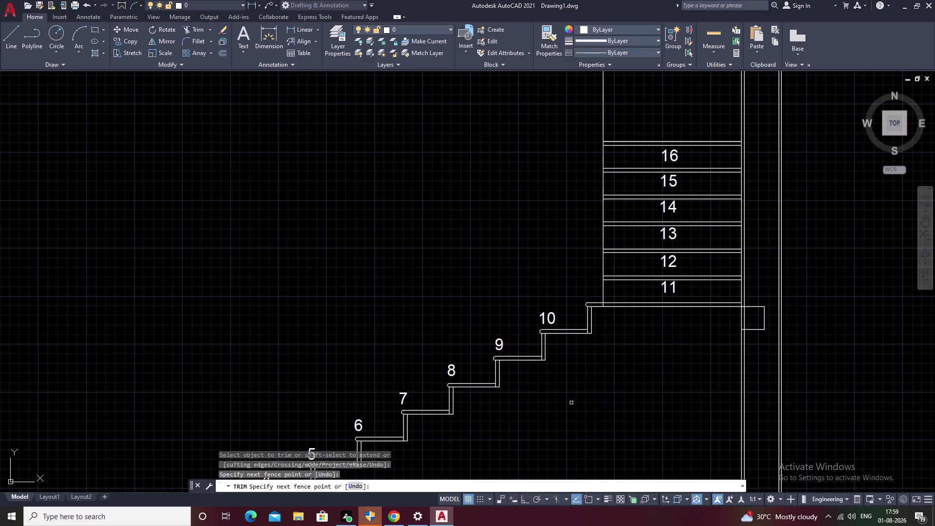
scroll(up, 3)
scroll(up, 3)
middle_drag(547, 215, 546, 238)
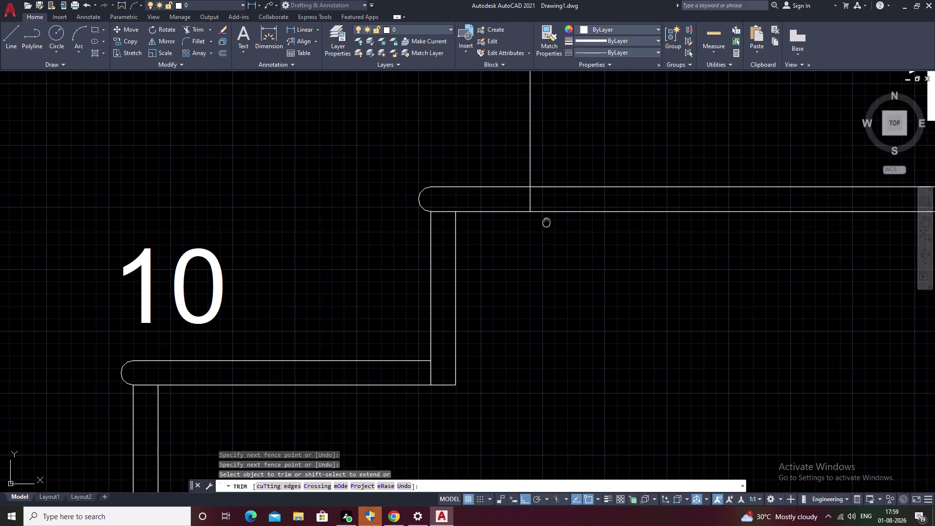
middle_drag(546, 238, 535, 418)
drag(545, 395, 505, 399)
Trim away the construction line above tread 16.
scroll(down, 3)
middle_drag(476, 310, 481, 446)
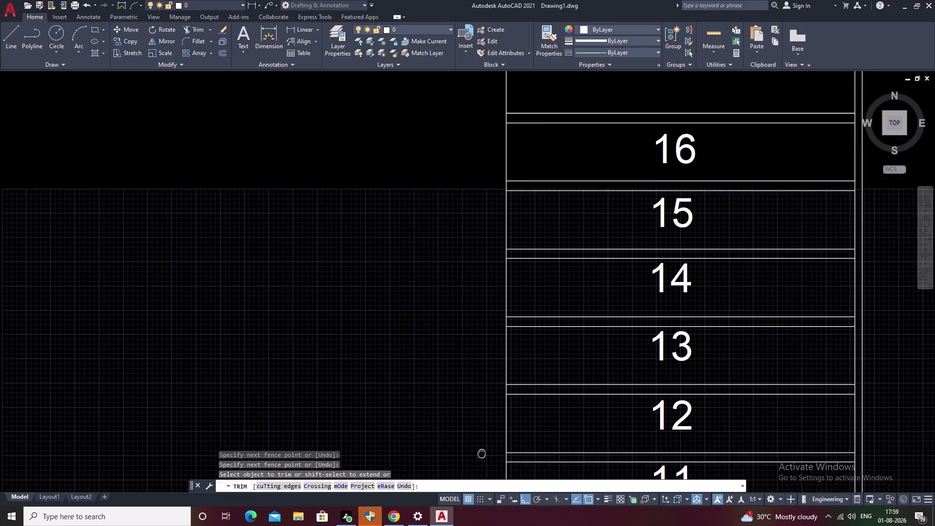
middle_drag(480, 447, 485, 473)
scroll(down, 3)
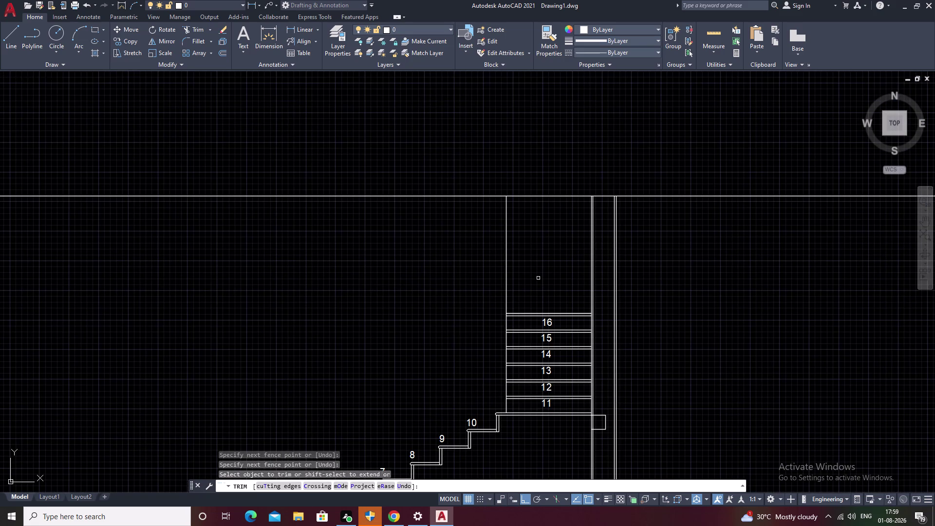
drag(535, 280, 525, 287)
drag(523, 287, 492, 301)
key(Escape)
Pan along the whole staircase to review the trimmed stair profile.
scroll(down, 3)
middle_drag(523, 447, 583, 371)
scroll(up, 3)
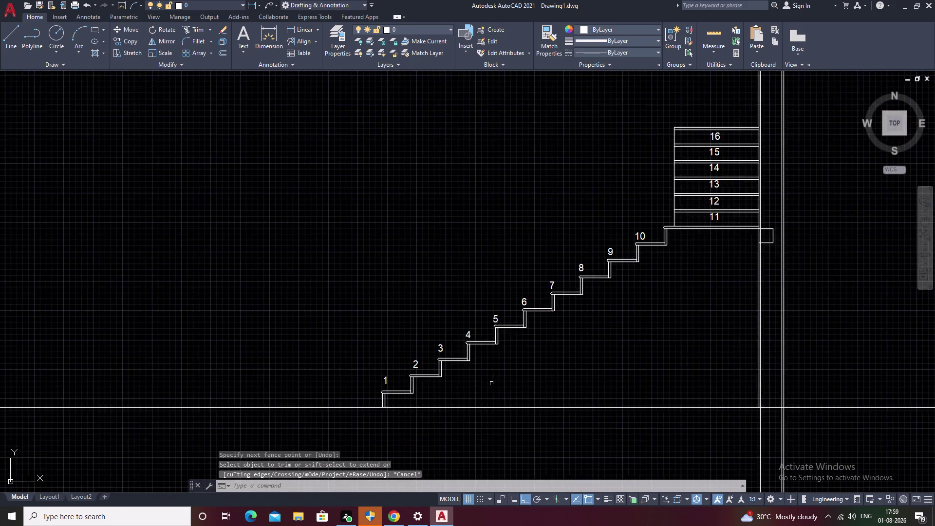
middle_drag(534, 362, 465, 421)
middle_drag(582, 375, 517, 410)
scroll(up, 3)
middle_drag(505, 371, 609, 359)
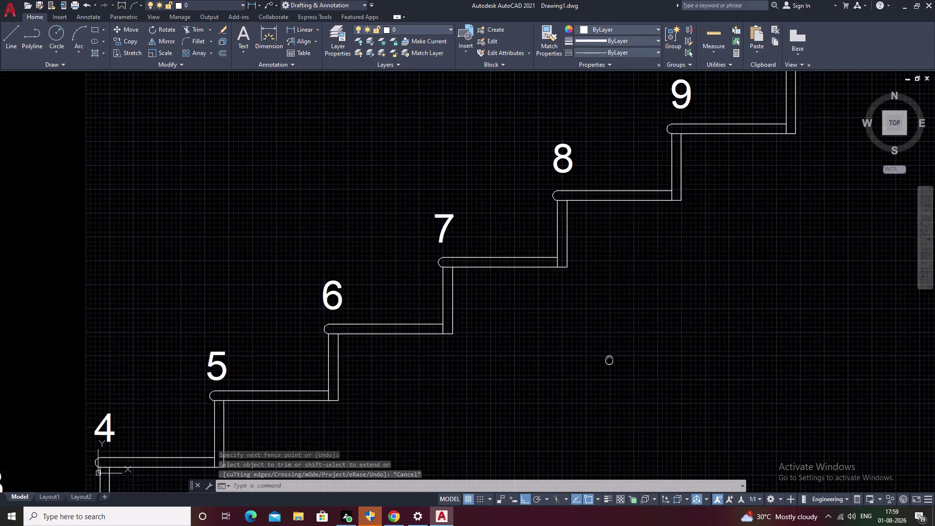
middle_drag(609, 359, 628, 357)
scroll(down, 3)
scroll(down, 3)
middle_drag(672, 361, 535, 408)
scroll(up, 3)
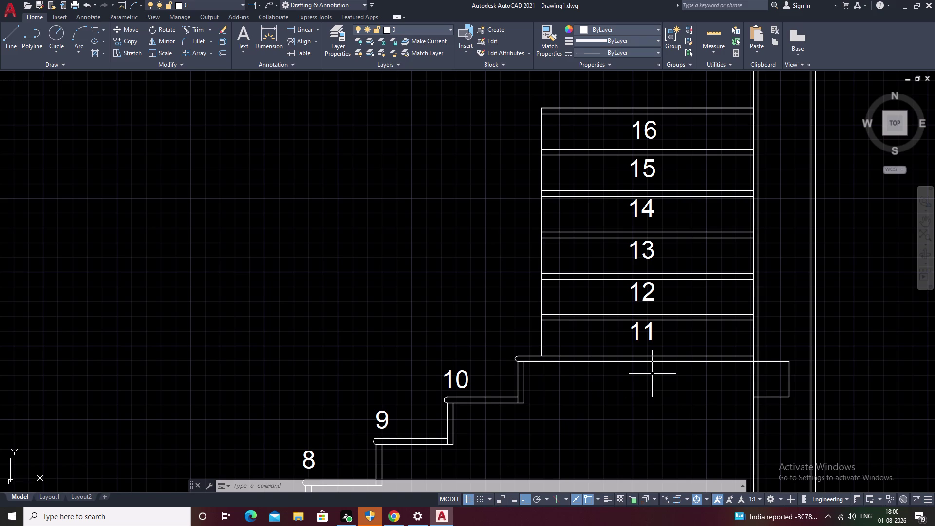
scroll(down, 3)
middle_drag(554, 344, 705, 304)
middle_drag(552, 356, 623, 317)
scroll(down, 3)
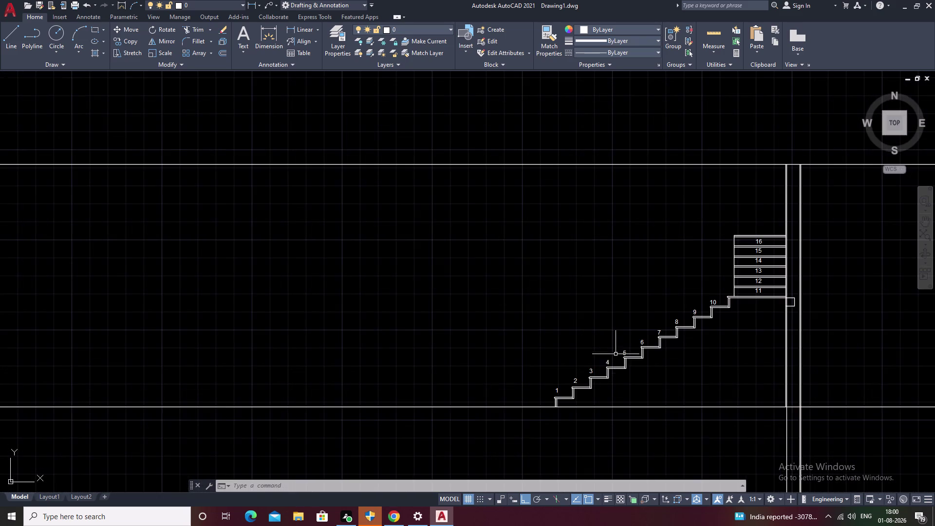
middle_drag(611, 370, 453, 397)
scroll(up, 3)
scroll(up, 3)
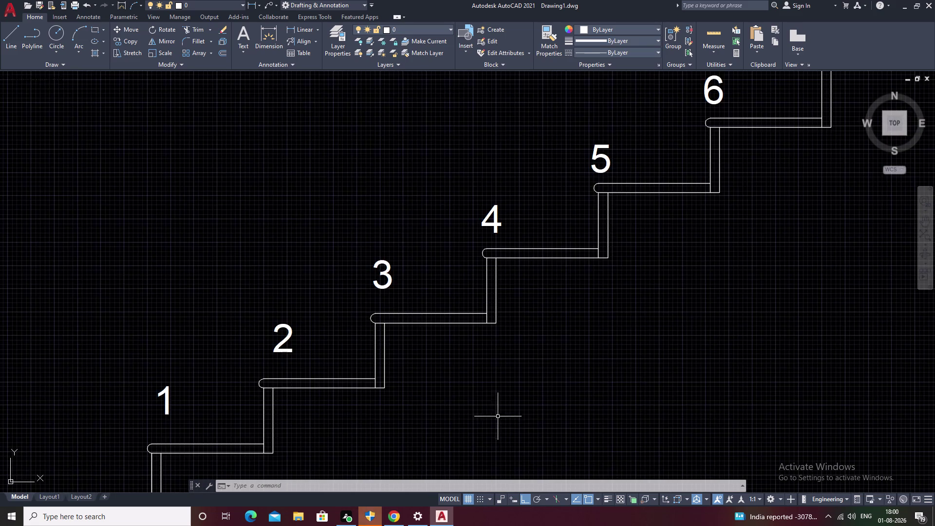
scroll(down, 3)
middle_drag(512, 414, 472, 418)
scroll(down, 3)
middle_drag(510, 415, 477, 436)
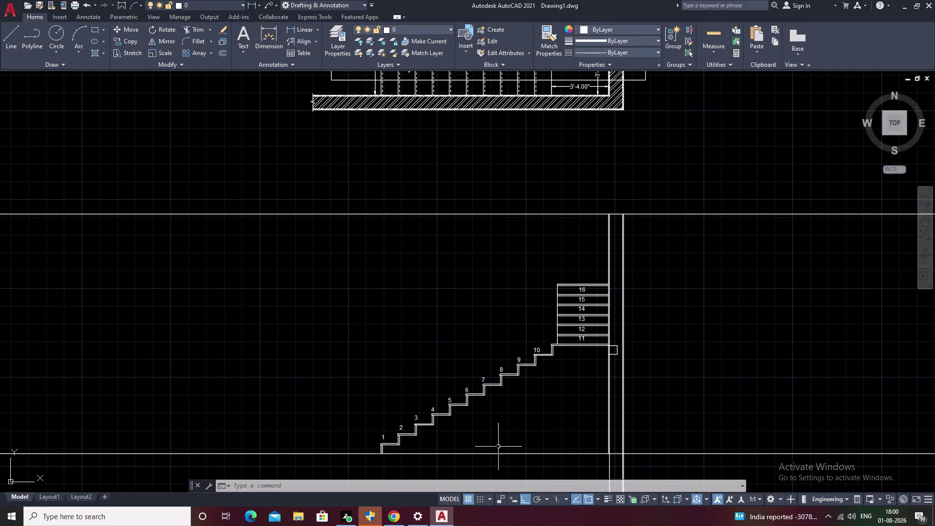
middle_drag(558, 365, 519, 416)
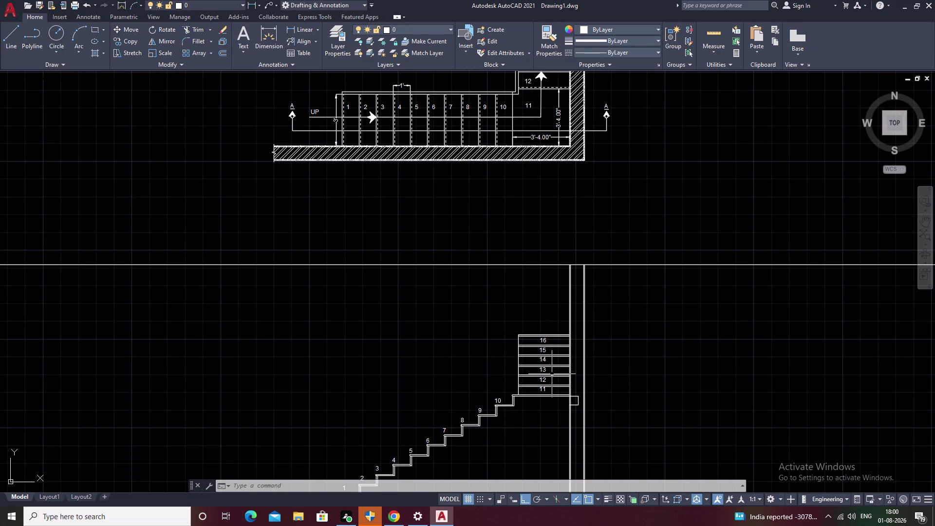
scroll(down, 3)
middle_drag(480, 375, 532, 319)
scroll(up, 3)
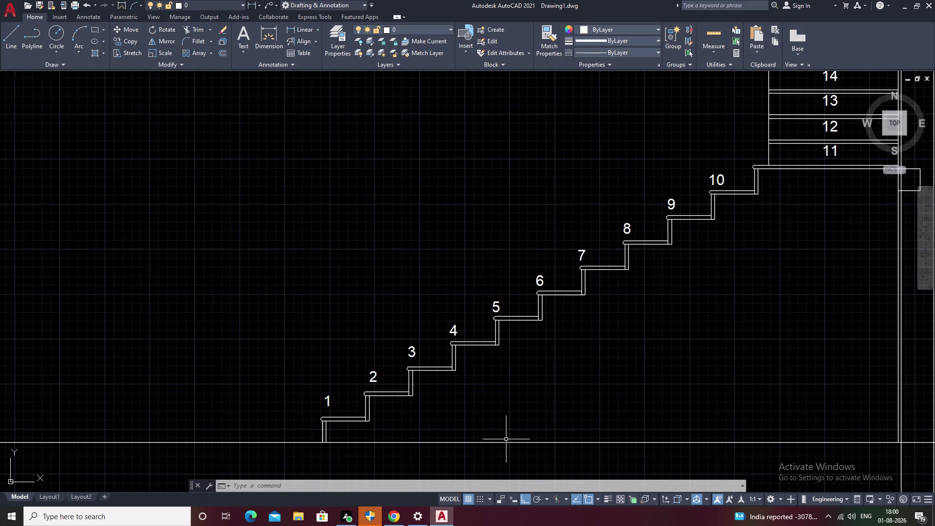
middle_drag(517, 420, 491, 426)
middle_drag(590, 395, 468, 446)
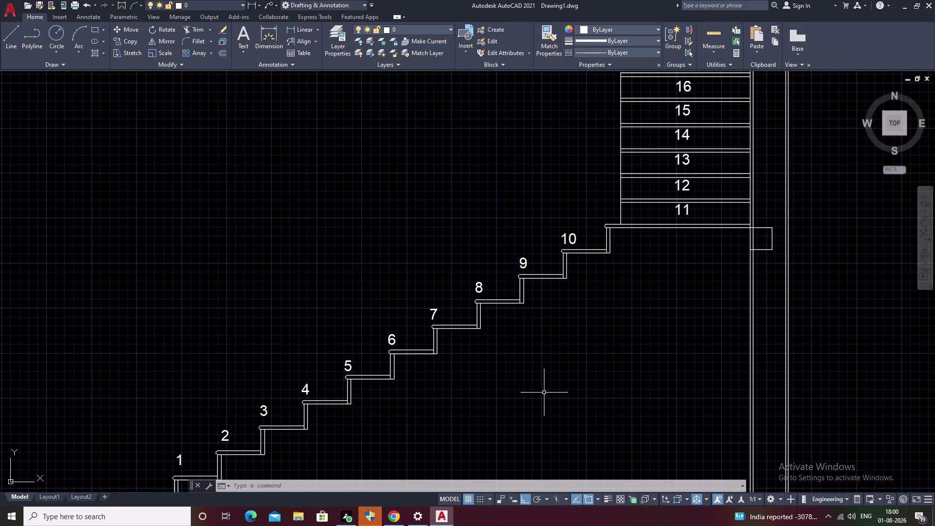
middle_drag(553, 350, 514, 431)
middle_drag(495, 390, 747, 216)
middle_drag(523, 359, 579, 333)
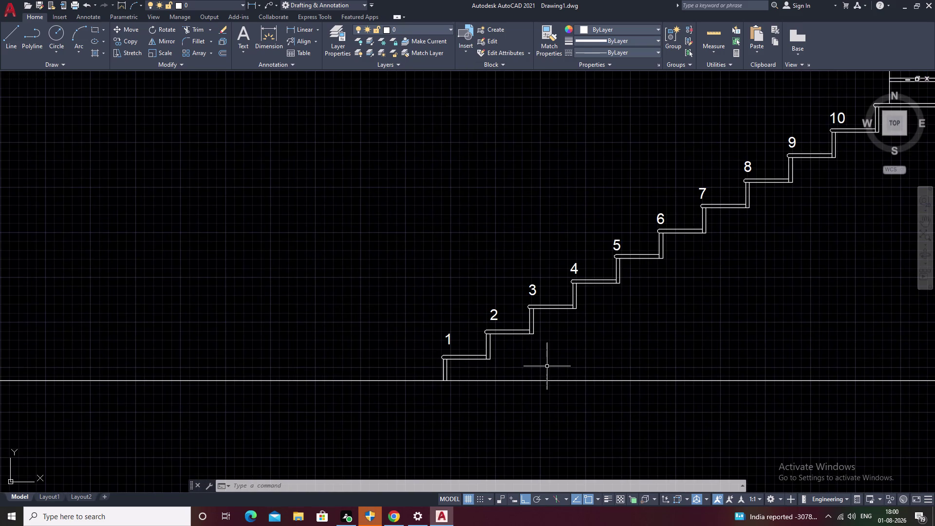
Draw a closed 2 by 3' baluster rectangle with LINE left of the stairs.
key(l)
key(space)
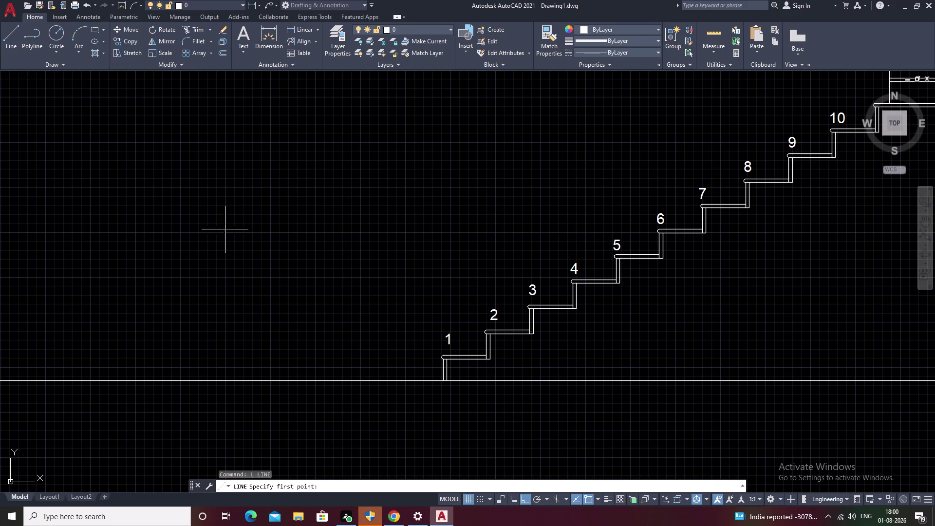
click(200, 196)
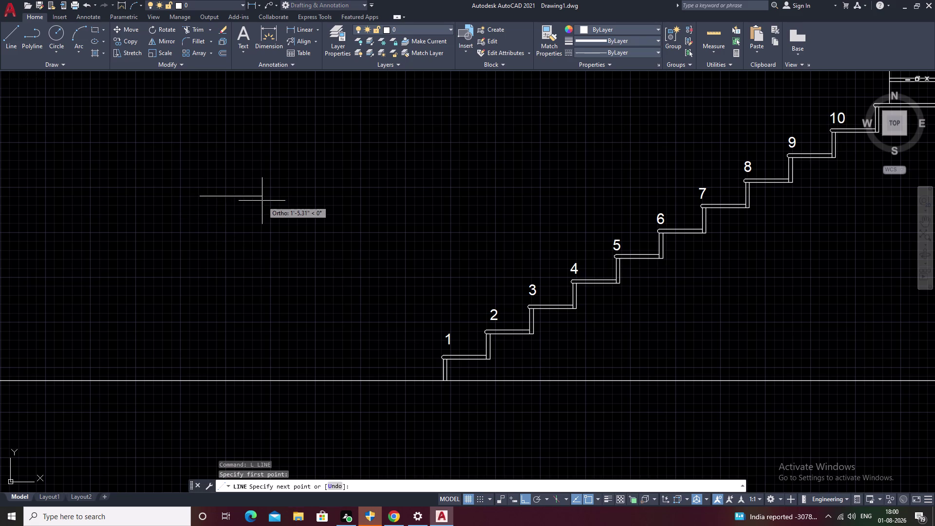
text(2)
key(space)
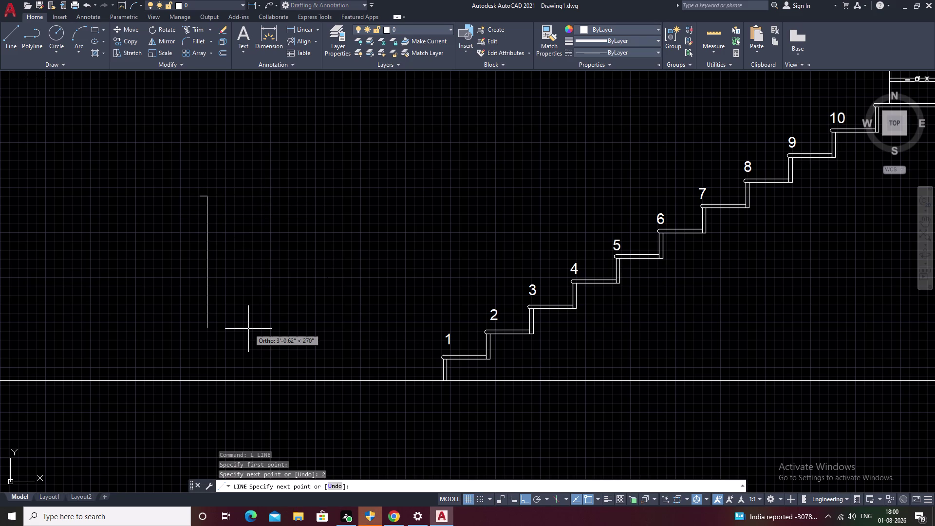
text(3')
key(space)
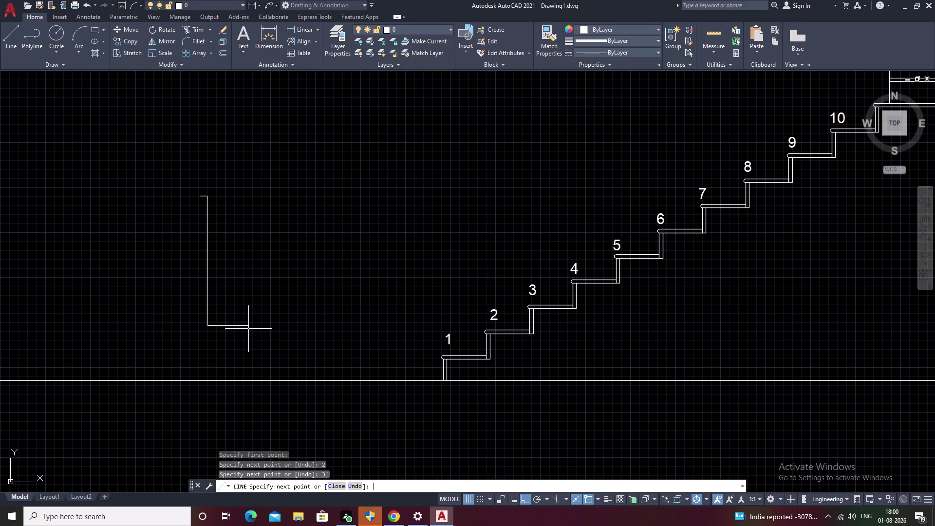
text(2)
key(space)
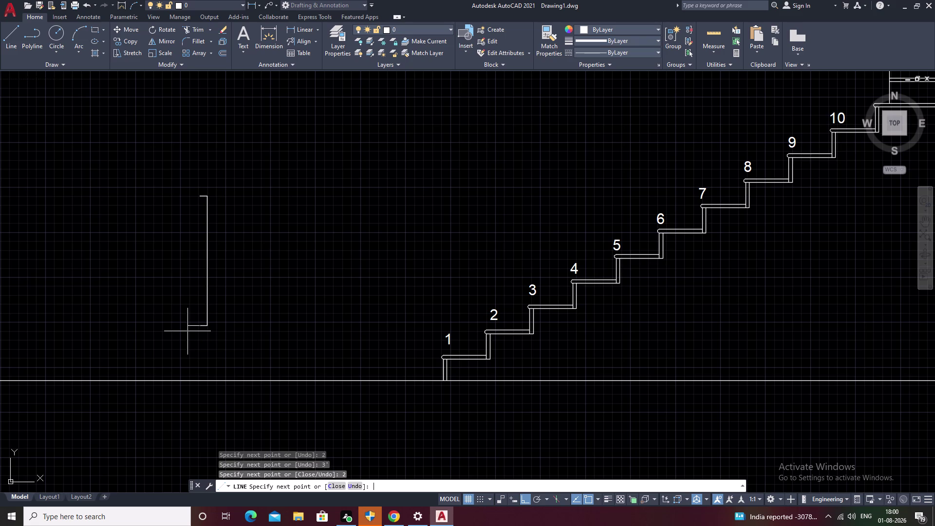
text(C)
key(space)
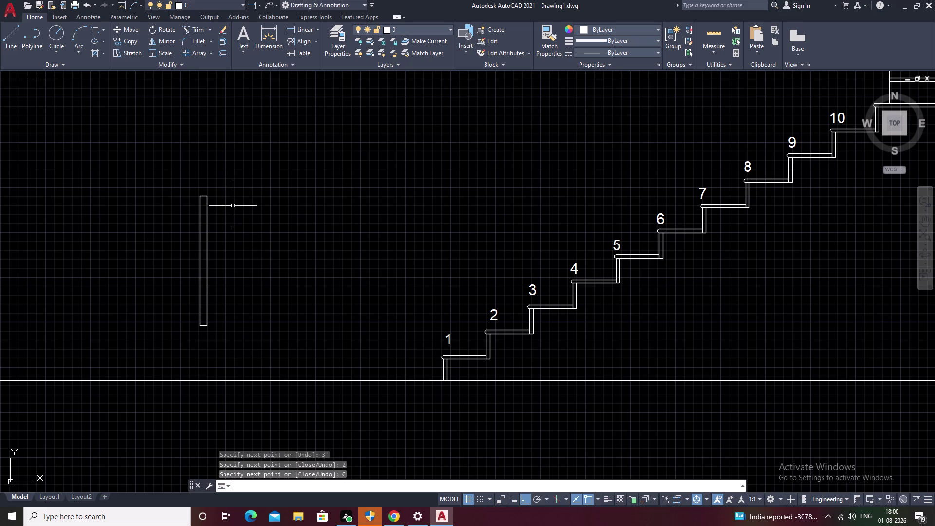
key(Escape)
scroll(down, 3)
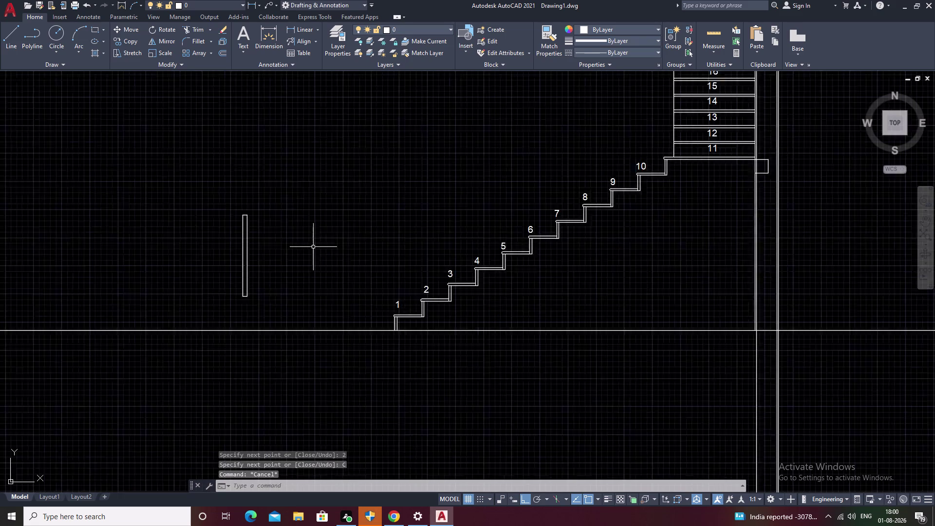
drag(284, 222, 245, 250)
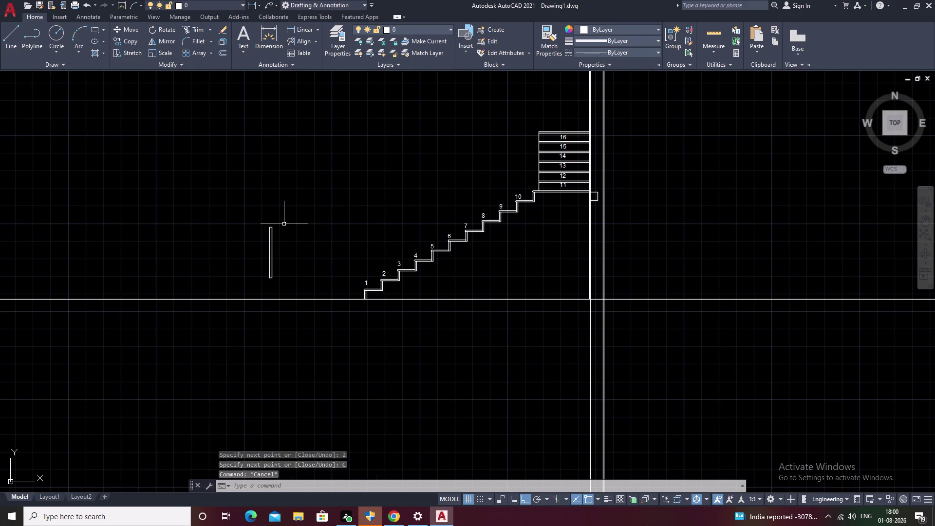
drag(244, 250, 235, 261)
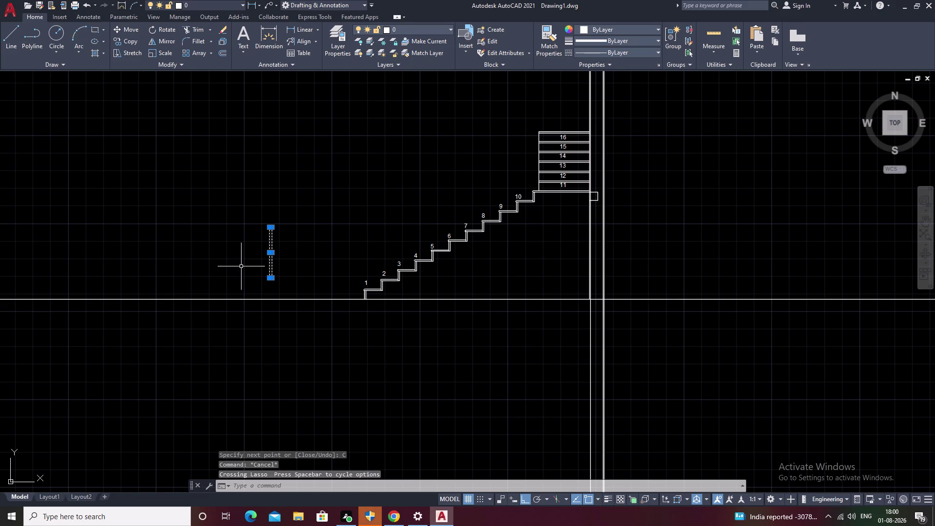
key(Escape)
scroll(up, 3)
middle_drag(227, 235, 379, 288)
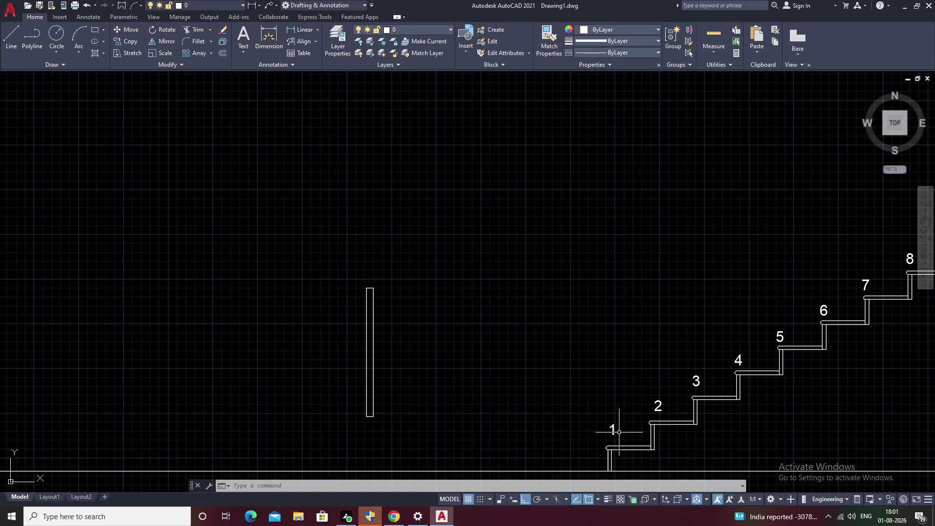
scroll(up, 3)
middle_drag(366, 291, 374, 320)
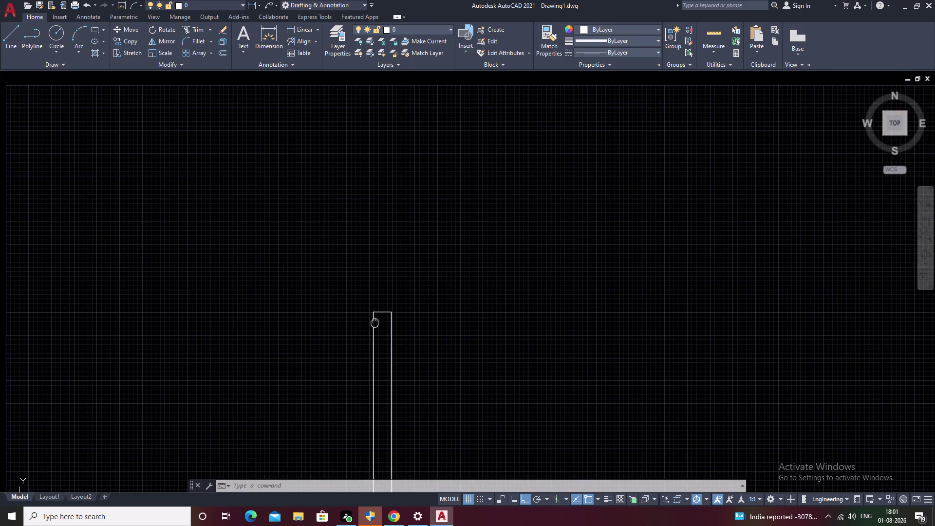
middle_drag(374, 320, 376, 327)
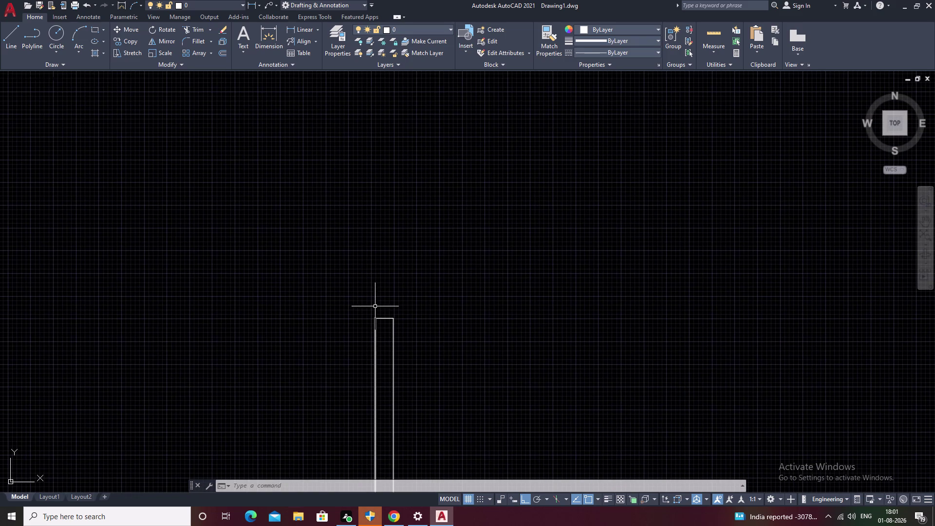
Draw a center-radius circle at the baluster top, then undo it.
text(C)
key(space)
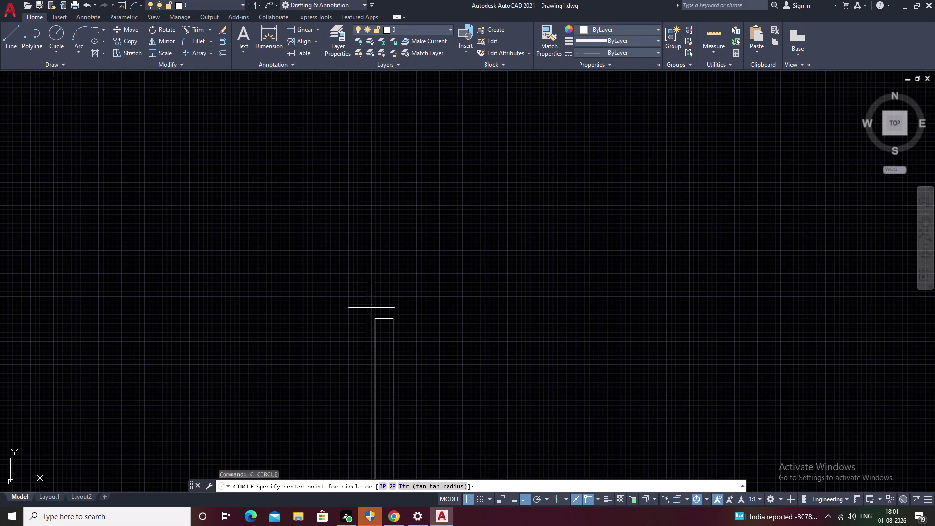
click(386, 320)
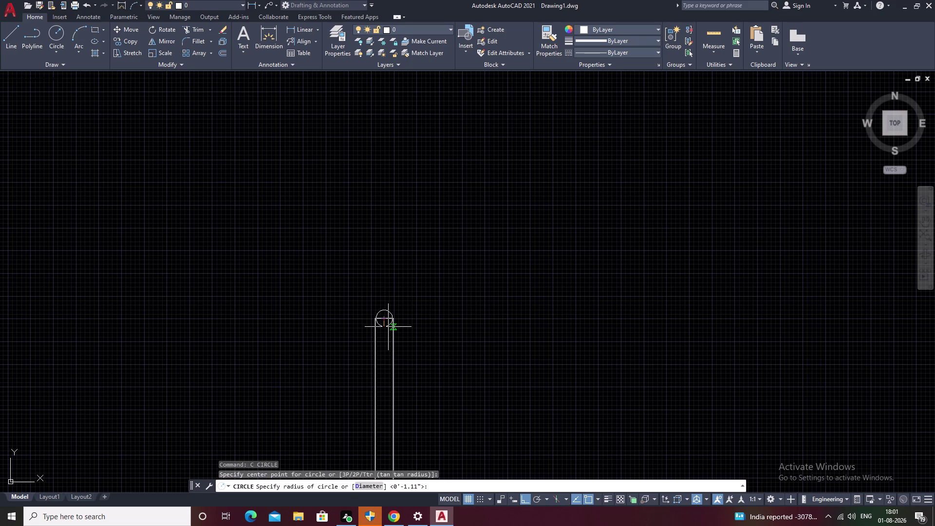
click(388, 327)
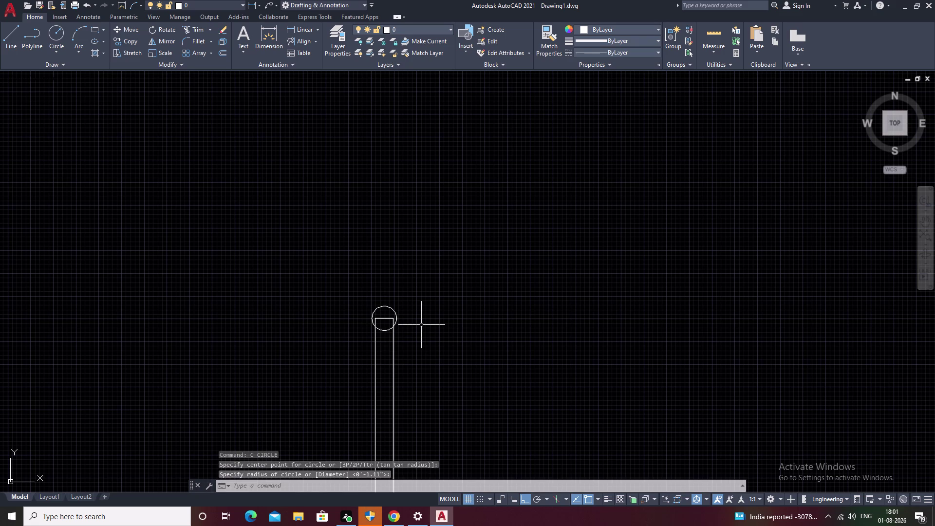
key(ctrl+z)
scroll(up, 3)
key(Escape)
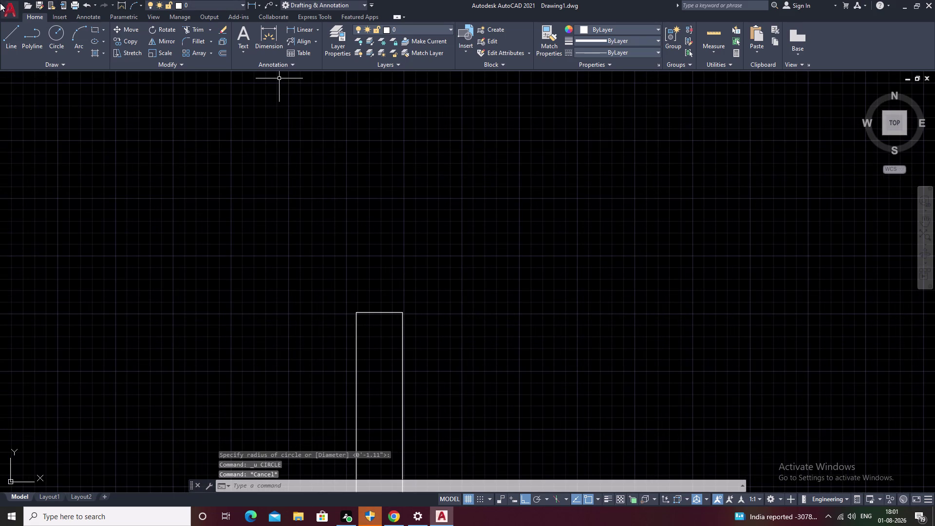
Draw a 2-point circle spanning the baluster's top-left and top-right corners.
click(55, 49)
click(77, 119)
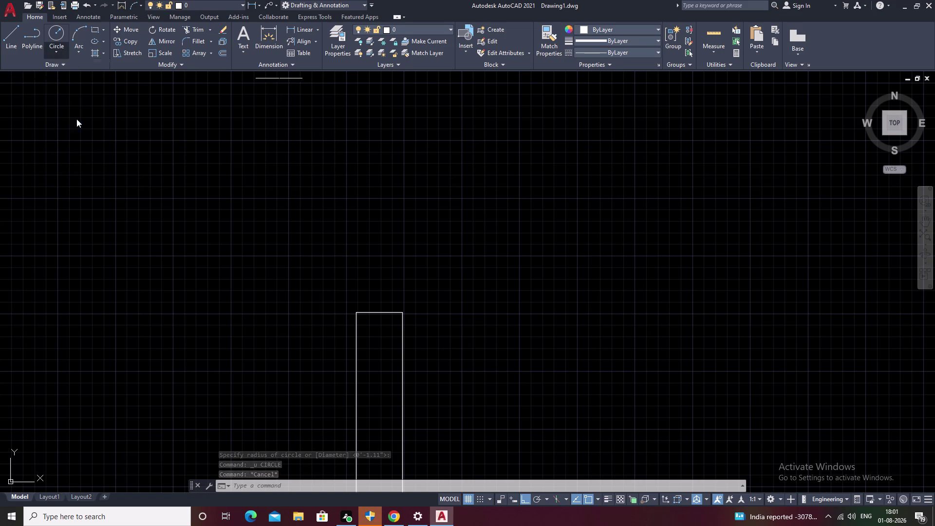
click(357, 312)
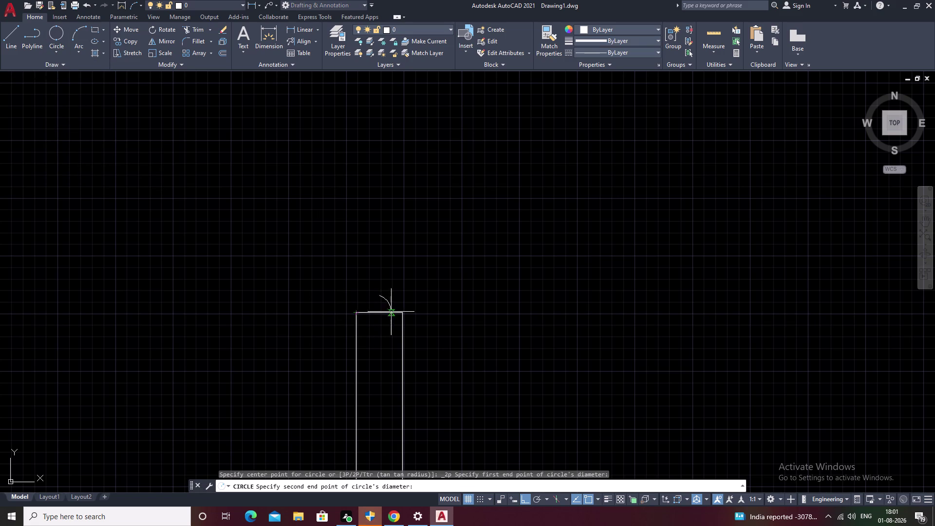
click(403, 311)
key(Escape)
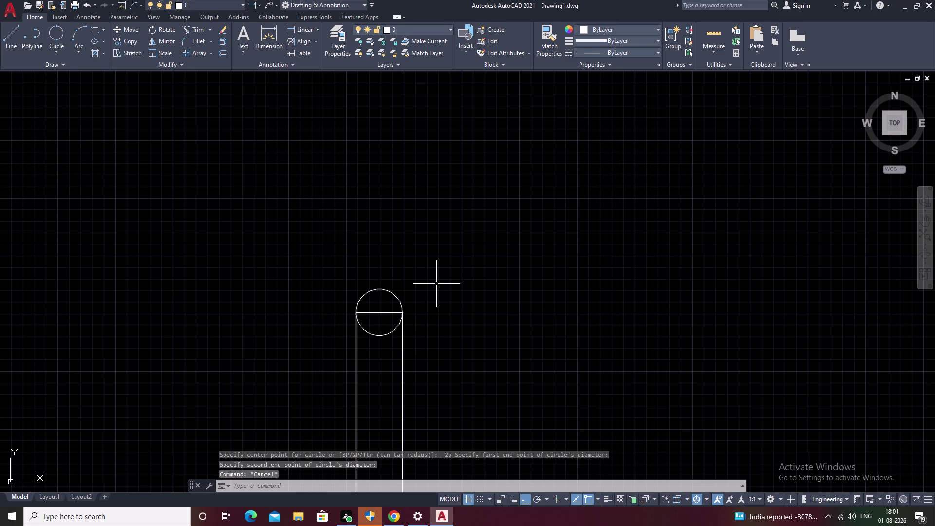
Move the circle up from its centre to rest on the baluster top.
click(385, 335)
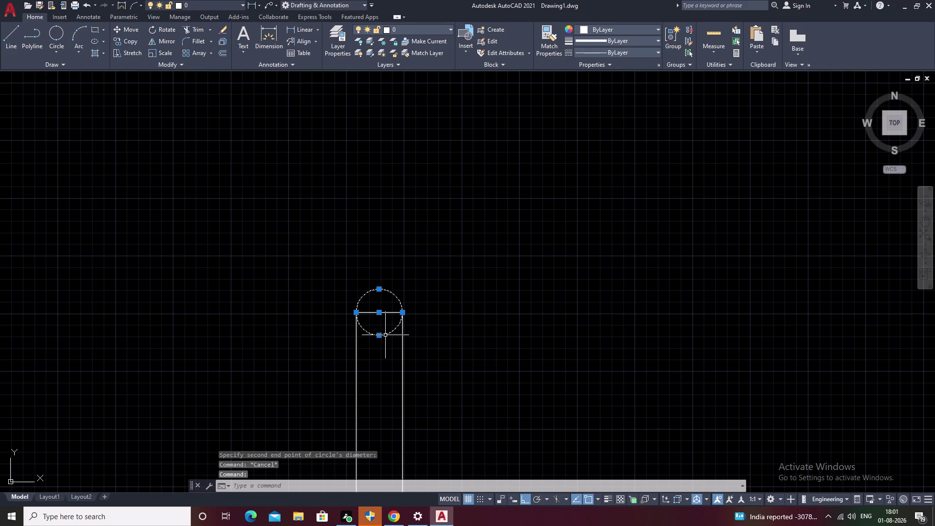
text(M)
key(space)
click(379, 335)
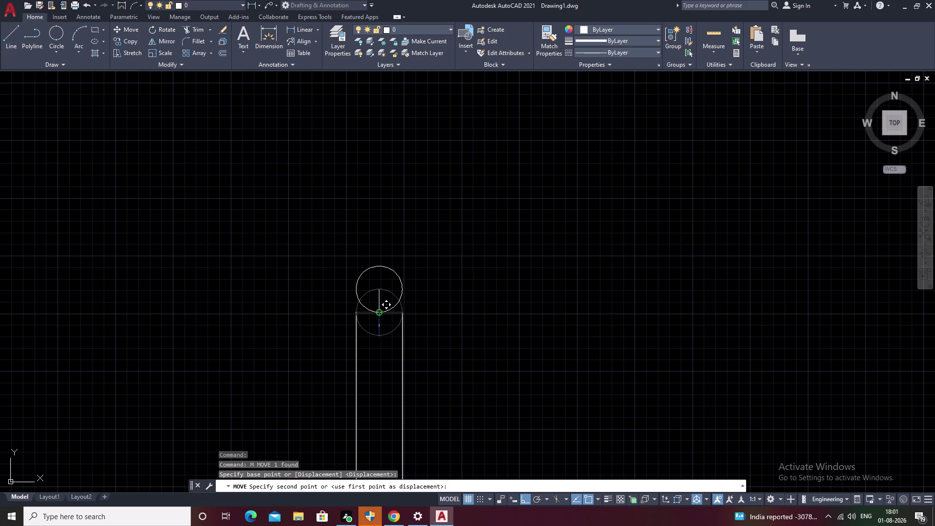
click(378, 310)
scroll(down, 3)
scroll(down, 3)
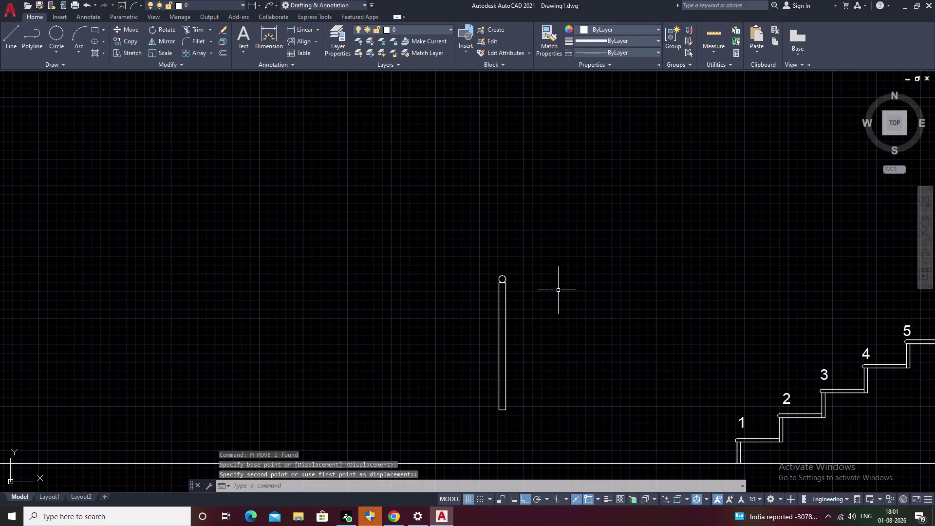
key(Escape)
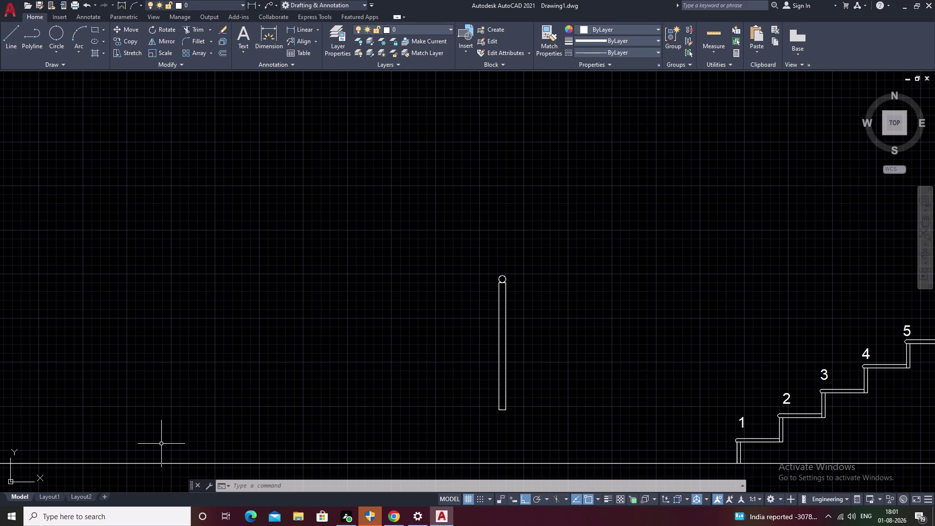
drag(537, 260, 474, 392)
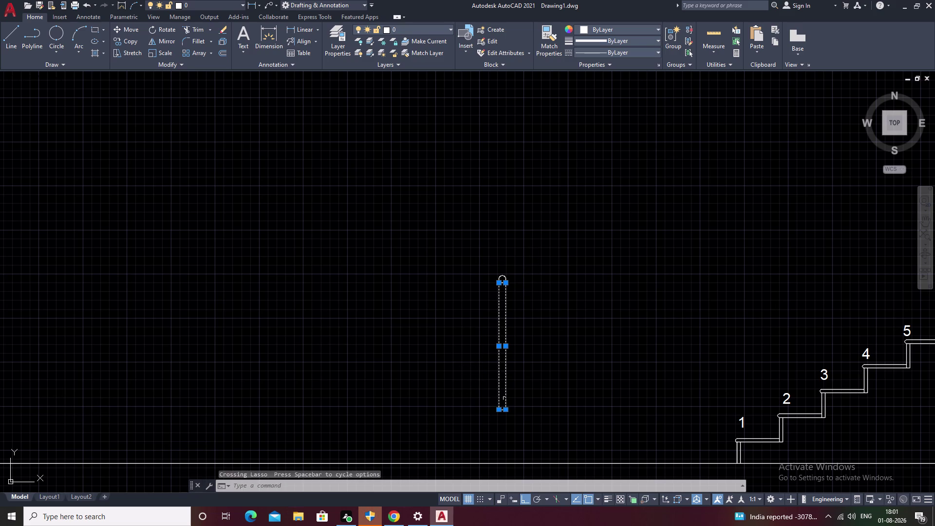
scroll(up, 3)
drag(519, 296, 459, 348)
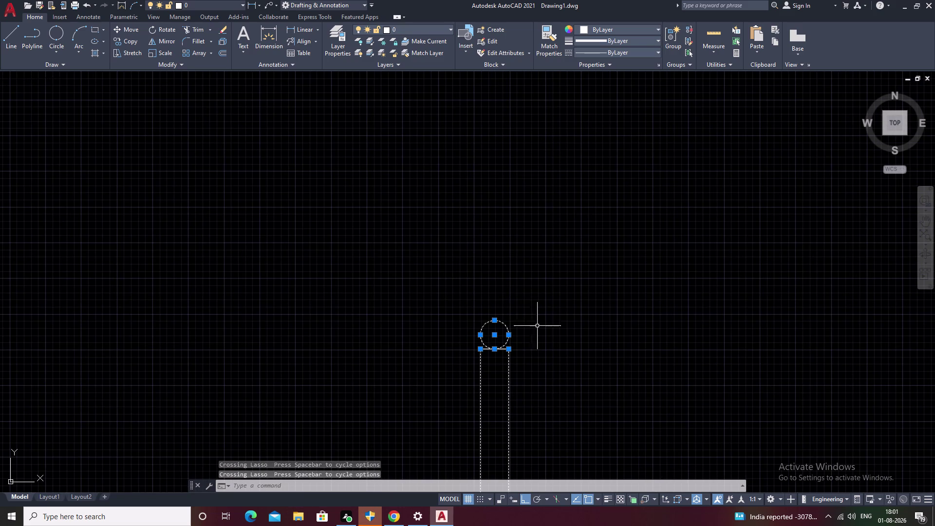
key(Escape)
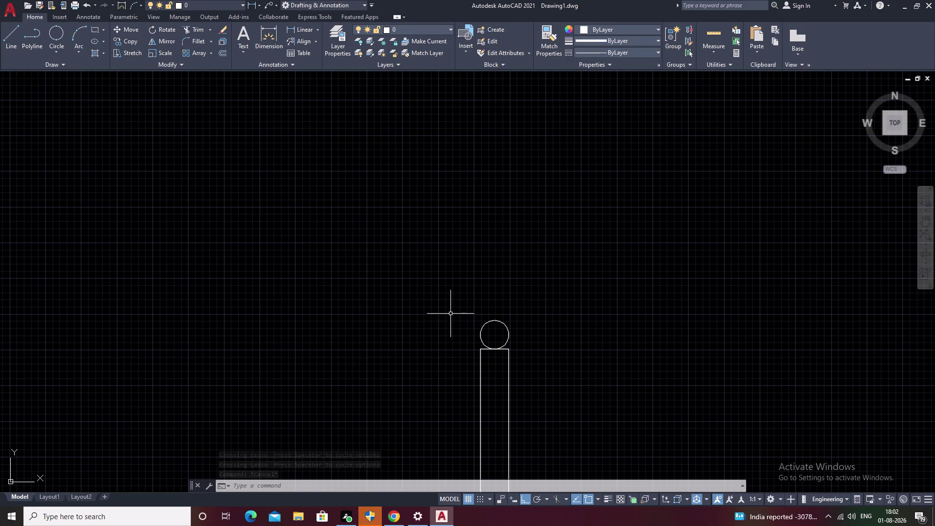
scroll(down, 3)
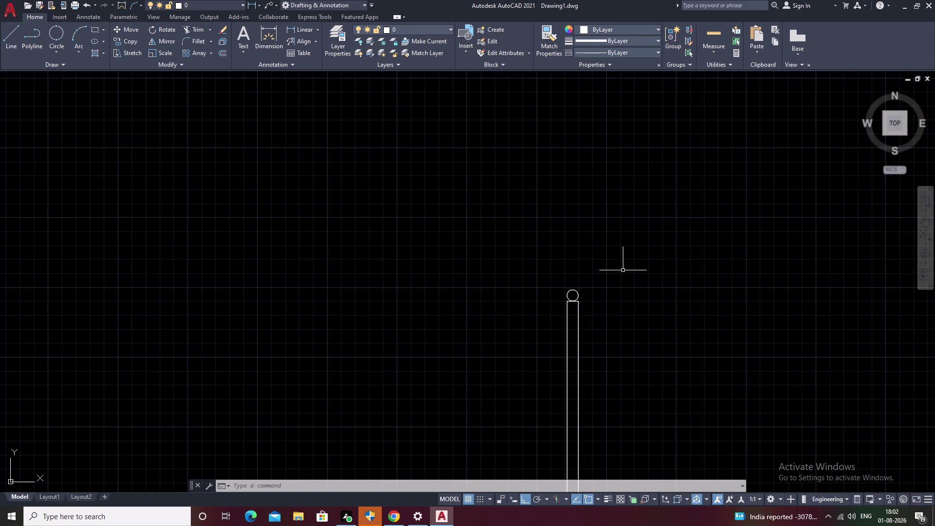
scroll(down, 3)
middle_drag(614, 276, 506, 317)
drag(534, 284, 476, 359)
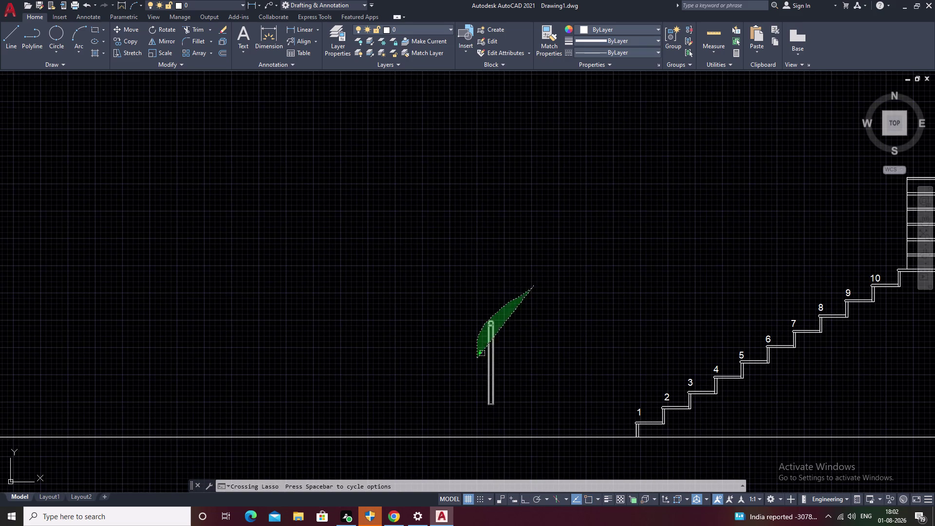
drag(476, 359, 501, 406)
text(M)
key(space)
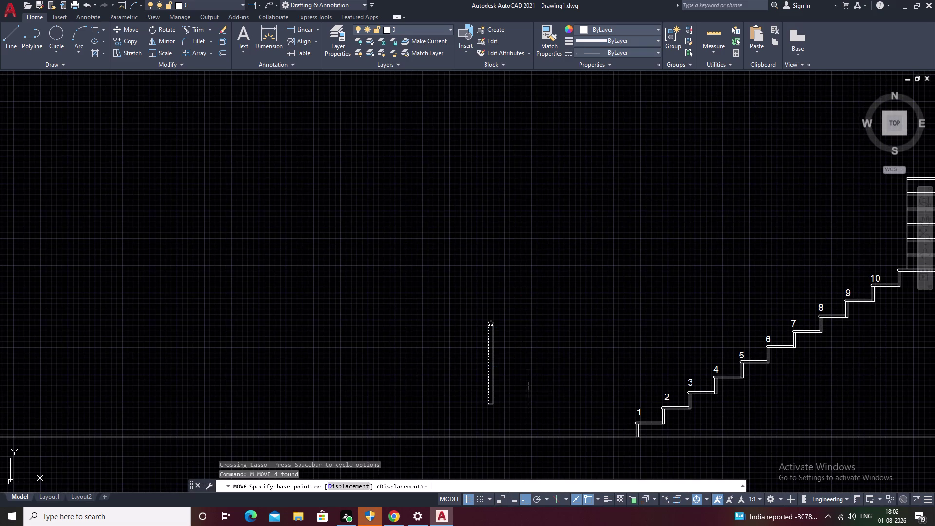
scroll(up, 3)
click(516, 439)
scroll(down, 3)
middle_drag(601, 430, 391, 350)
middle_drag(575, 390, 480, 381)
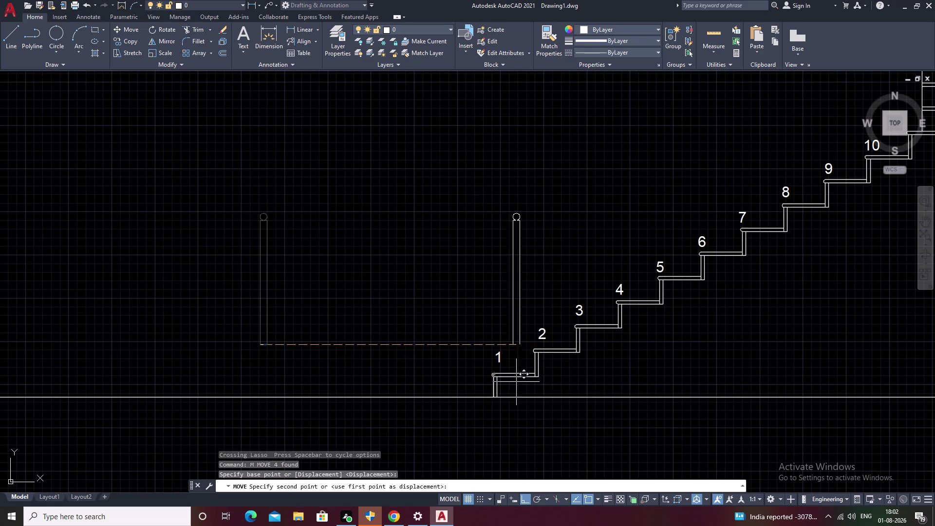
scroll(up, 3)
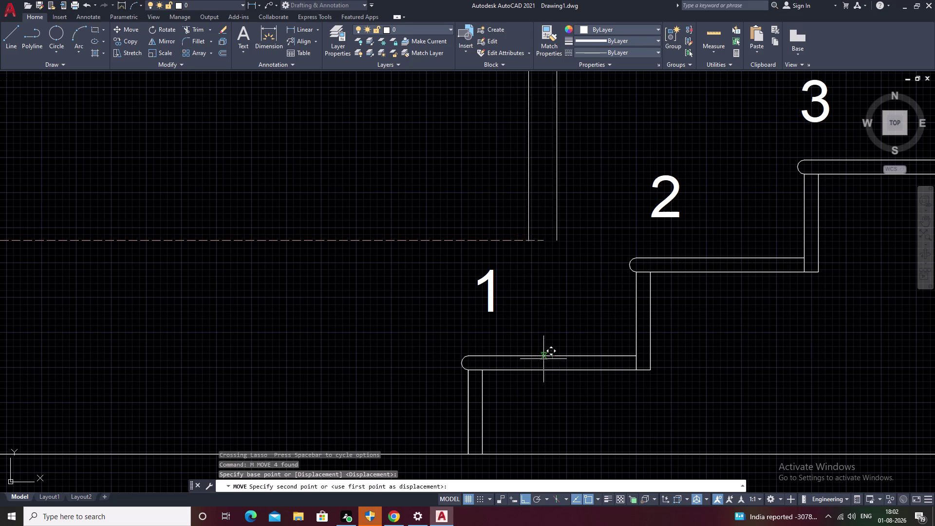
click(551, 359)
scroll(down, 3)
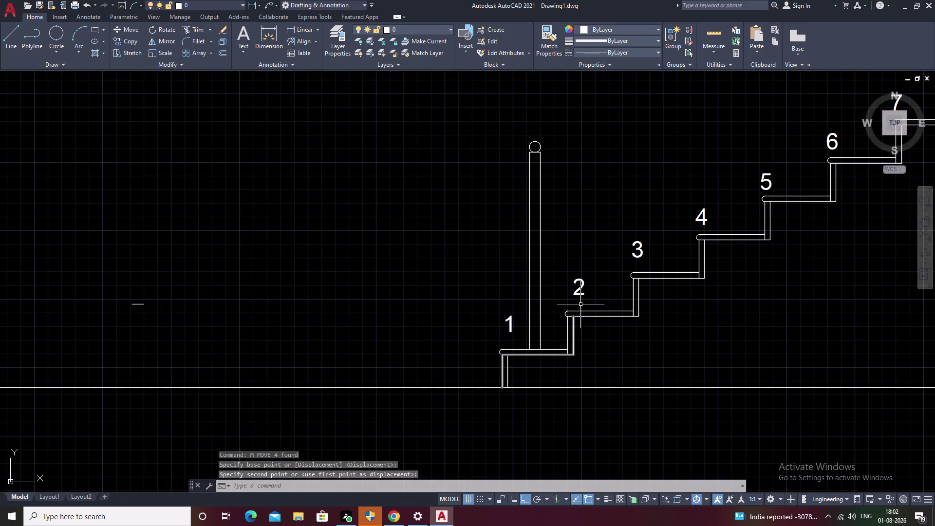
middle_drag(580, 304, 430, 425)
middle_drag(408, 387, 499, 182)
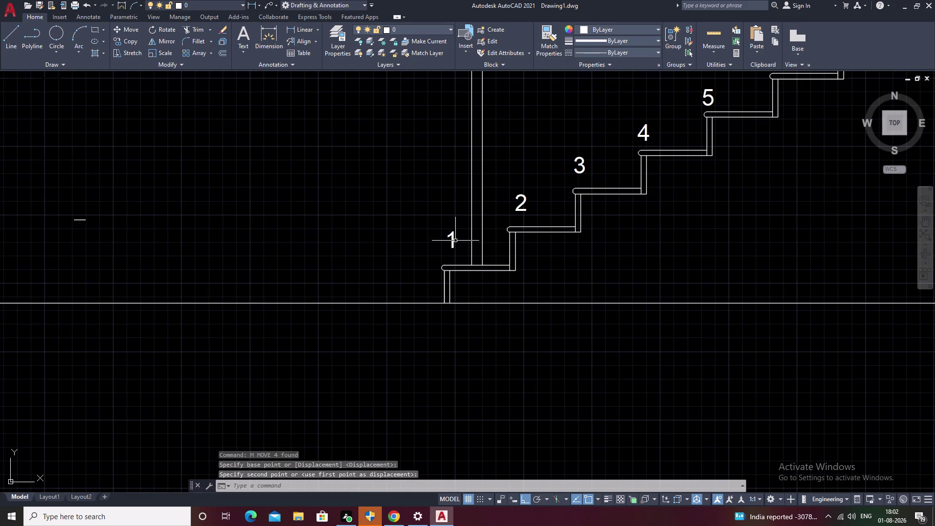
key(ctrl+z)
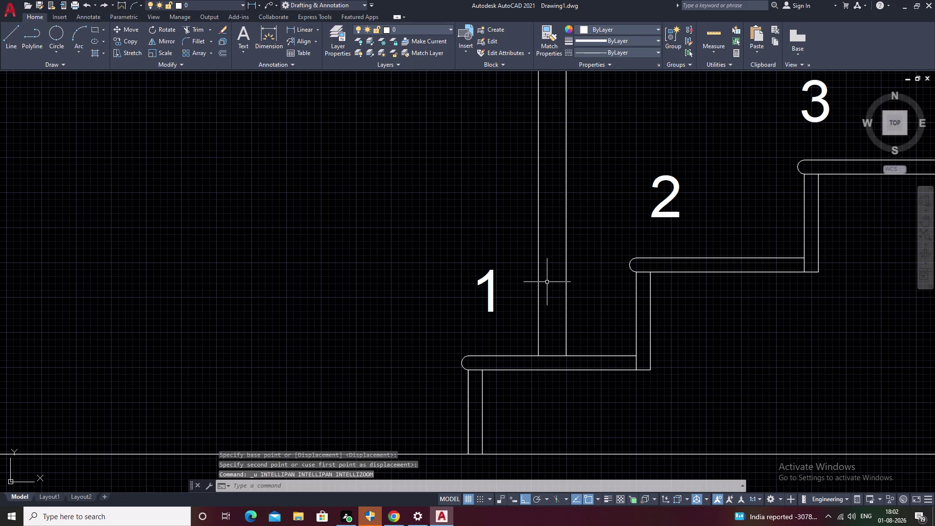
key(ctrl+z)
drag(534, 317, 526, 316)
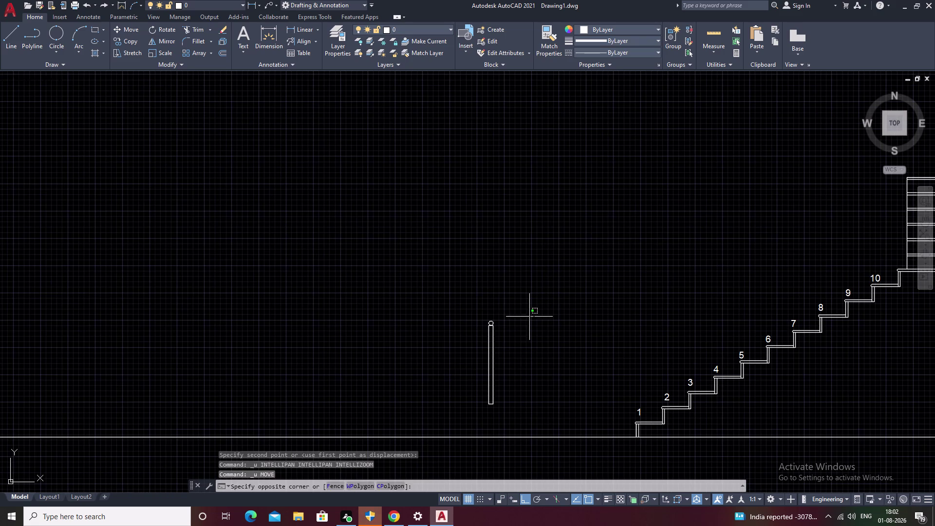
drag(527, 316, 461, 338)
scroll(up, 3)
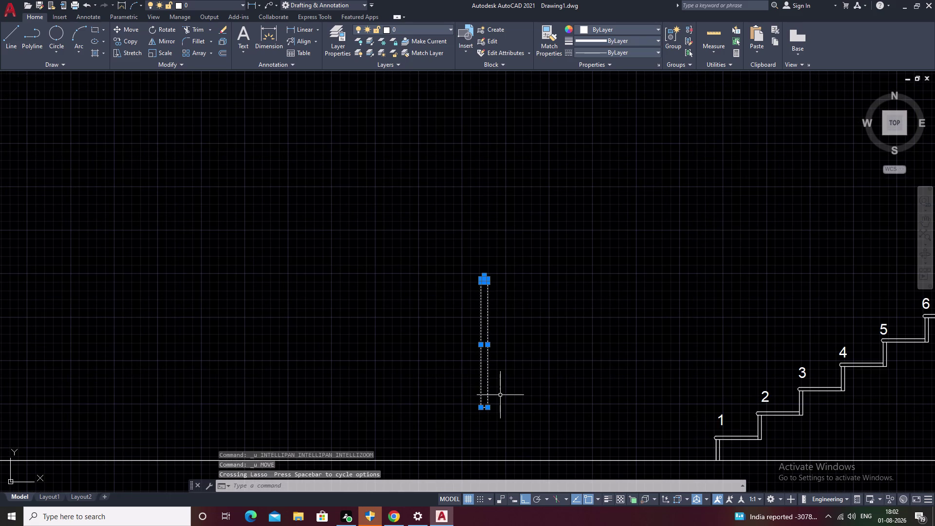
Copy the baluster from its bottom point onto tread 1.
text(C)
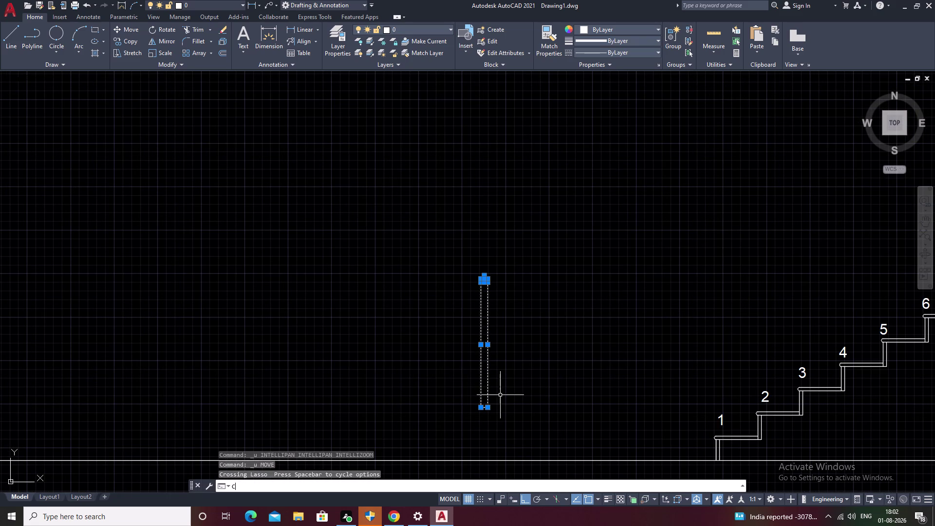
text(O)
key(space)
scroll(up, 3)
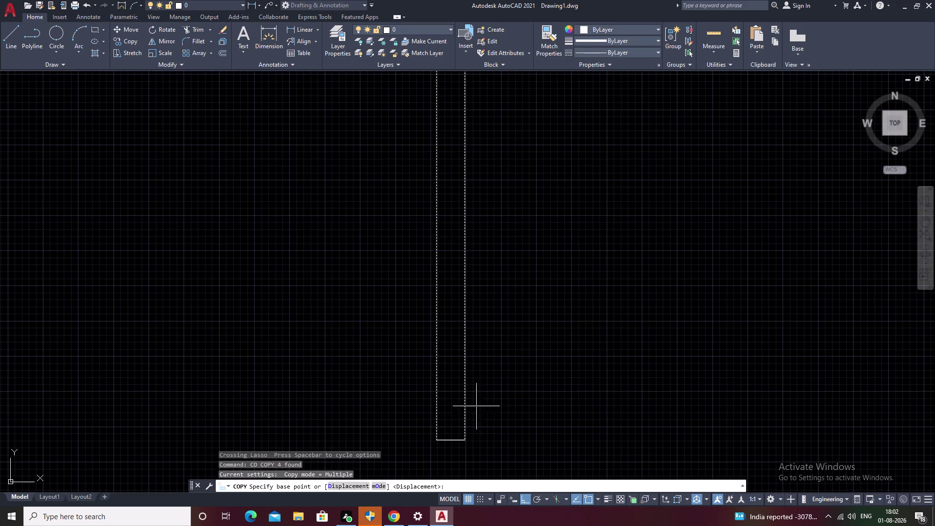
click(453, 440)
scroll(down, 3)
middle_drag(598, 420, 354, 333)
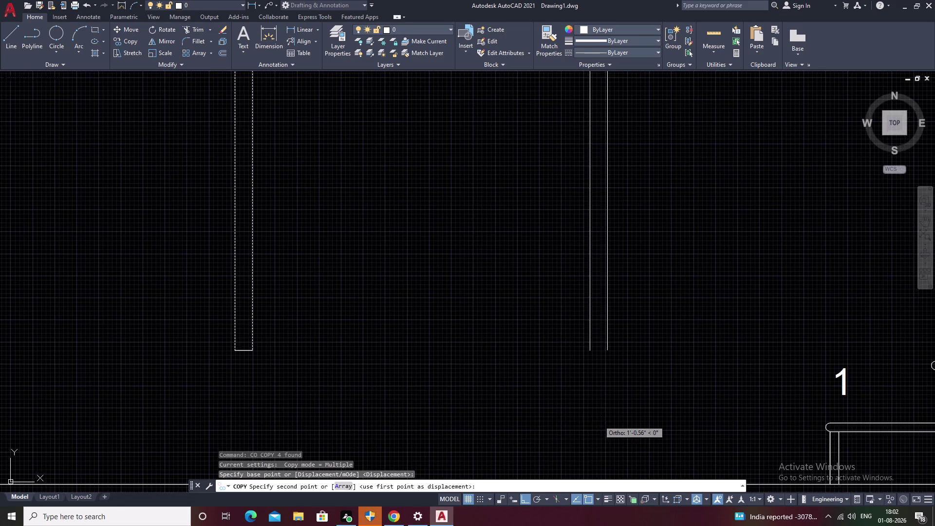
scroll(down, 3)
middle_drag(531, 365, 445, 349)
scroll(up, 3)
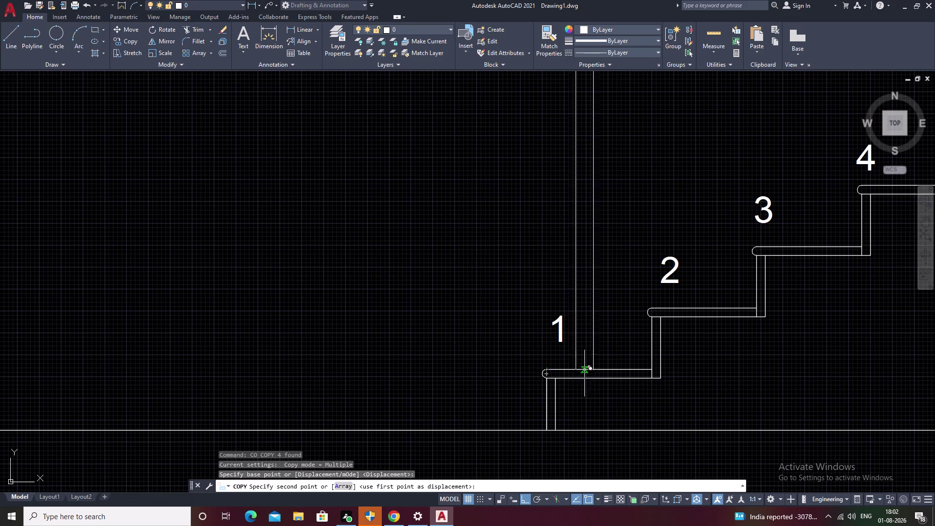
scroll(up, 3)
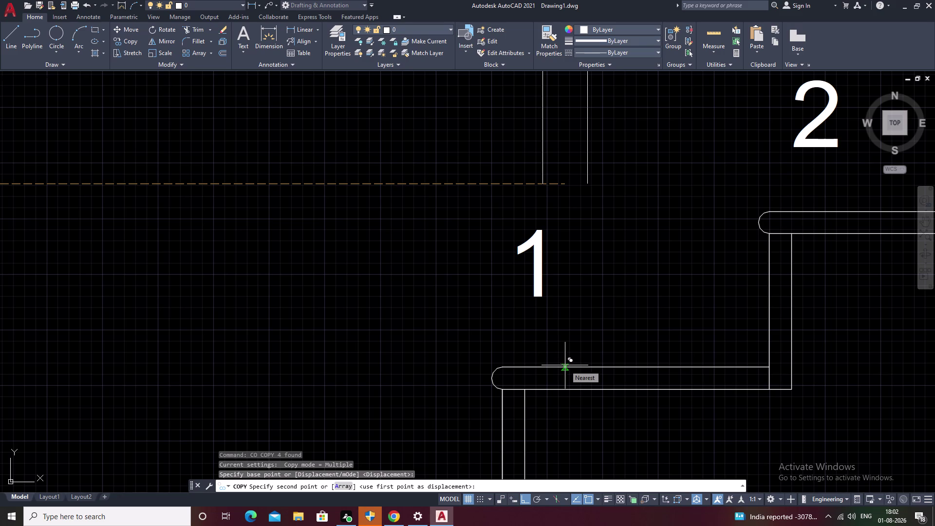
click(634, 366)
scroll(down, 3)
scroll(down, 3)
middle_drag(645, 340, 460, 424)
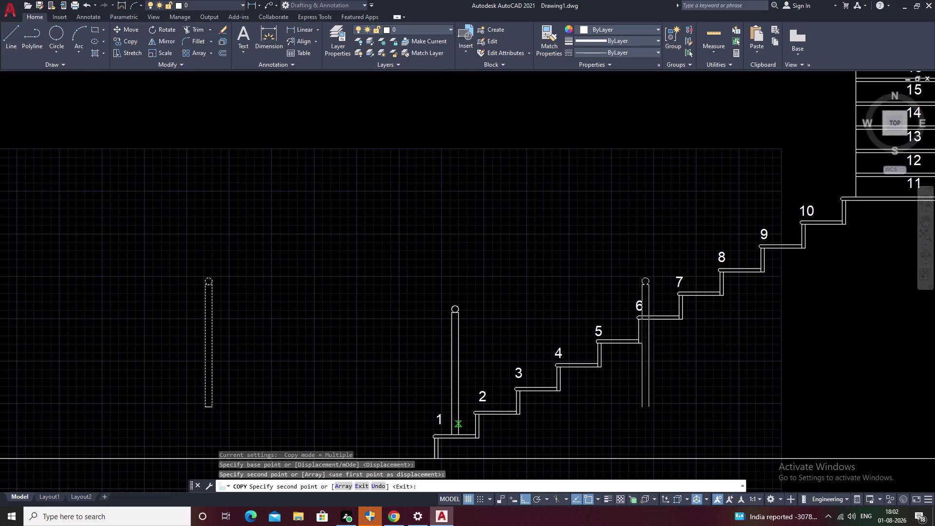
key(Escape)
Reselect the loose baluster beside the stairs and bring its bottom into view.
scroll(down, 3)
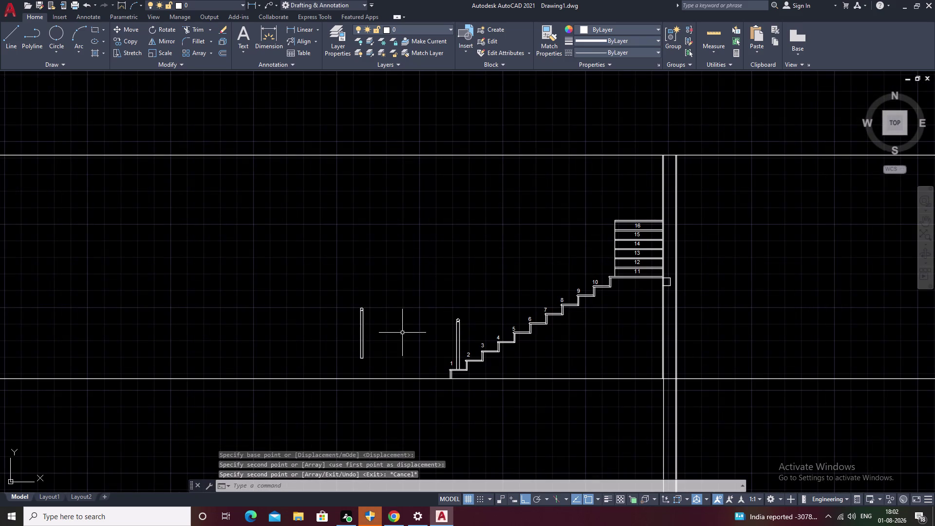
drag(409, 311, 332, 341)
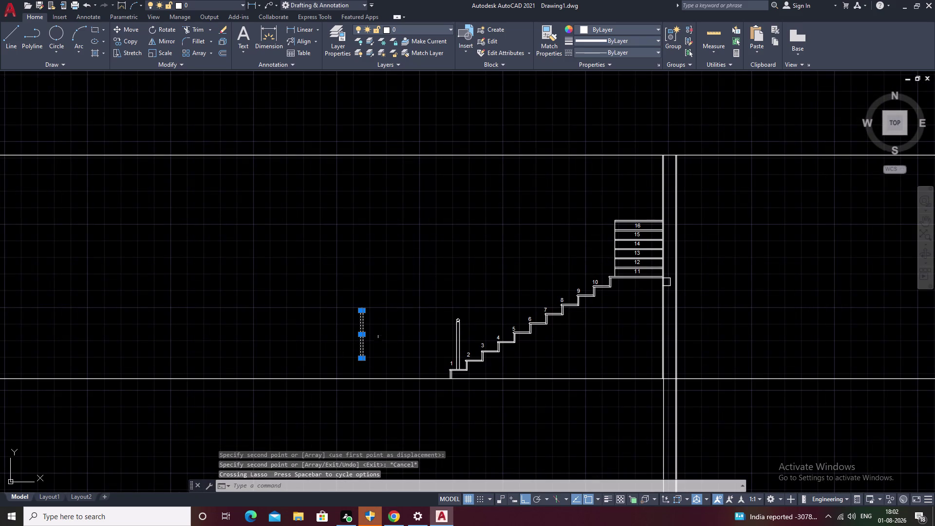
scroll(up, 3)
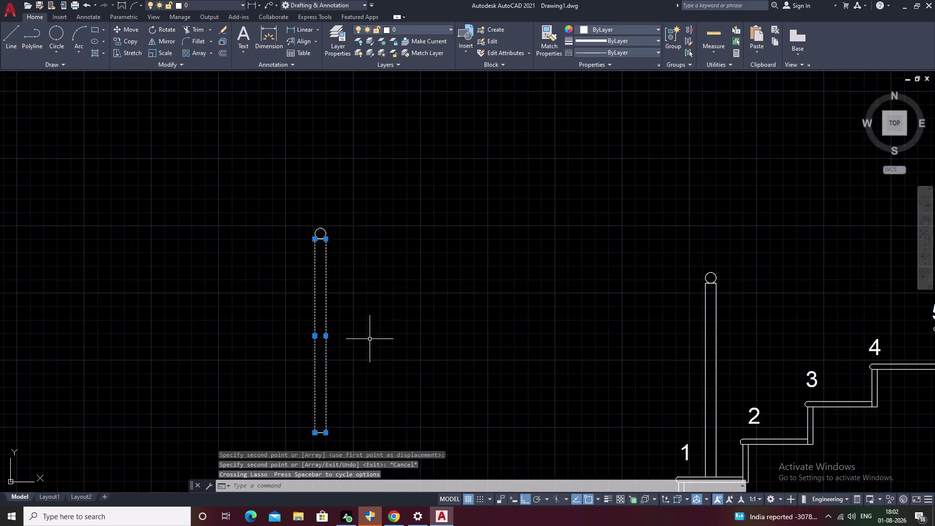
scroll(up, 3)
middle_drag(361, 344, 498, 230)
middle_drag(457, 305, 598, 130)
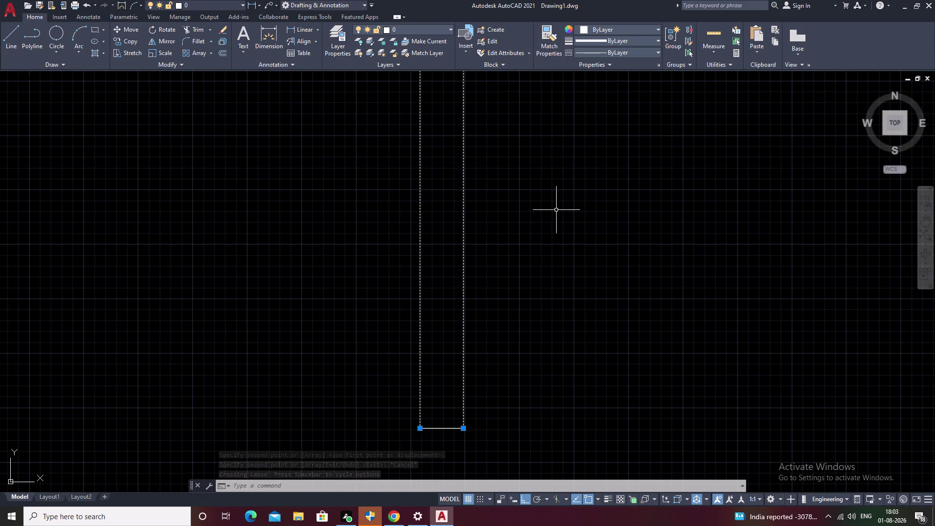
Cancel a first baluster copy attempt and reselect the loose baluster.
key(c)
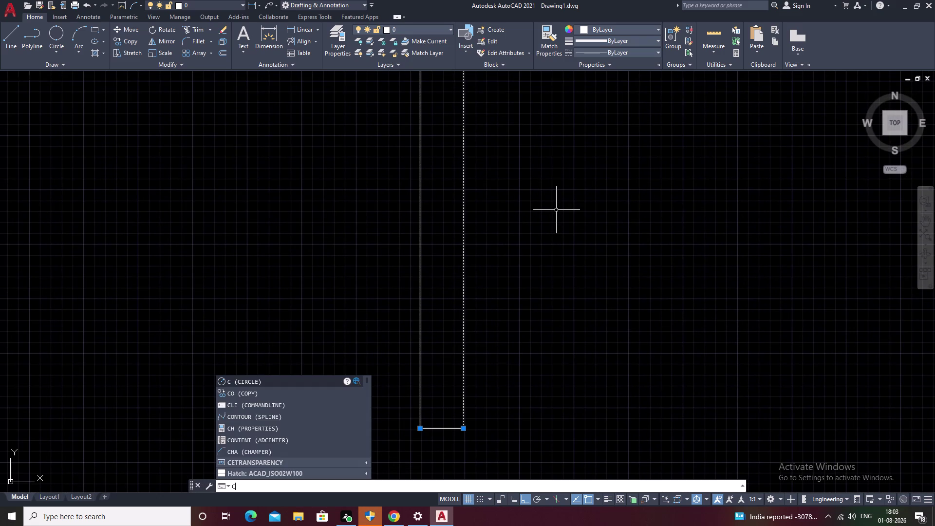
text(O)
key(space)
click(440, 429)
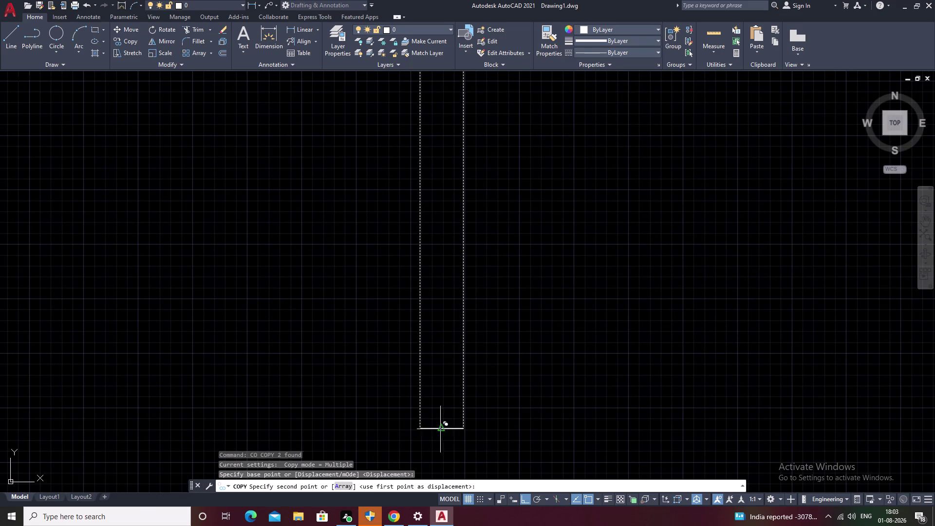
scroll(down, 3)
middle_drag(637, 332, 460, 395)
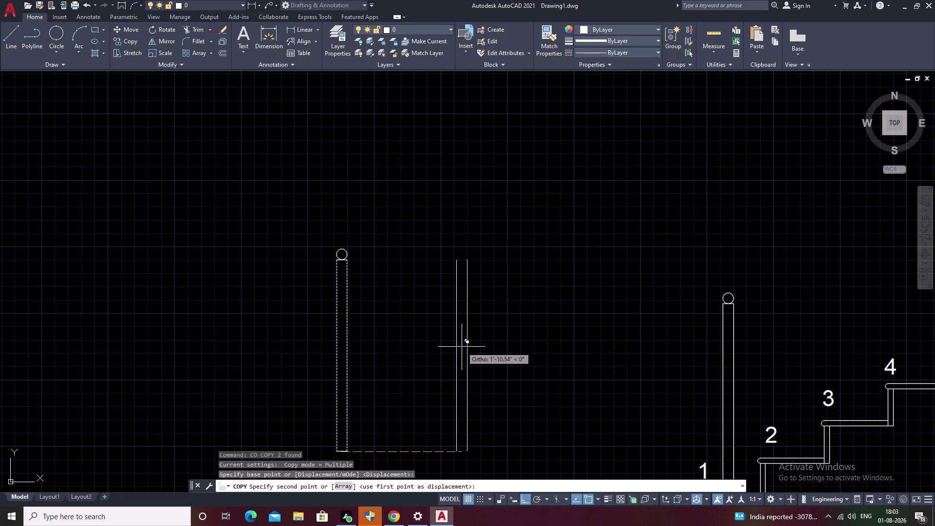
key(Escape)
drag(390, 193, 434, 374)
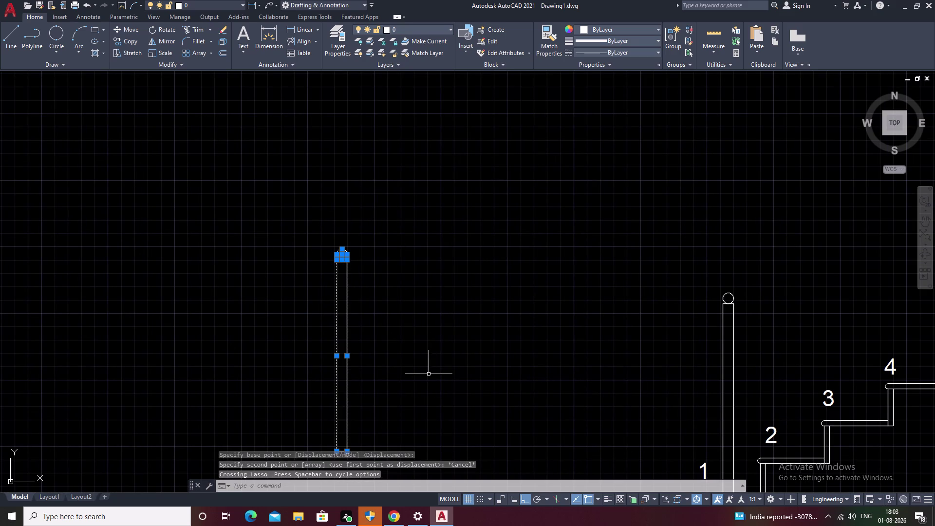
middle_drag(402, 374, 434, 257)
scroll(up, 3)
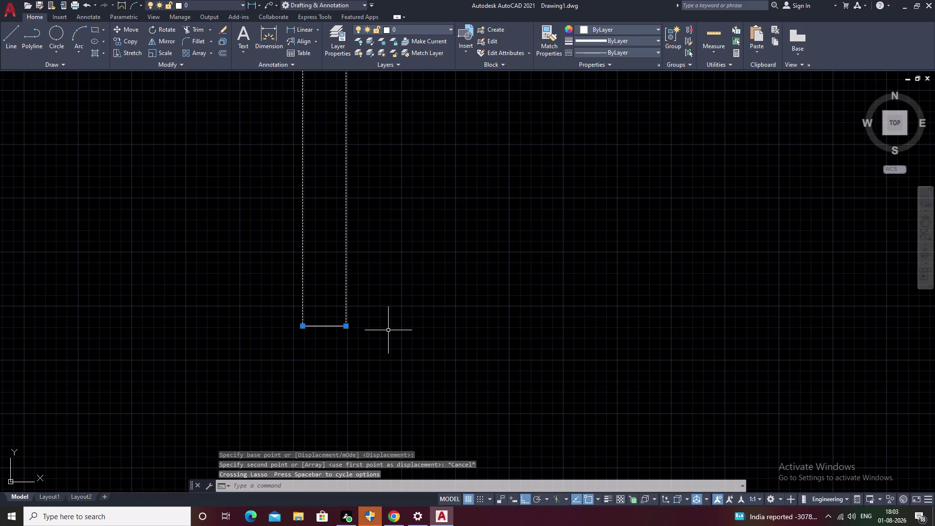
With ortho off, copy the baluster to the landing edge and near the top treads.
text(CO)
key(space)
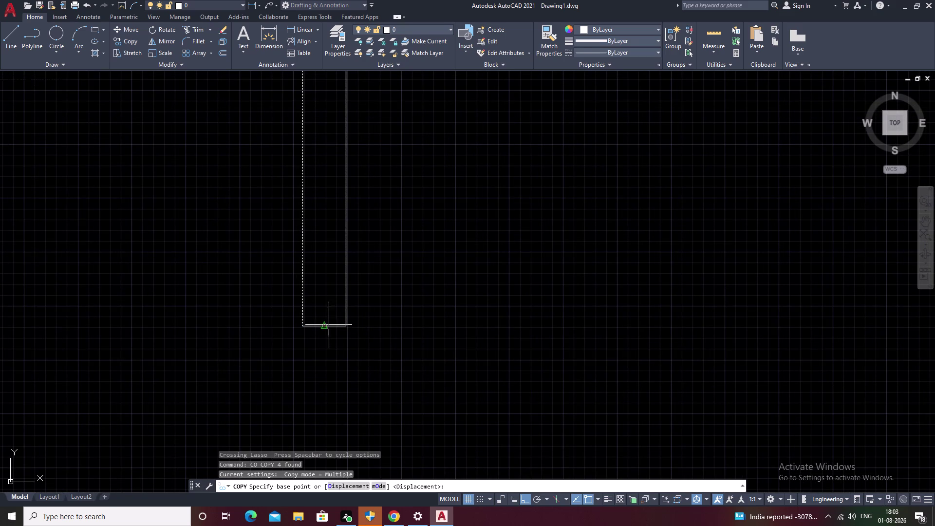
click(326, 325)
scroll(down, 3)
middle_drag(600, 274, 304, 419)
middle_drag(462, 363, 203, 427)
scroll(down, 3)
scroll(up, 3)
middle_drag(602, 251, 576, 311)
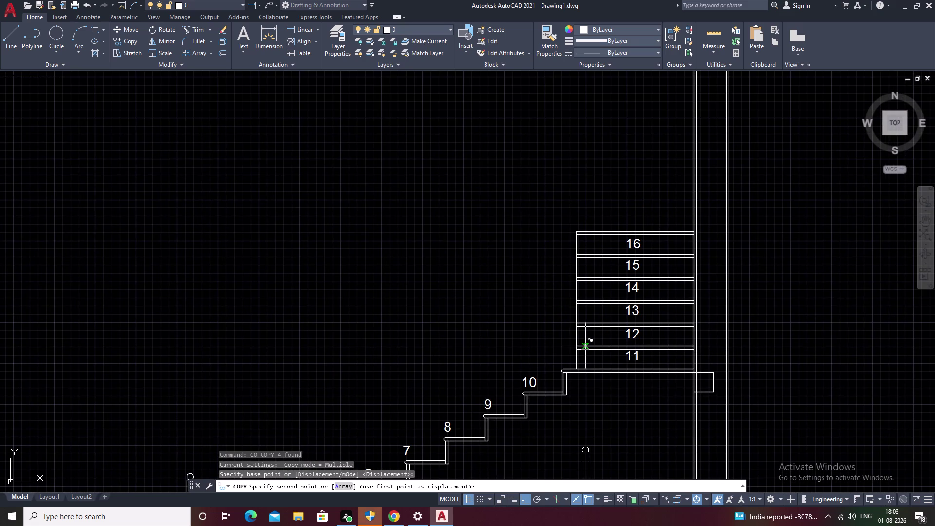
key(F8)
scroll(up, 3)
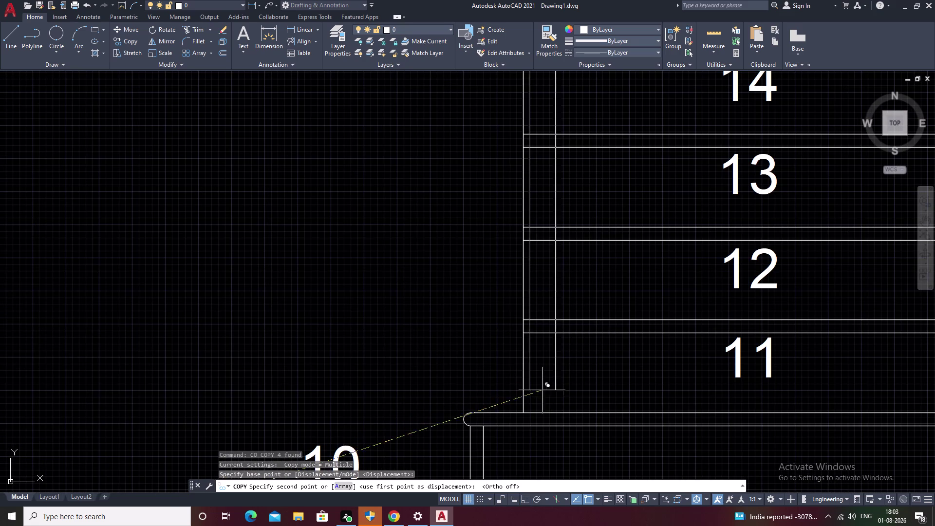
click(525, 412)
right_click(524, 412)
scroll(down, 3)
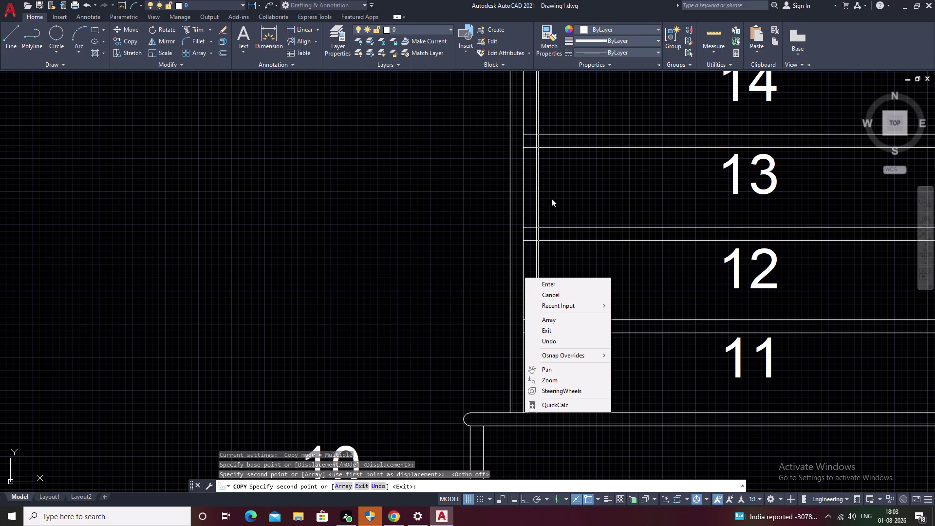
scroll(down, 3)
click(566, 262)
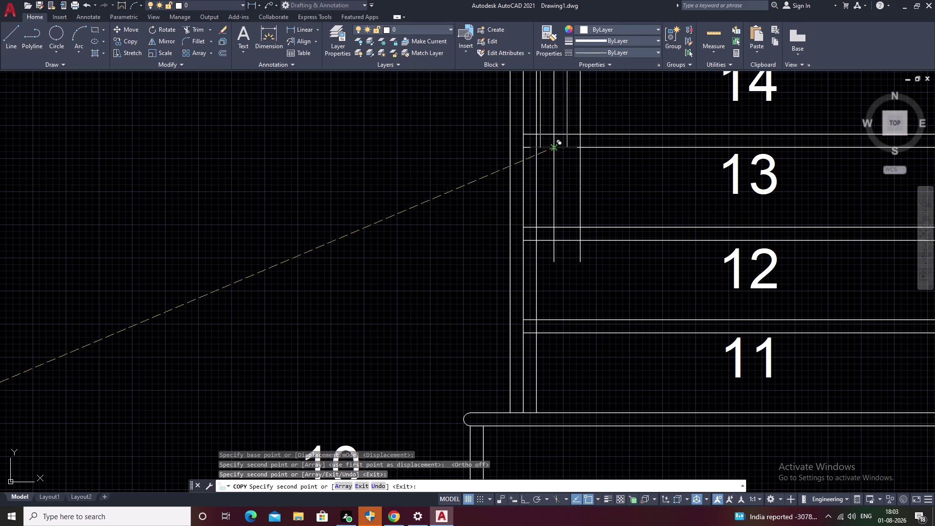
scroll(down, 3)
scroll(down, 3)
middle_drag(577, 201, 567, 306)
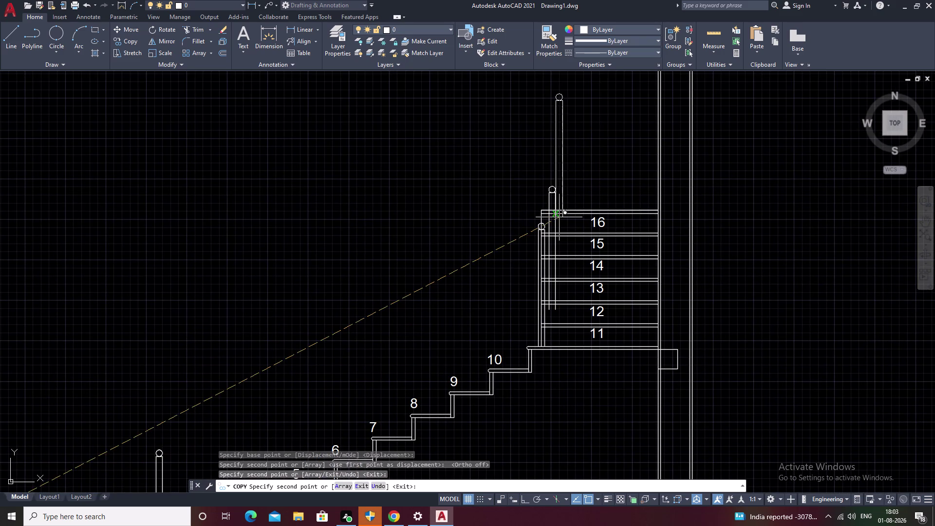
Undo two misplaced copies, place one baluster at the landing edge, and end COPY.
key(ctrl+z)
key(ctrl+z)
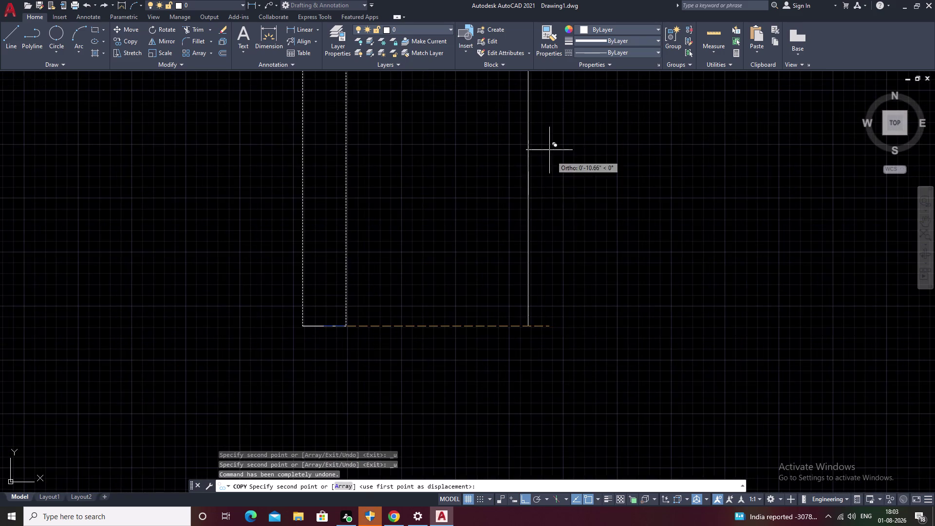
scroll(down, 3)
scroll(down, 3)
middle_drag(589, 219, 403, 321)
middle_drag(657, 193, 262, 358)
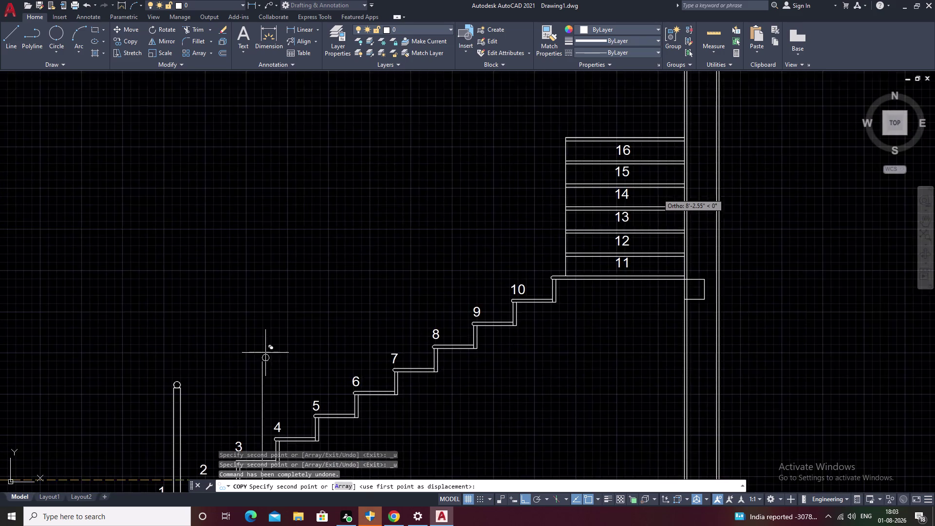
scroll(down, 3)
scroll(up, 3)
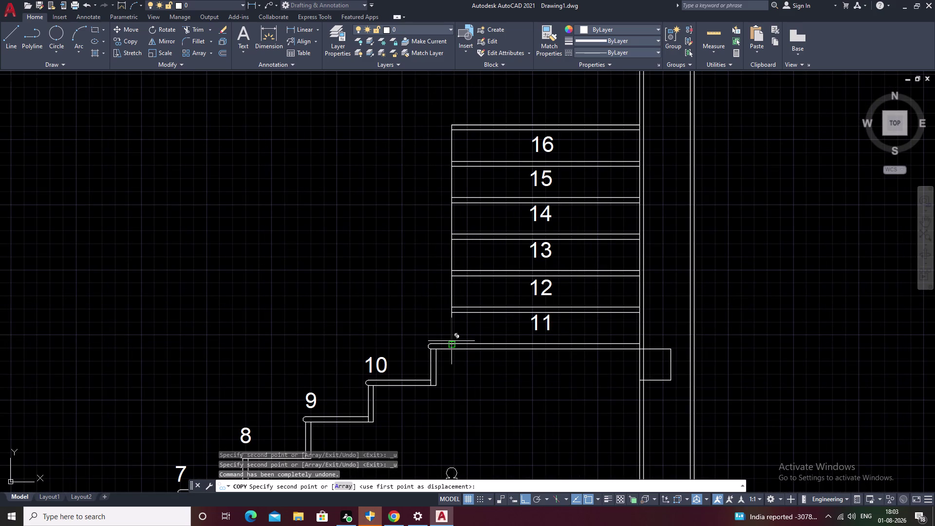
click(451, 341)
middle_drag(451, 104, 437, 145)
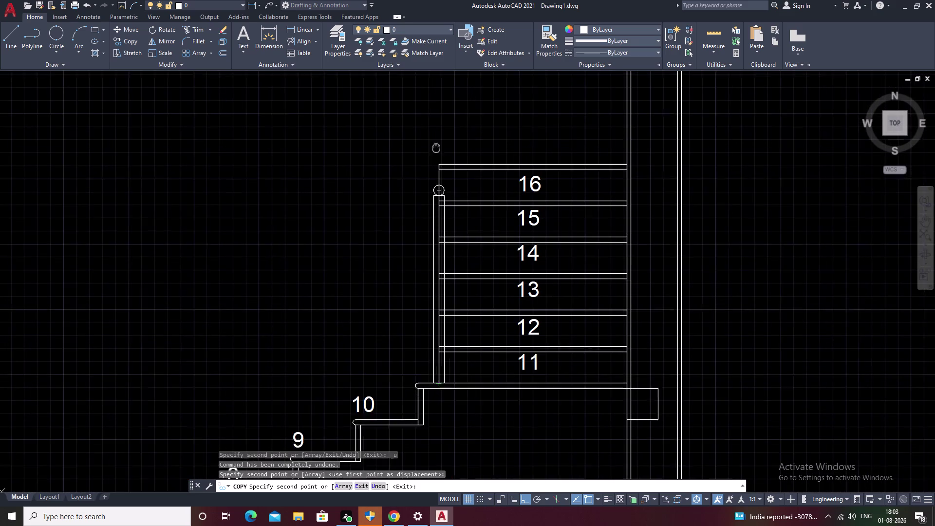
middle_drag(437, 145, 430, 170)
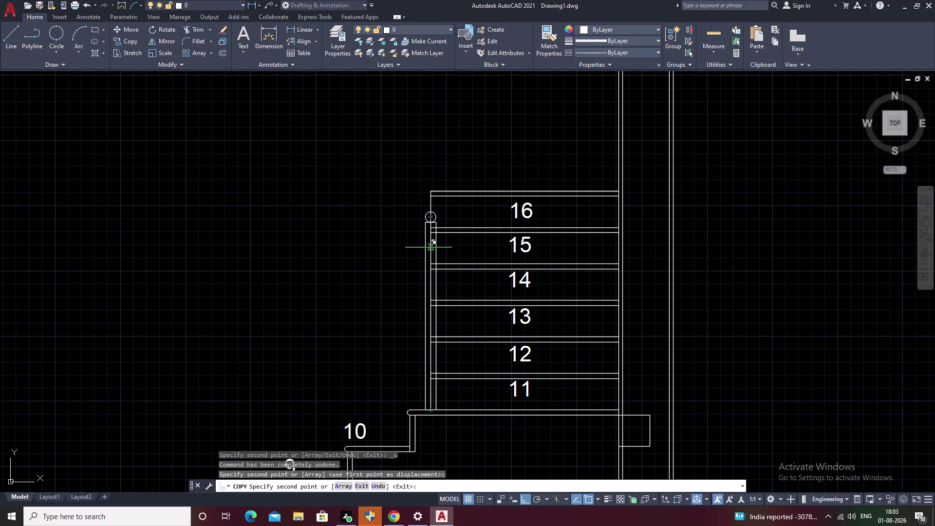
click(431, 233)
scroll(down, 3)
key(Escape)
scroll(up, 3)
scroll(up, 3)
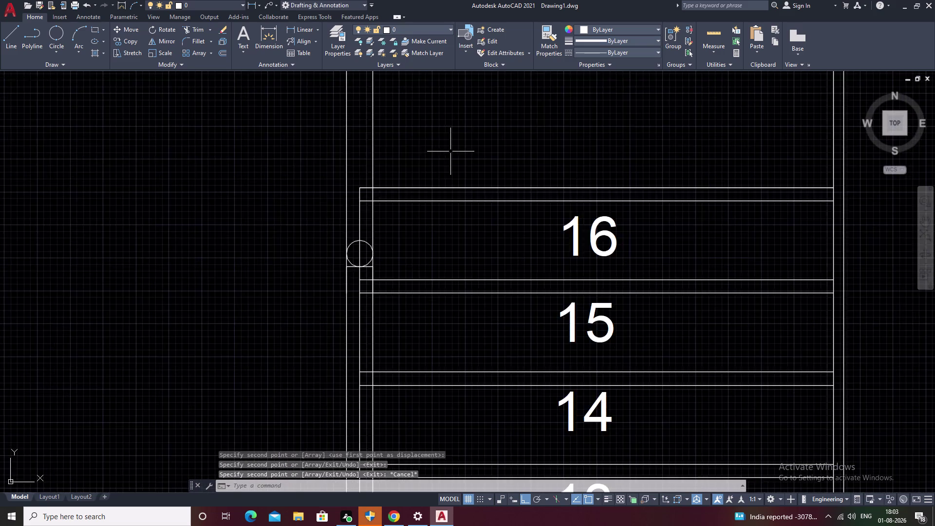
scroll(up, 3)
middle_drag(426, 160, 472, 102)
Trim the tread line ends overlapping the stringer beside the top baluster and tread 16.
text(TR)
key(space)
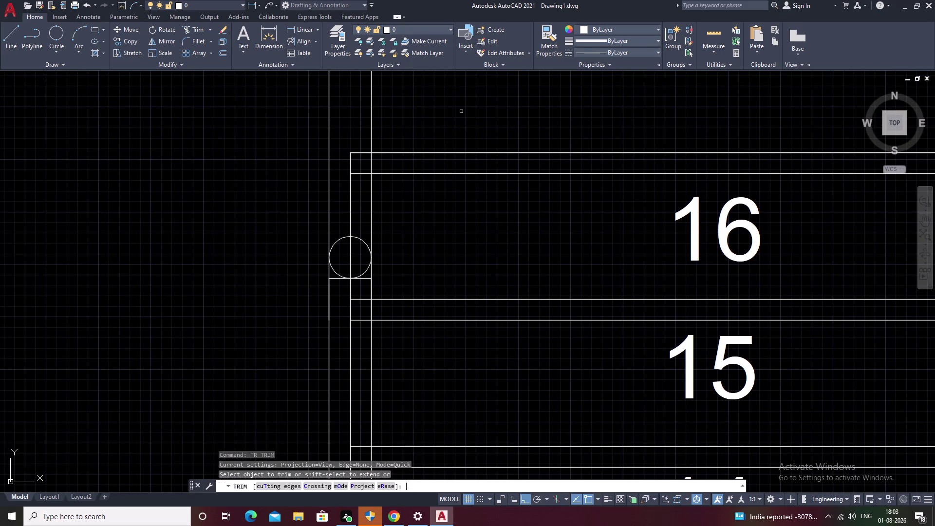
click(359, 291)
drag(357, 296, 340, 314)
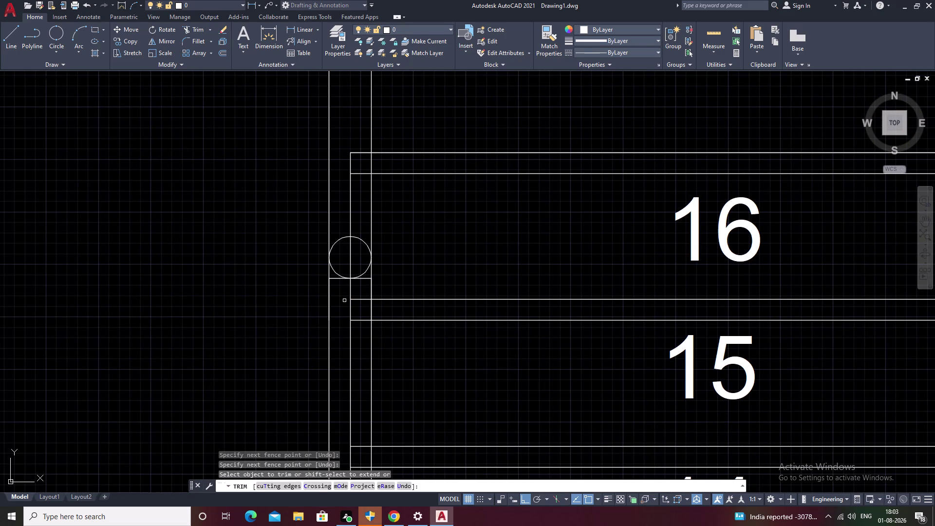
drag(342, 296, 353, 337)
drag(355, 303, 344, 313)
drag(353, 246, 339, 266)
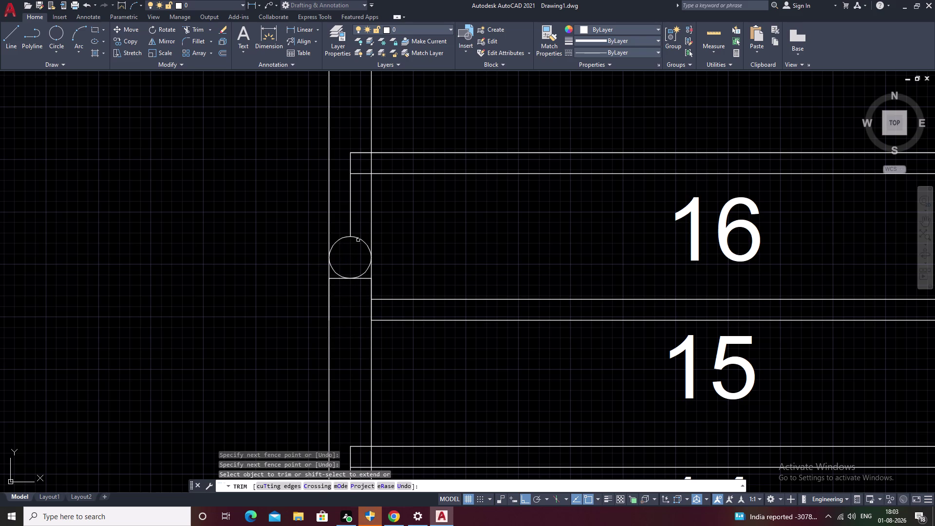
drag(362, 191, 341, 207)
click(364, 116)
drag(364, 117, 364, 203)
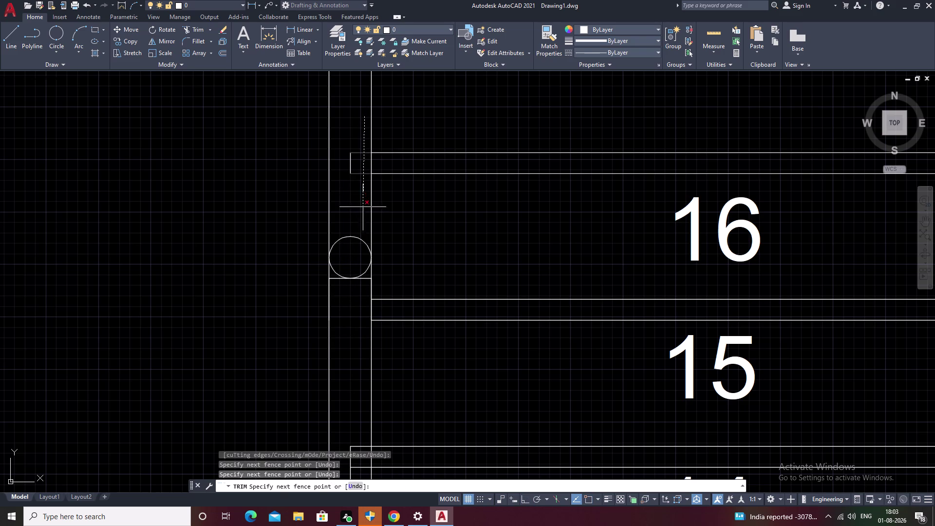
drag(351, 154, 348, 160)
drag(354, 149, 352, 155)
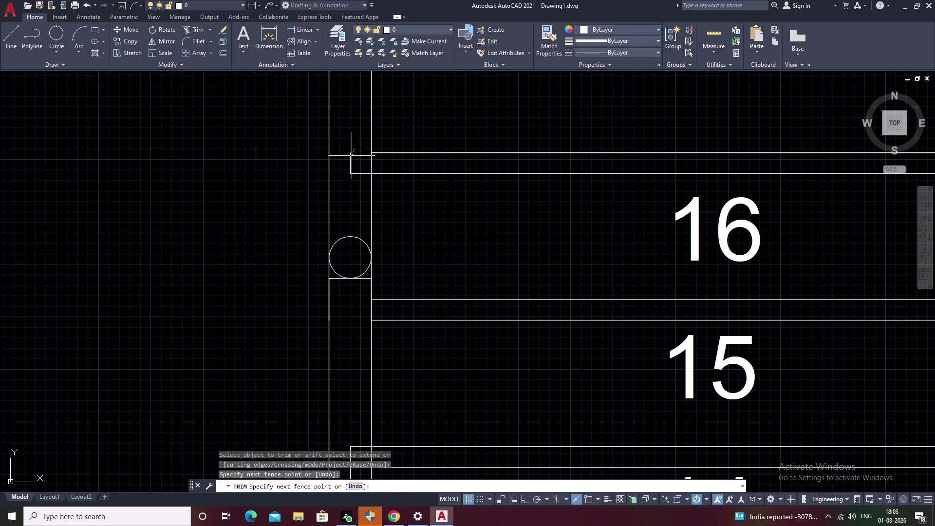
drag(352, 155, 349, 166)
drag(358, 167, 355, 188)
Trim the remaining overlaps beside treads 12 through 14.
scroll(down, 3)
middle_drag(353, 191, 401, 78)
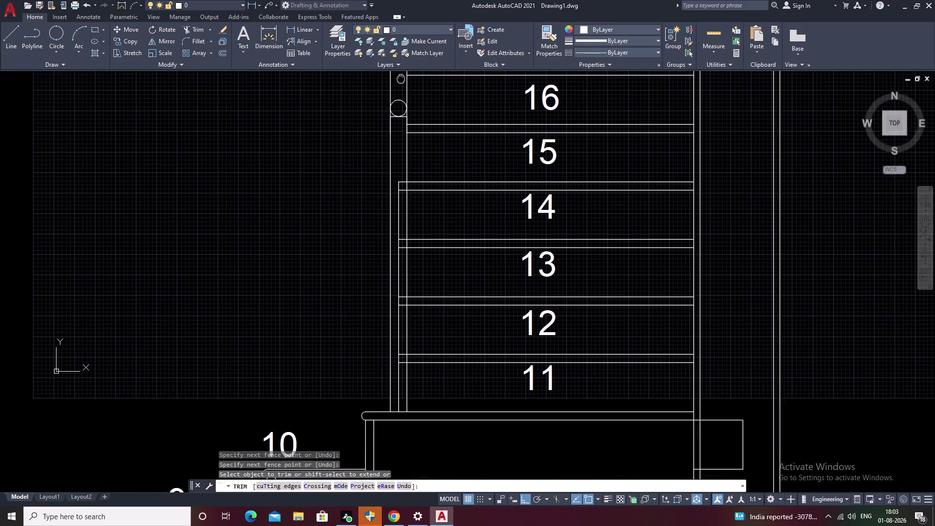
drag(400, 162, 400, 234)
middle_drag(399, 234, 409, 188)
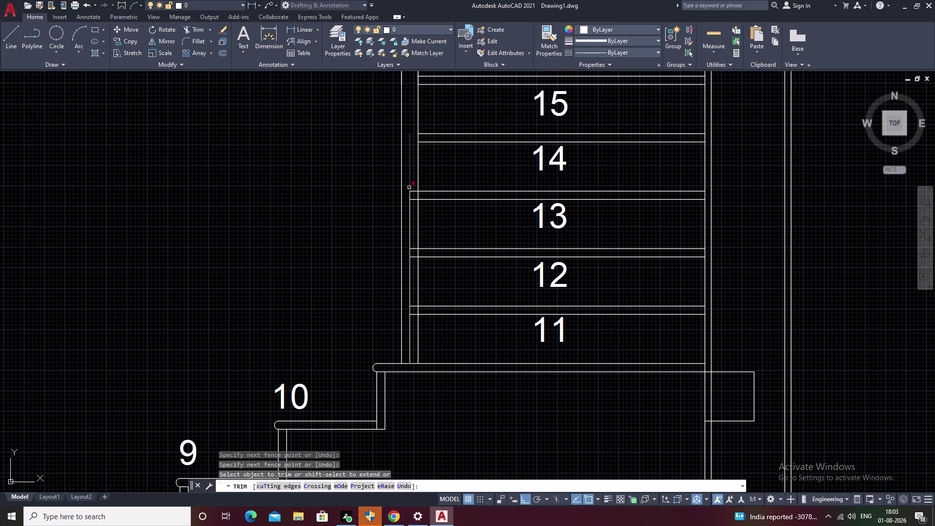
drag(410, 177, 407, 247)
drag(412, 184, 408, 228)
drag(410, 226, 413, 280)
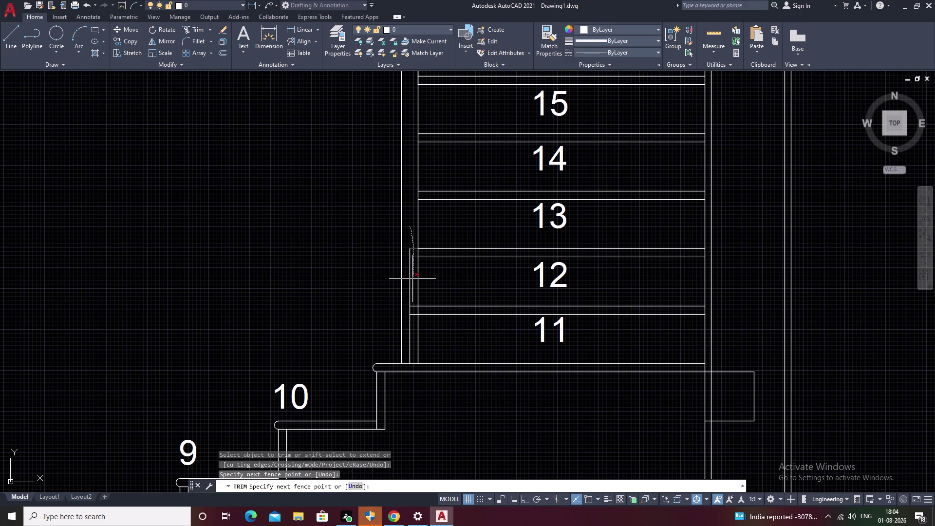
drag(412, 280, 410, 315)
middle_drag(410, 313, 411, 269)
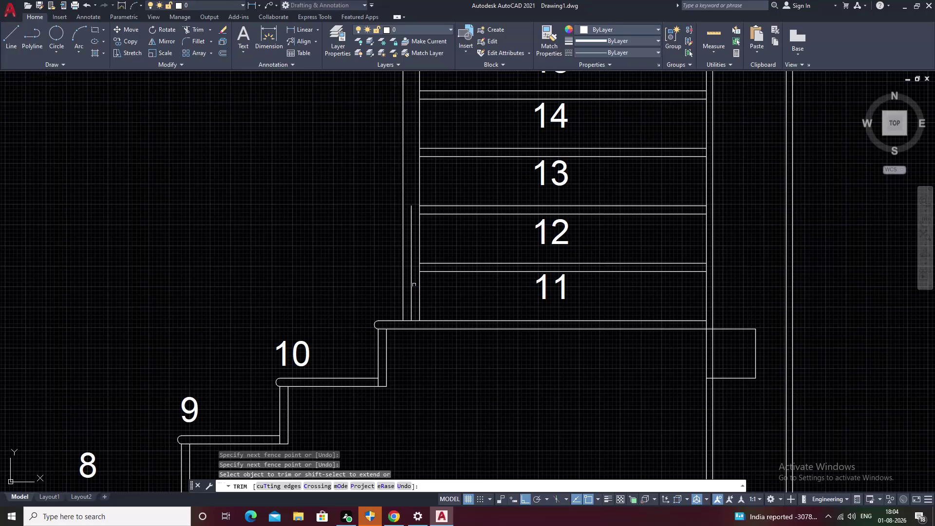
click(410, 286)
scroll(down, 3)
middle_drag(464, 263, 484, 188)
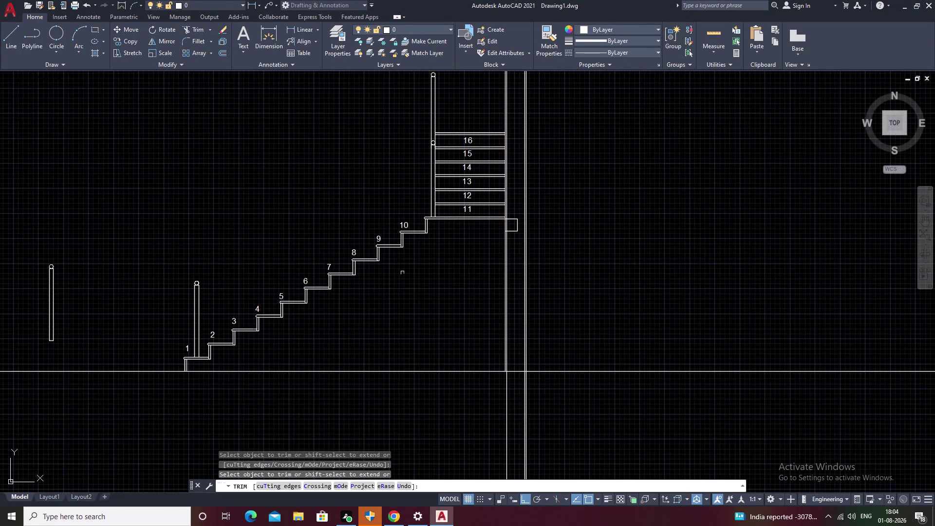
End trimming and erase the lone baluster at the far left of the staircase.
middle_drag(400, 277, 458, 253)
key(Escape)
drag(168, 229, 74, 299)
text(E)
key(space)
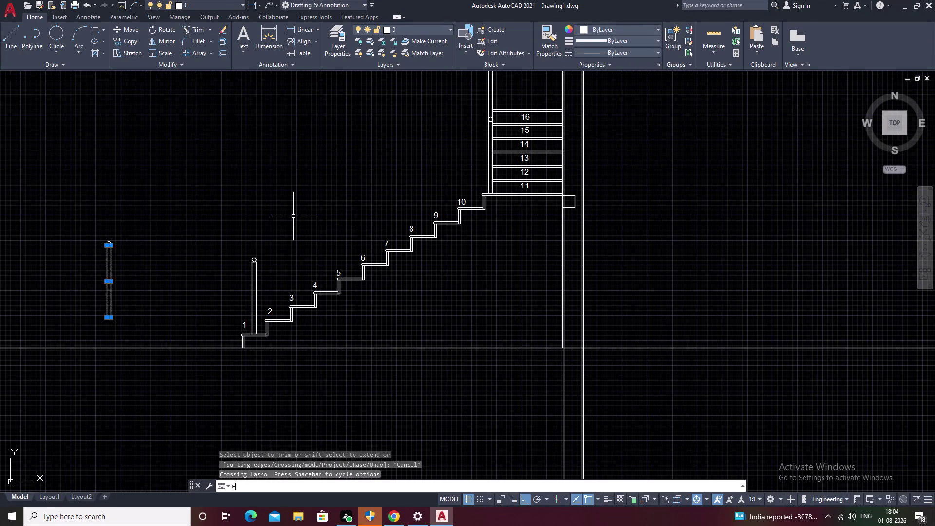
scroll(up, 3)
drag(155, 162, 137, 424)
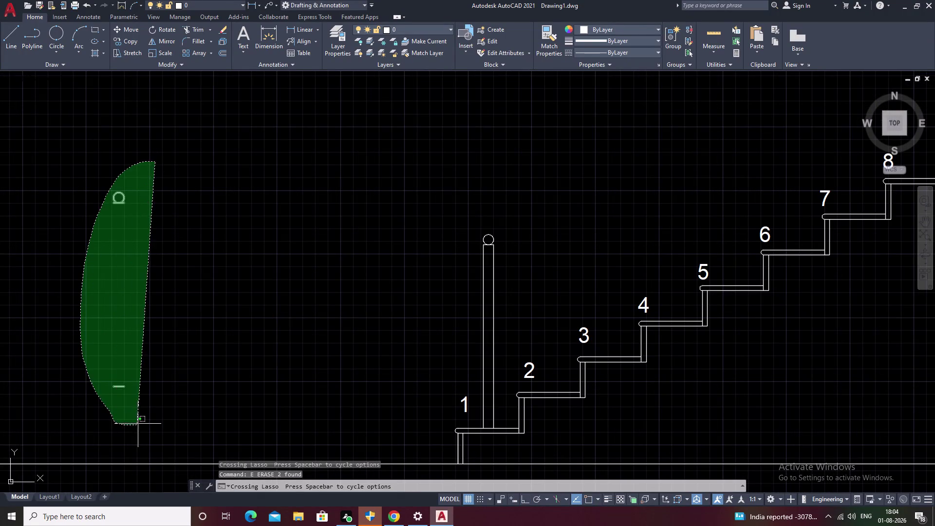
text(E)
key(space)
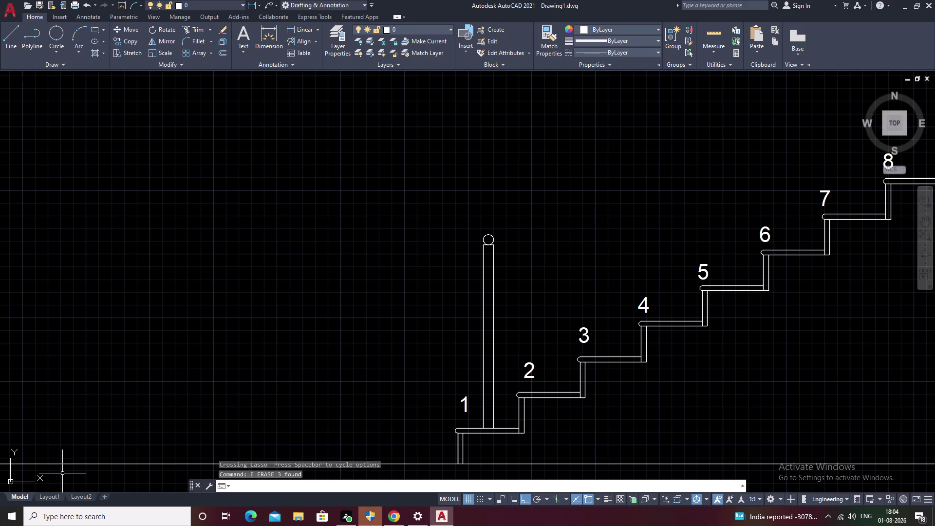
key(l)
key(space)
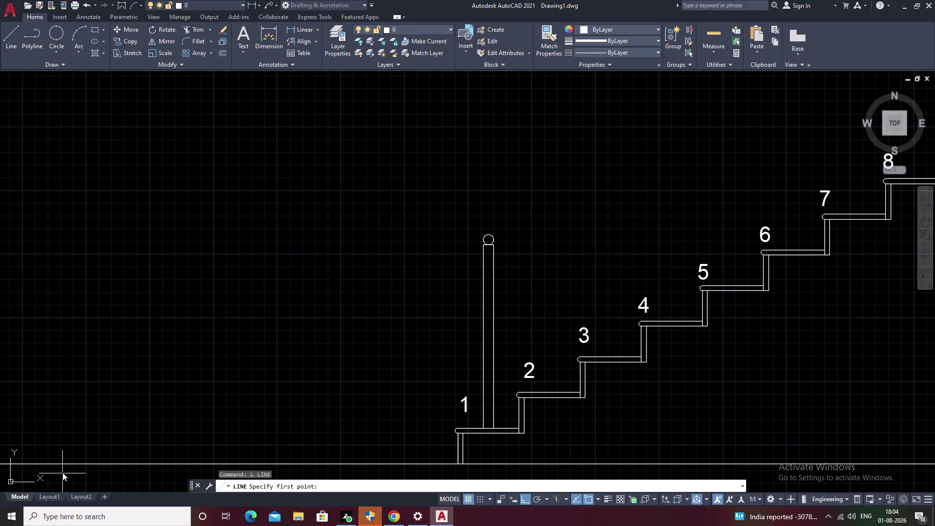
Abandon a first 3-unit line attempt to the left of the staircase.
click(211, 383)
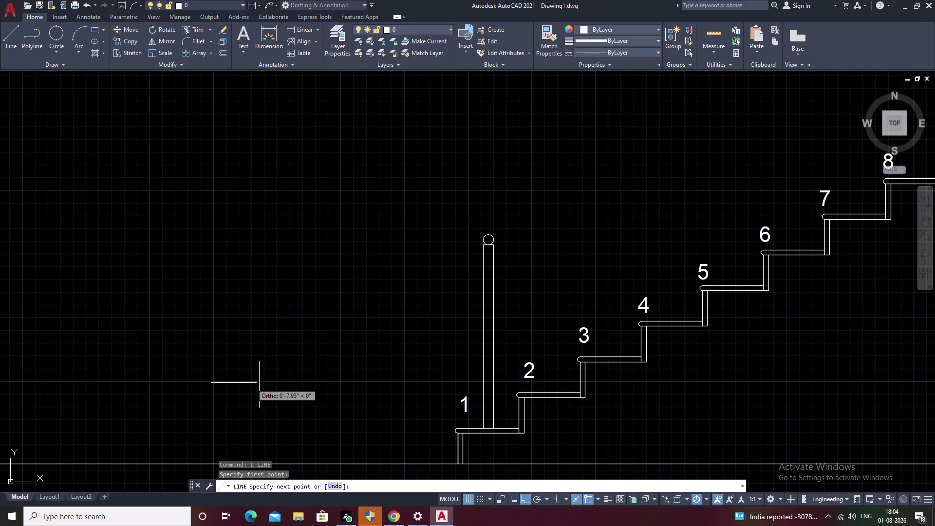
key(3)
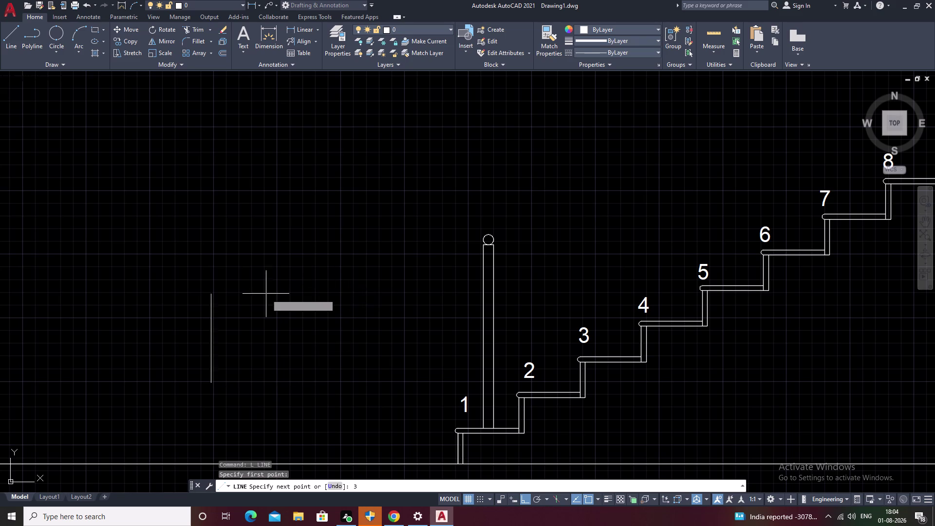
key(Escape)
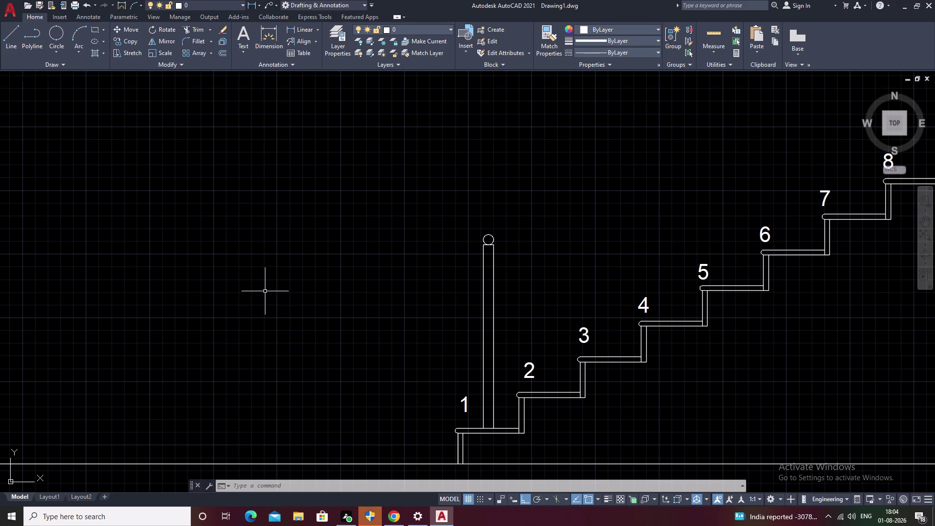
text(L)
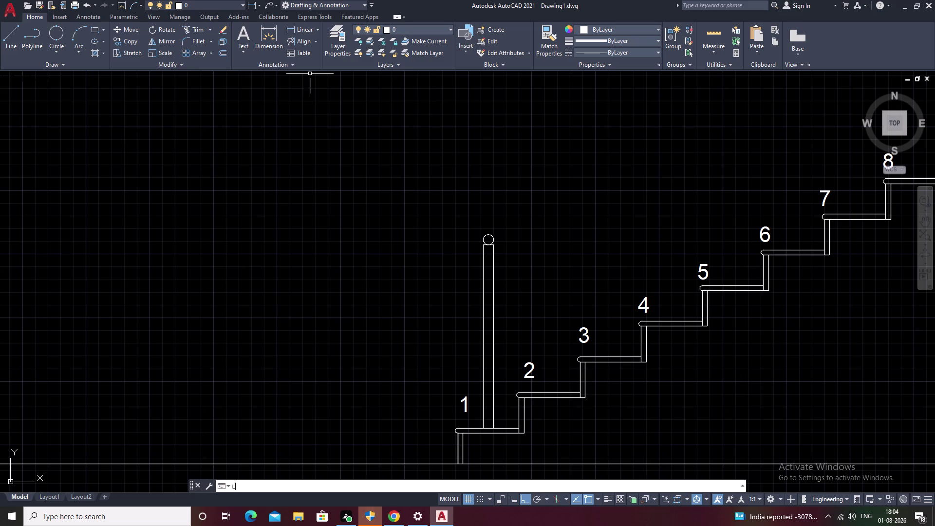
key(space)
Draw a closed baluster rectangle 1 unit wide and 3' tall, then select it.
click(211, 380)
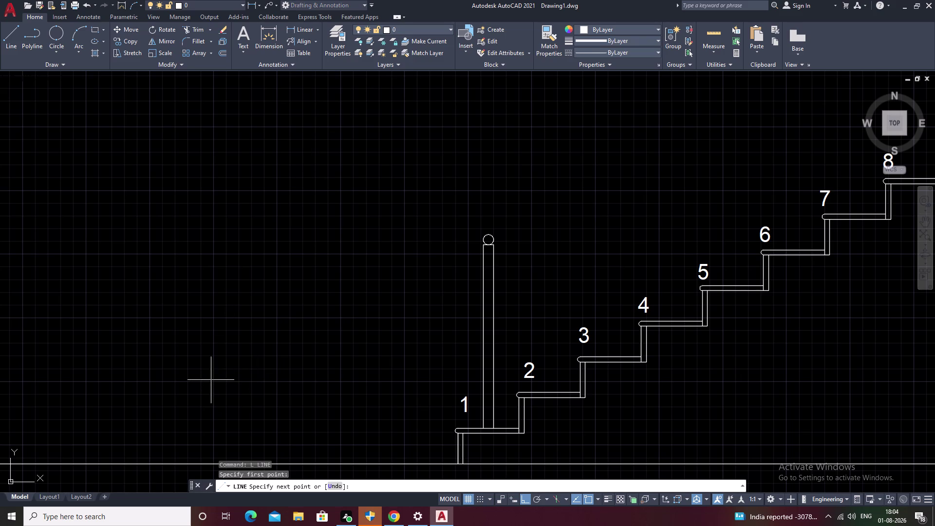
key(1)
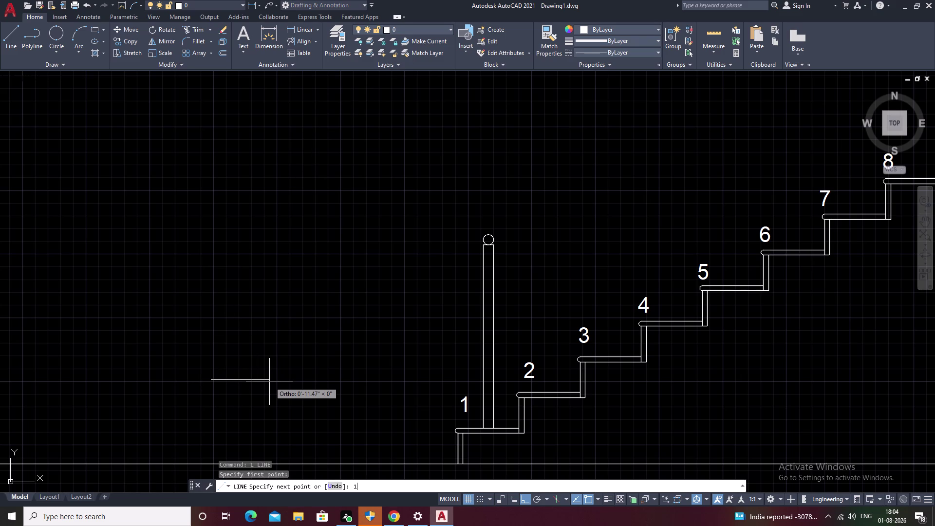
key(space)
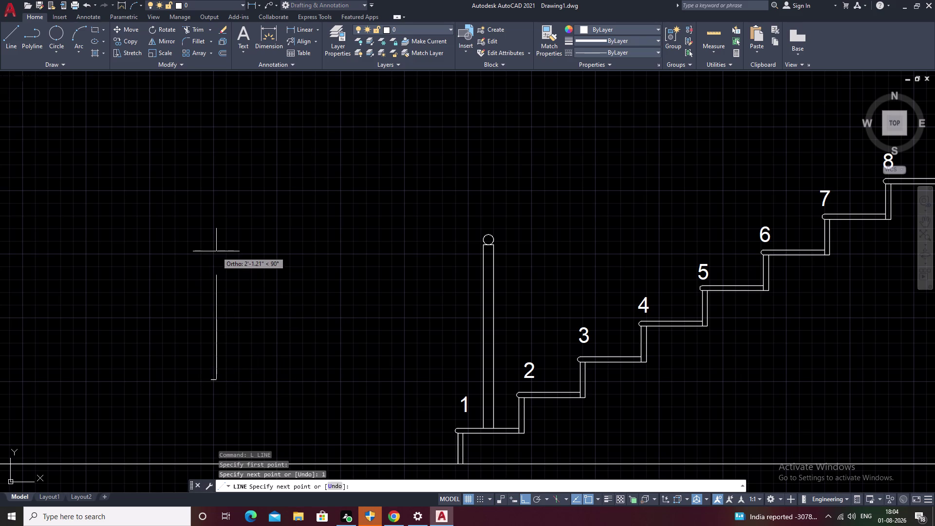
key(3)
key(apostrophe)
key(space)
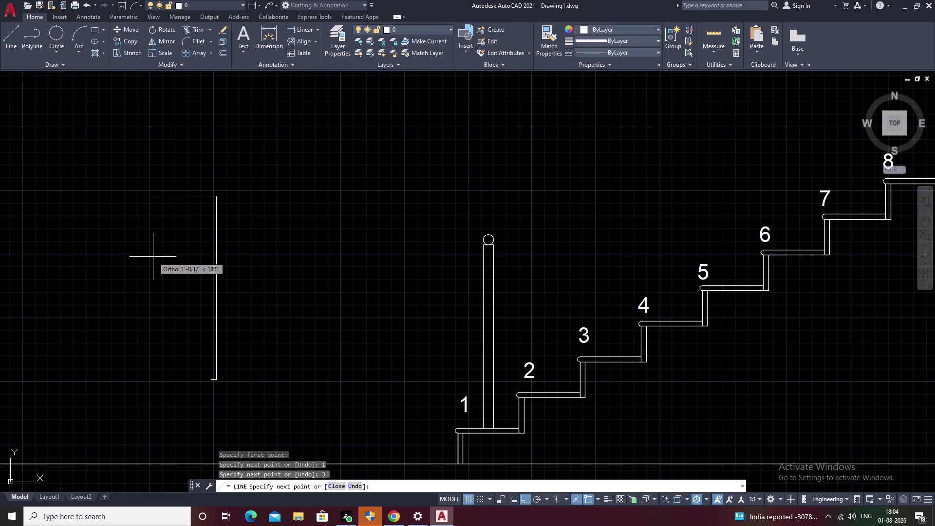
text(1)
key(space)
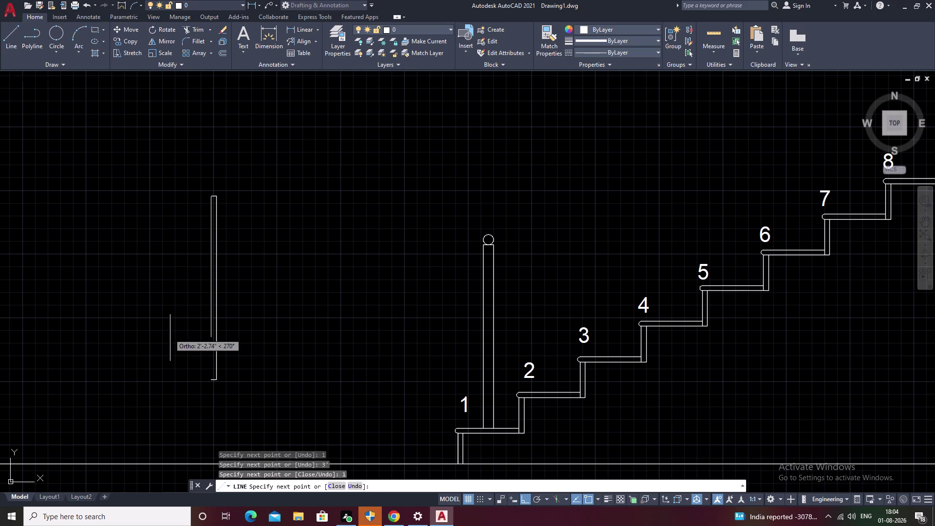
text(C)
key(space)
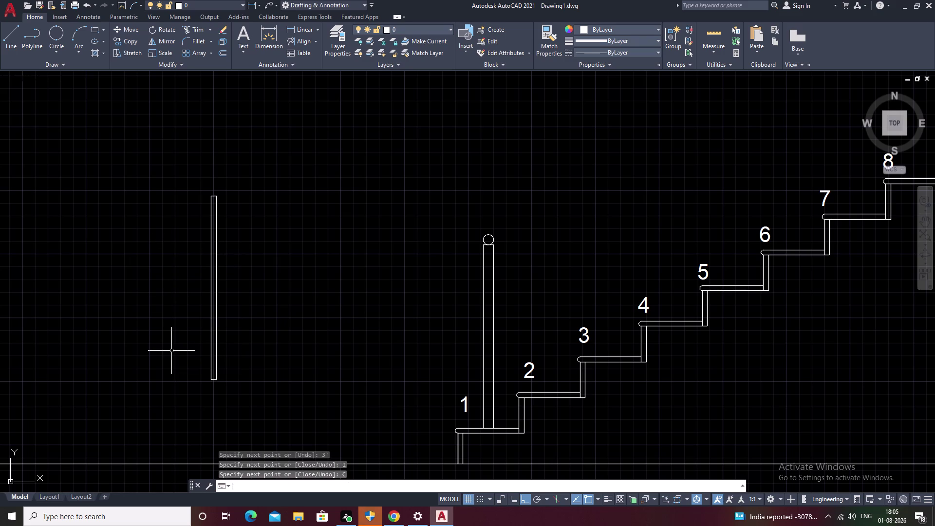
key(Escape)
drag(245, 151, 264, 408)
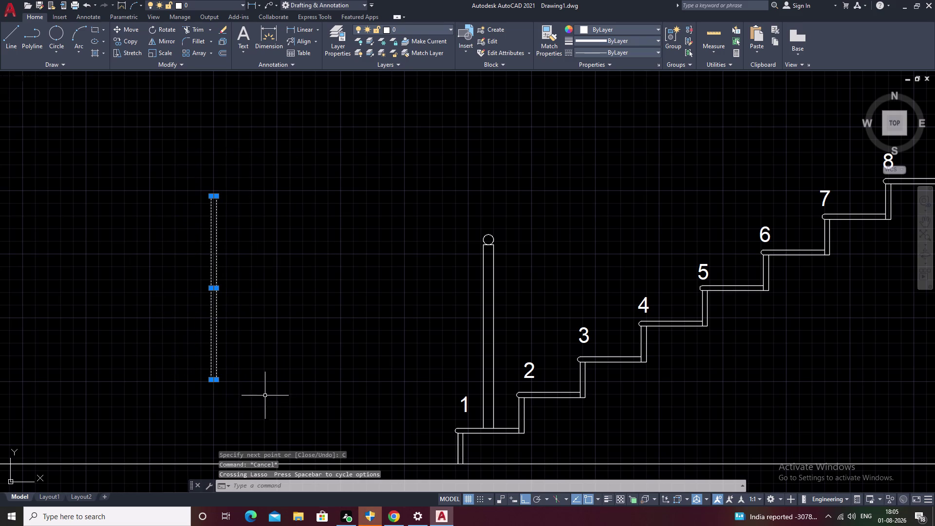
Move the new baluster by its bottom end onto tread 2 and reselect it.
text(M)
key(space)
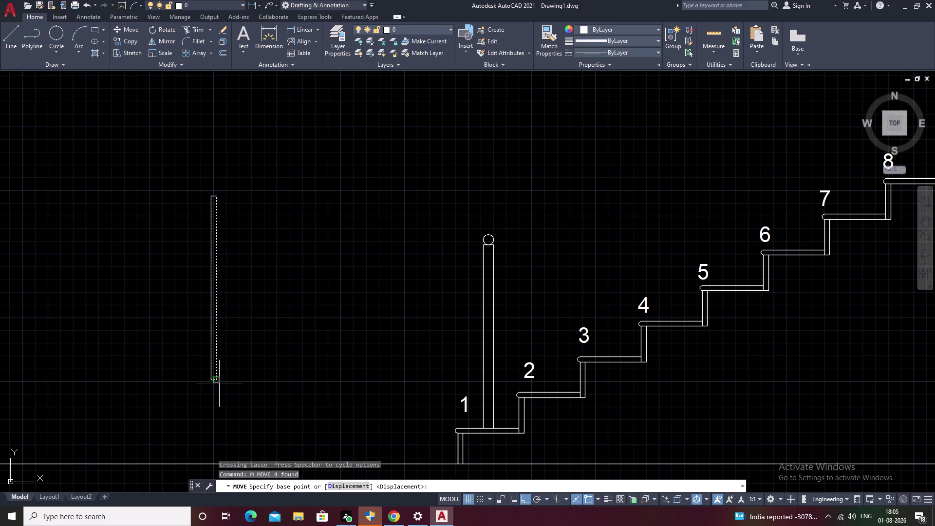
scroll(up, 3)
double_click(207, 378)
scroll(down, 3)
middle_drag(438, 365, 430, 366)
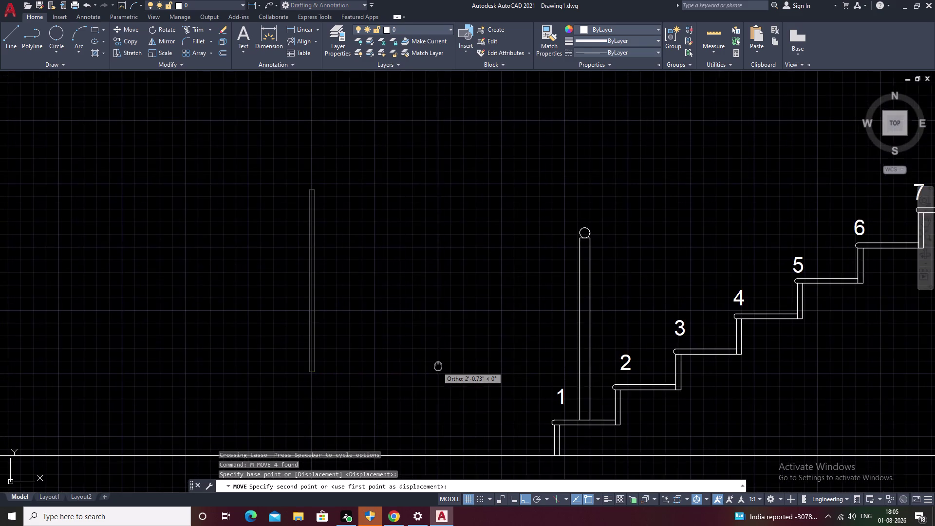
middle_drag(431, 366, 207, 371)
scroll(up, 3)
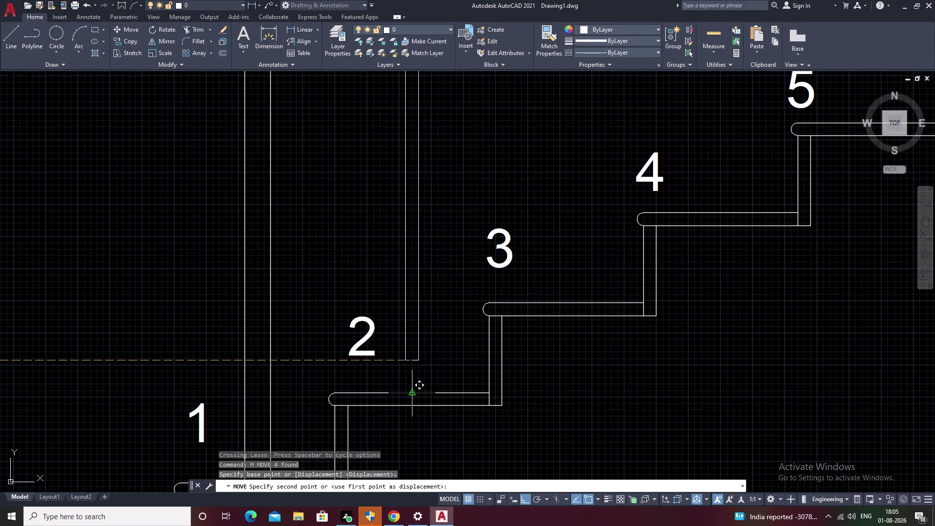
click(414, 394)
scroll(down, 3)
drag(456, 273, 451, 272)
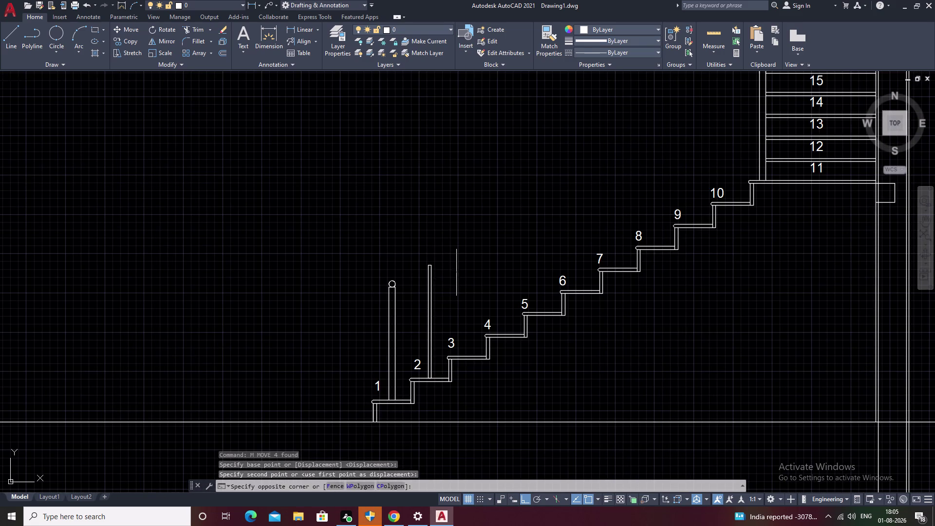
drag(452, 272, 405, 296)
text(CO)
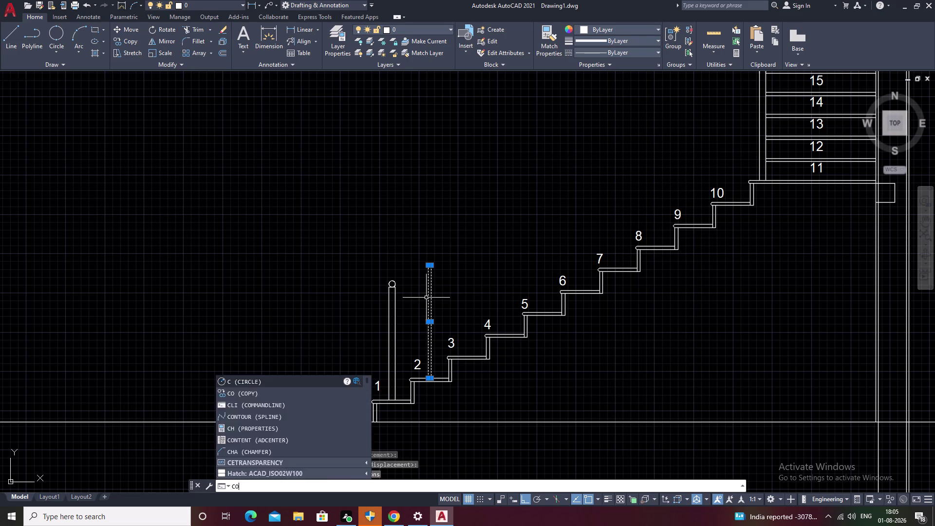
key(space)
scroll(up, 3)
click(433, 406)
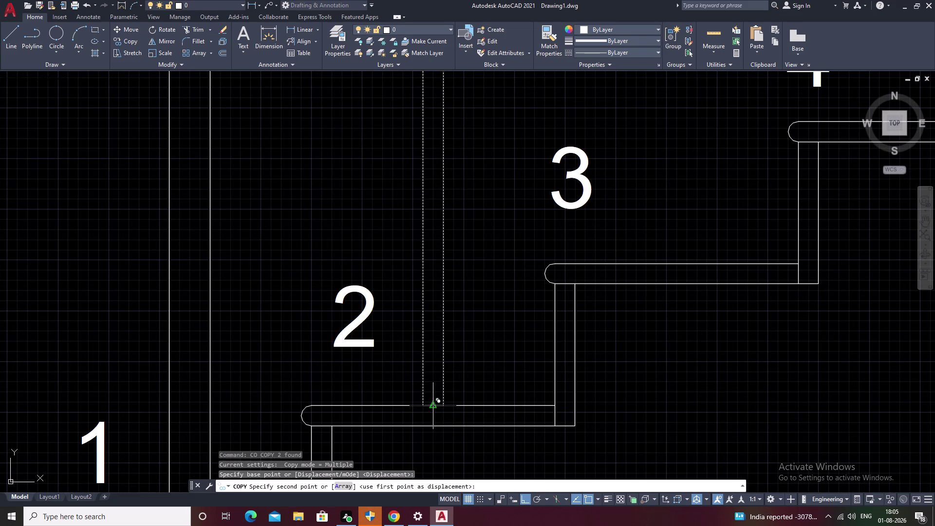
middle_drag(650, 291, 363, 364)
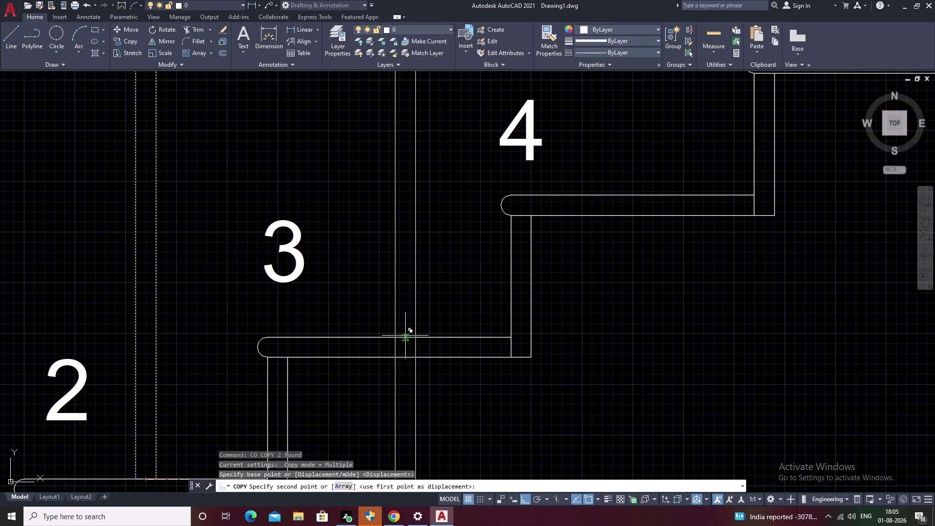
click(386, 339)
scroll(down, 3)
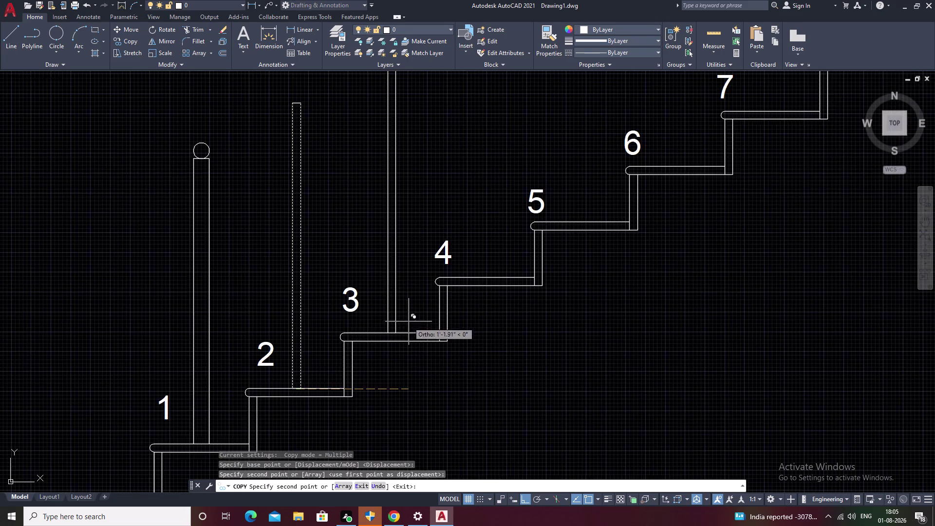
middle_drag(410, 320, 247, 364)
click(323, 322)
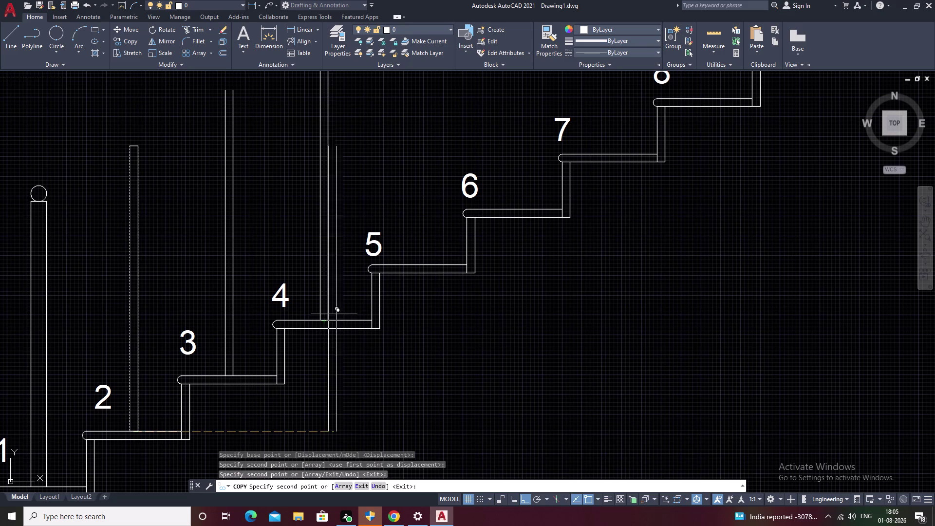
middle_drag(338, 312, 196, 384)
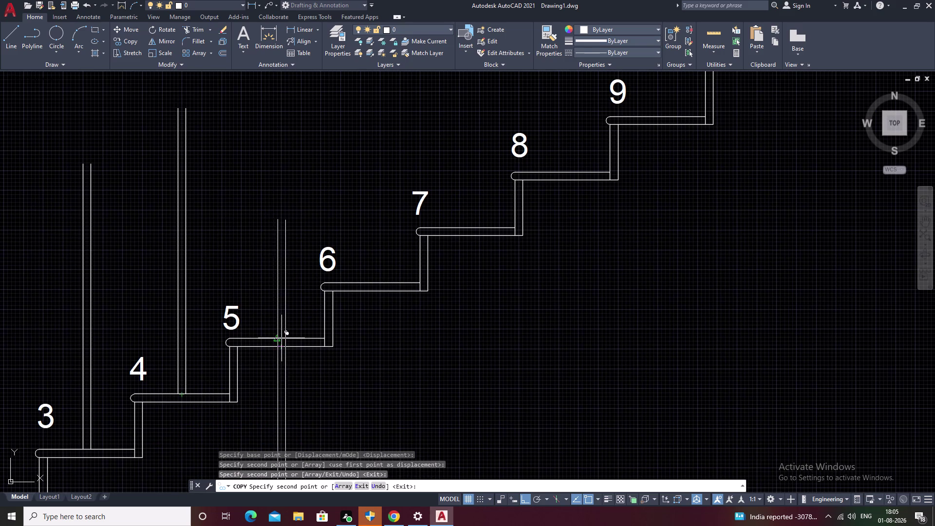
click(280, 338)
middle_drag(279, 341, 172, 416)
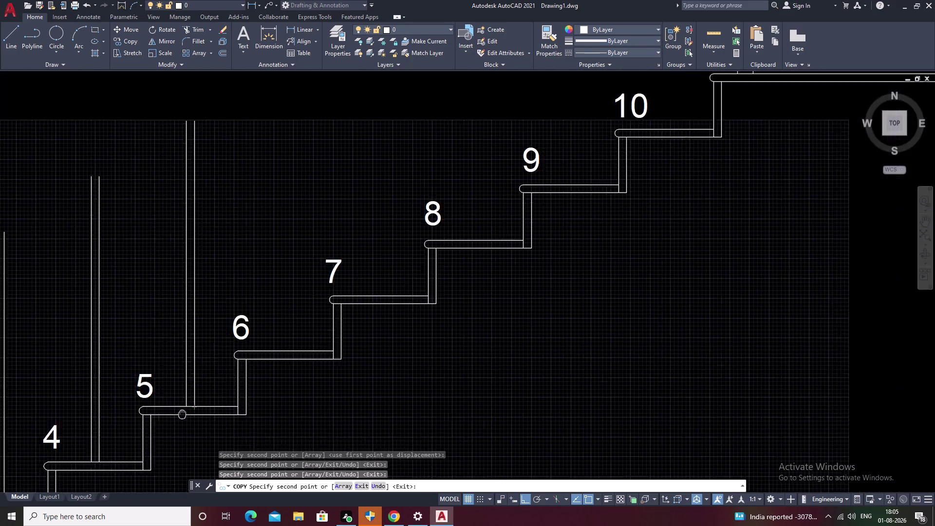
middle_drag(173, 417, 156, 421)
scroll(down, 3)
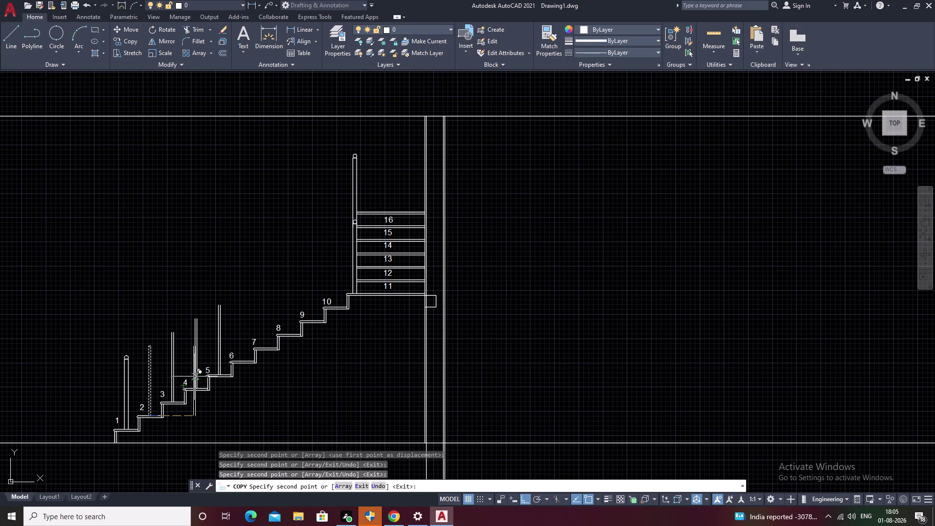
key(ctrl+z)
key(ctrl+z)
key(ctrl+z)
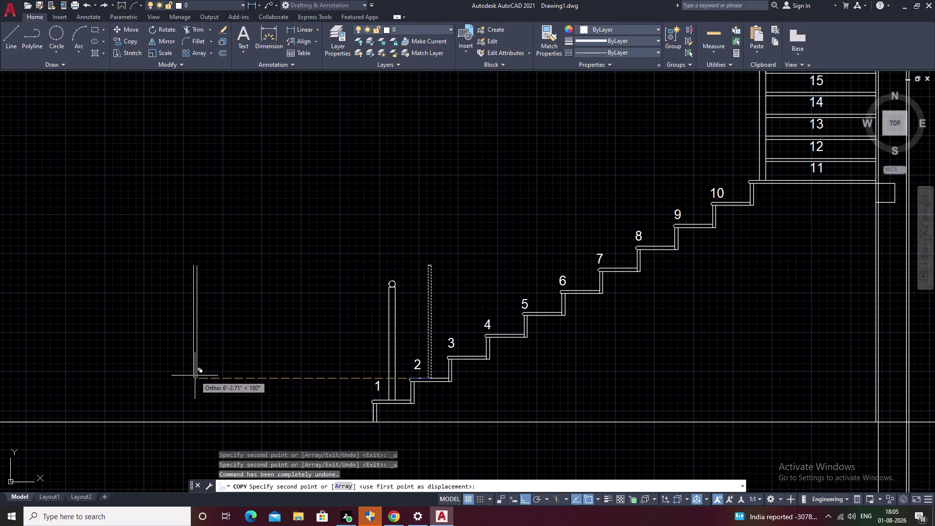
key(Escape)
click(461, 242)
drag(459, 242, 422, 274)
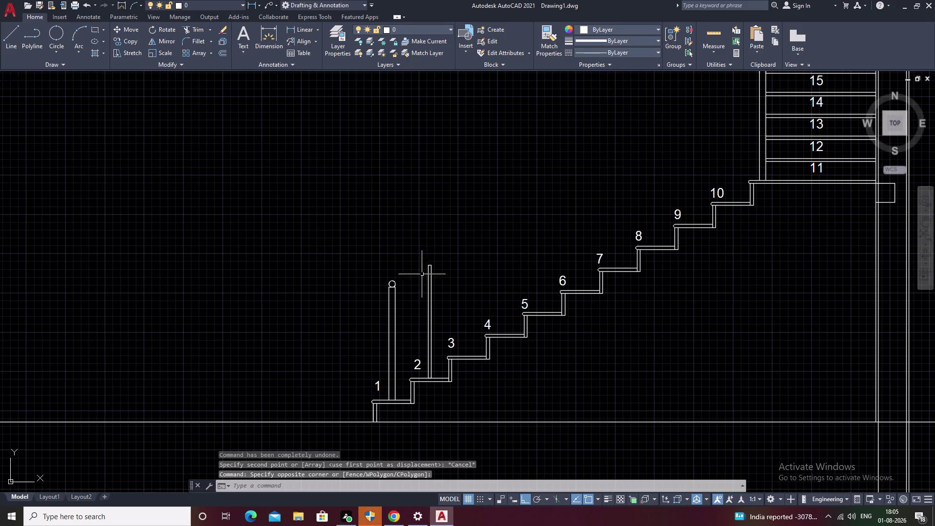
drag(421, 274, 417, 291)
drag(469, 260, 424, 305)
middle_drag(426, 308, 428, 304)
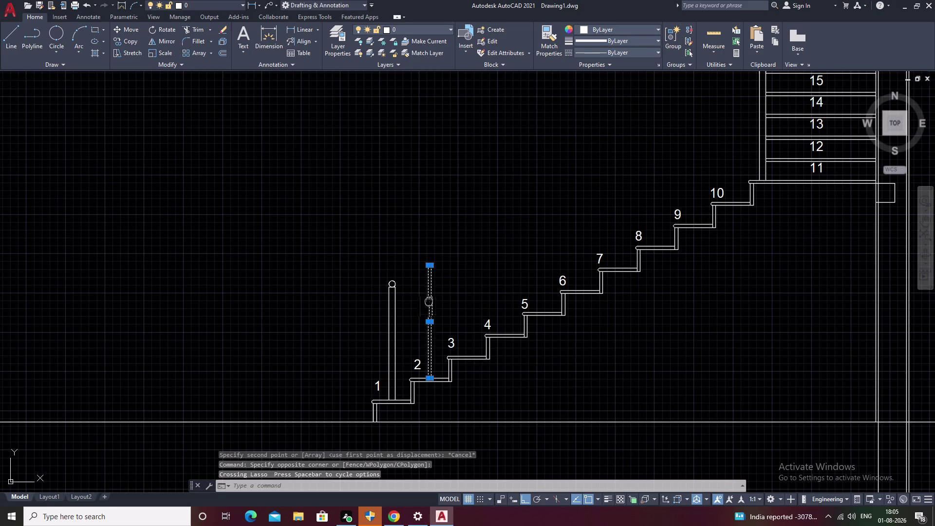
middle_drag(428, 303, 435, 206)
scroll(up, 3)
Copy the baluster from its base onto treads 3, 4 and 5, with Ortho off.
scroll(up, 3)
middle_drag(256, 285, 262, 283)
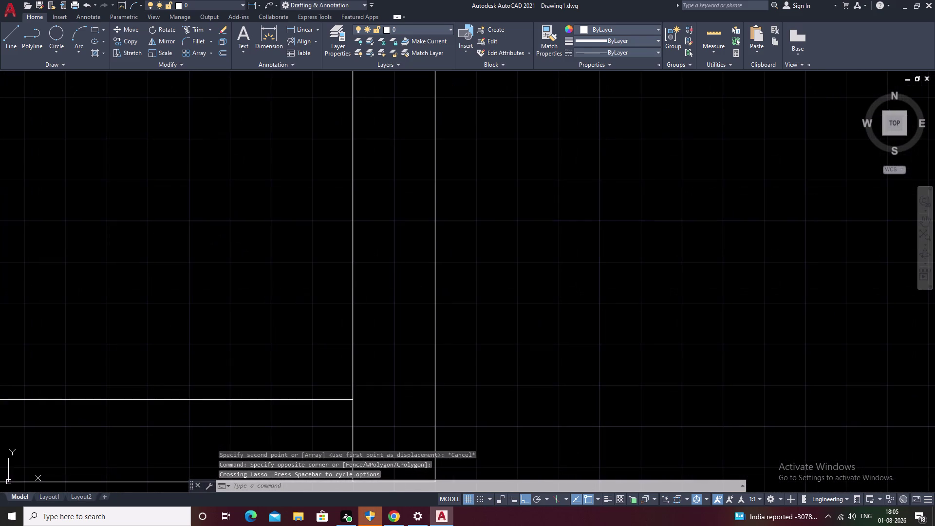
middle_drag(262, 283, 540, 263)
text(CO)
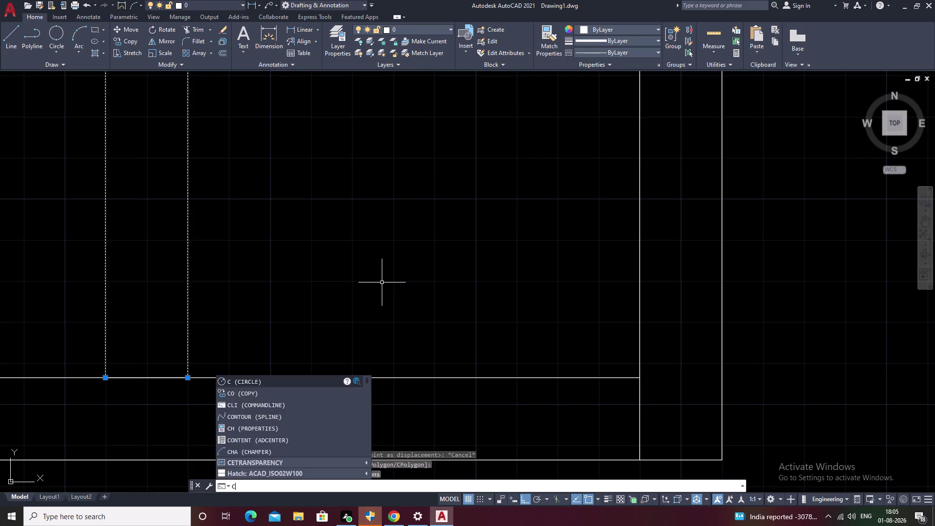
key(space)
click(147, 379)
scroll(down, 3)
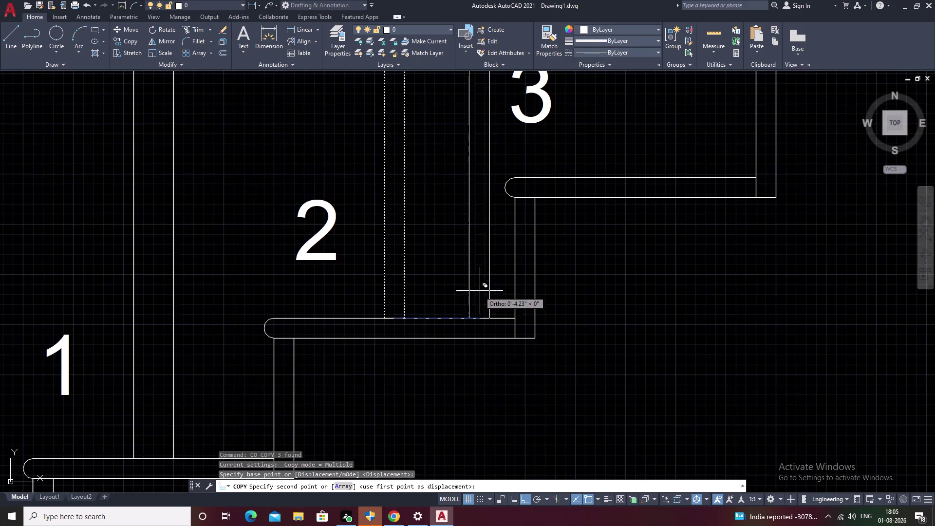
middle_drag(479, 290, 276, 386)
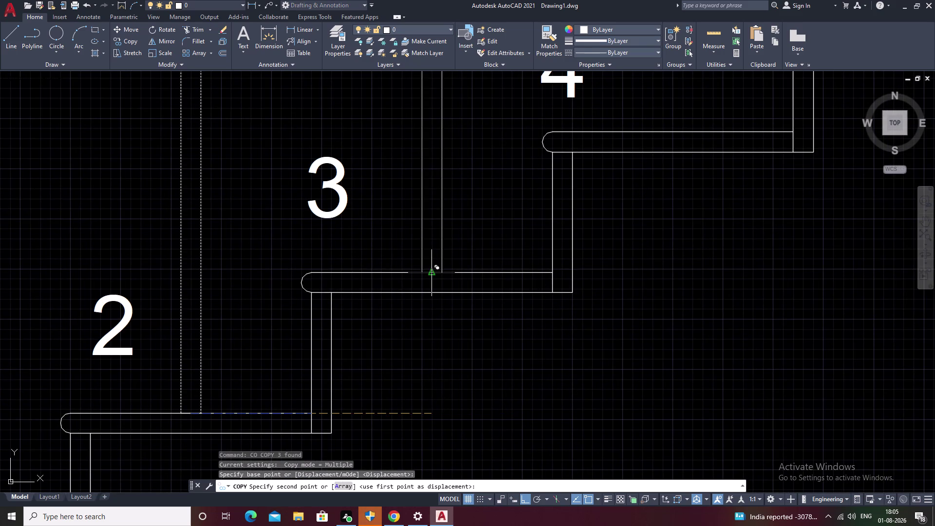
click(431, 273)
scroll(down, 3)
key(F8)
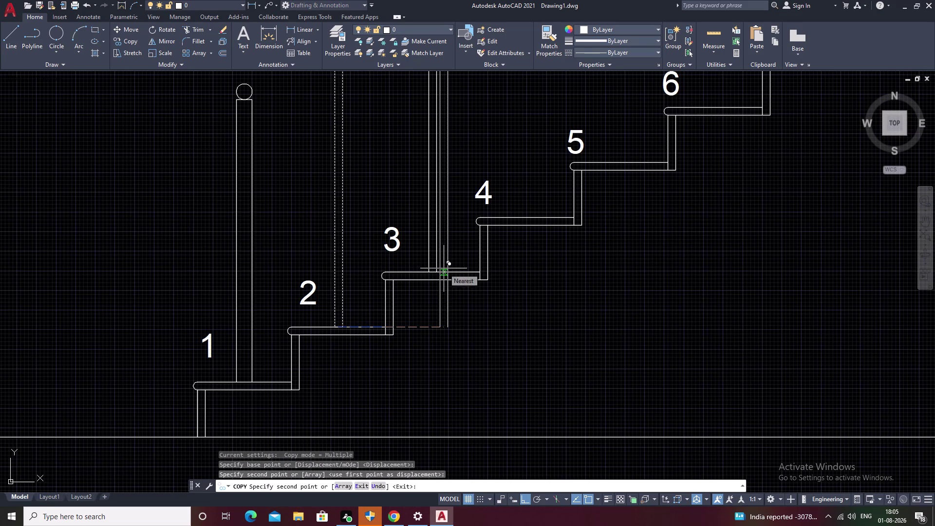
middle_drag(472, 257, 361, 341)
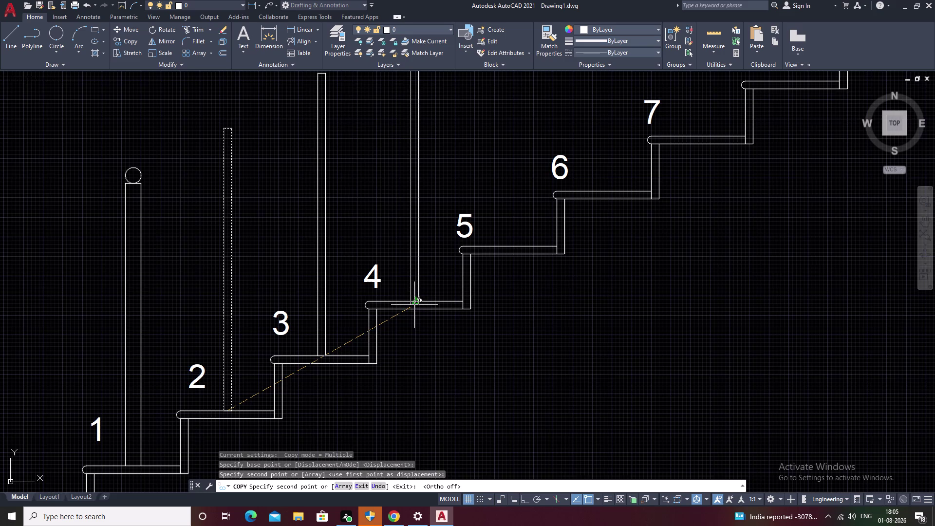
scroll(up, 3)
click(415, 298)
scroll(down, 3)
middle_drag(451, 292, 343, 350)
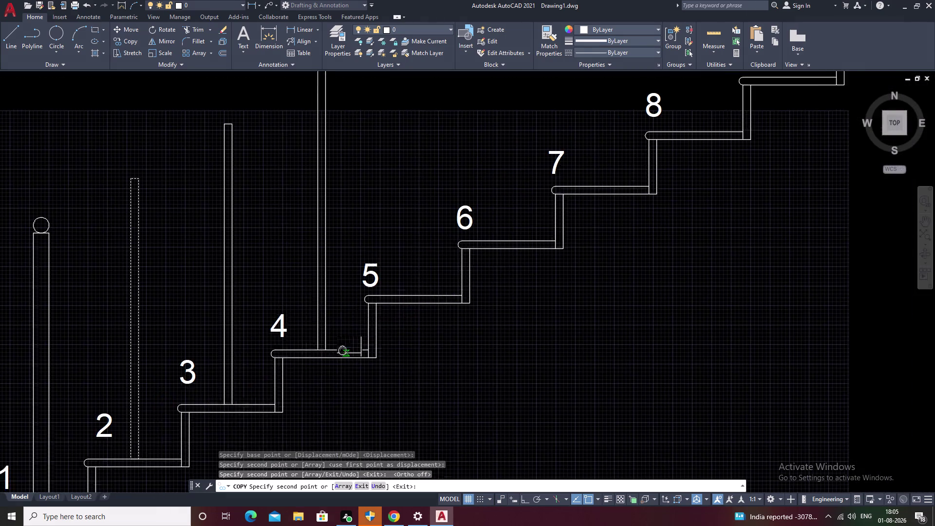
middle_drag(342, 350, 341, 350)
click(402, 304)
Place further baluster copies on treads 6 through 10, then end copying.
middle_drag(401, 305, 224, 418)
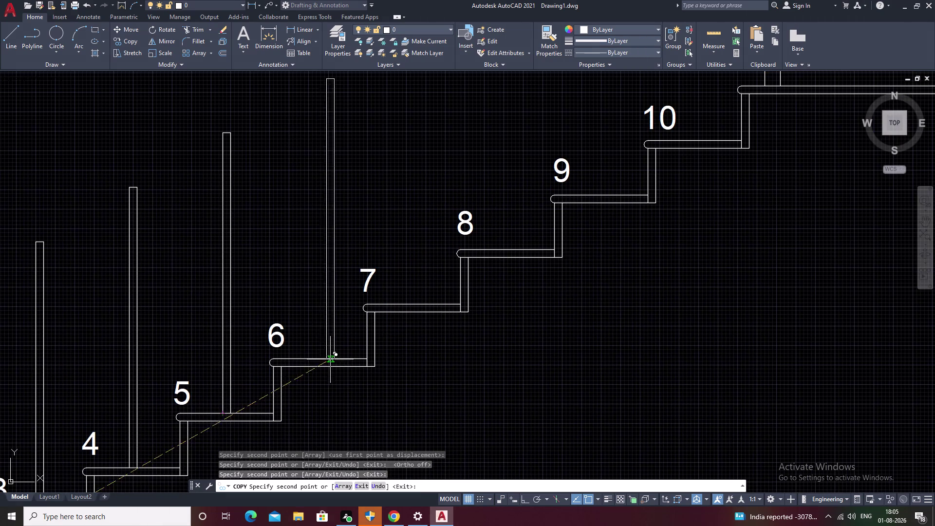
click(318, 358)
middle_drag(349, 329, 268, 409)
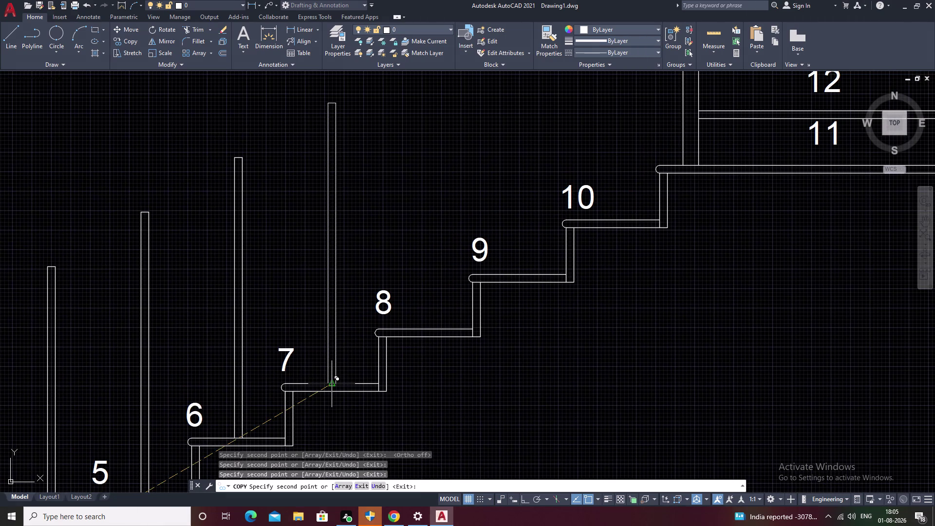
click(330, 382)
middle_drag(331, 384, 212, 448)
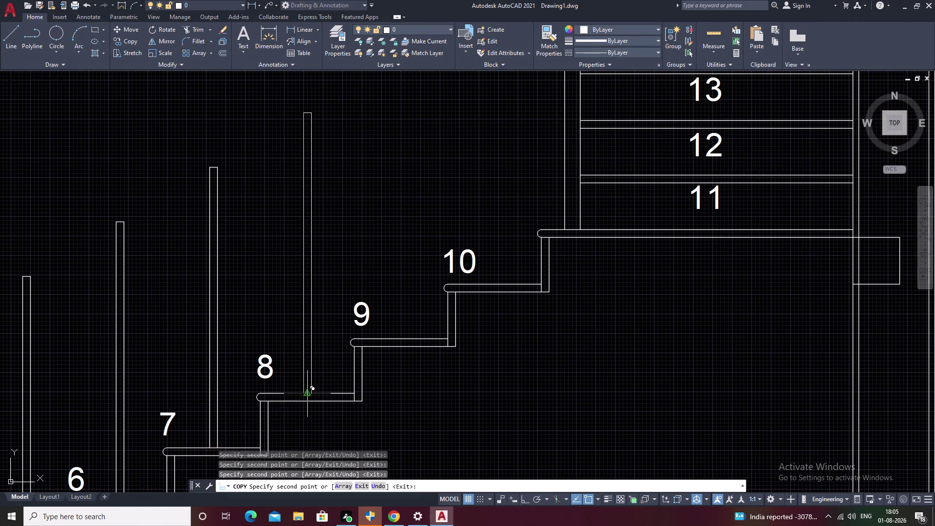
click(309, 394)
middle_drag(325, 385, 245, 458)
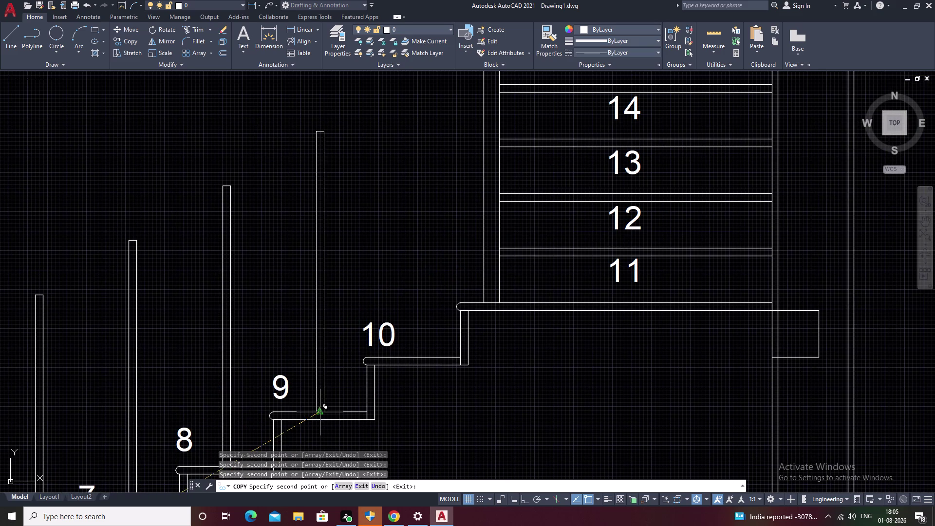
click(321, 413)
scroll(down, 3)
middle_drag(365, 430, 347, 446)
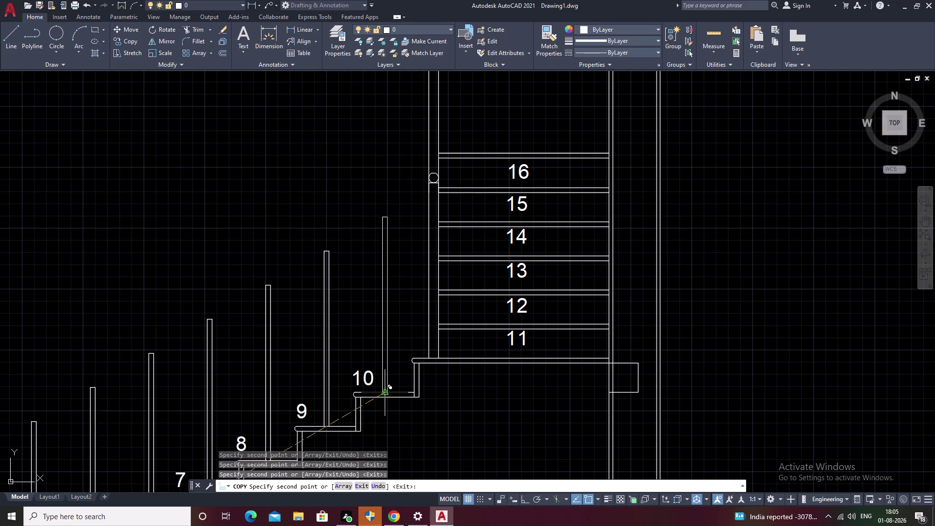
scroll(up, 3)
click(382, 392)
scroll(down, 3)
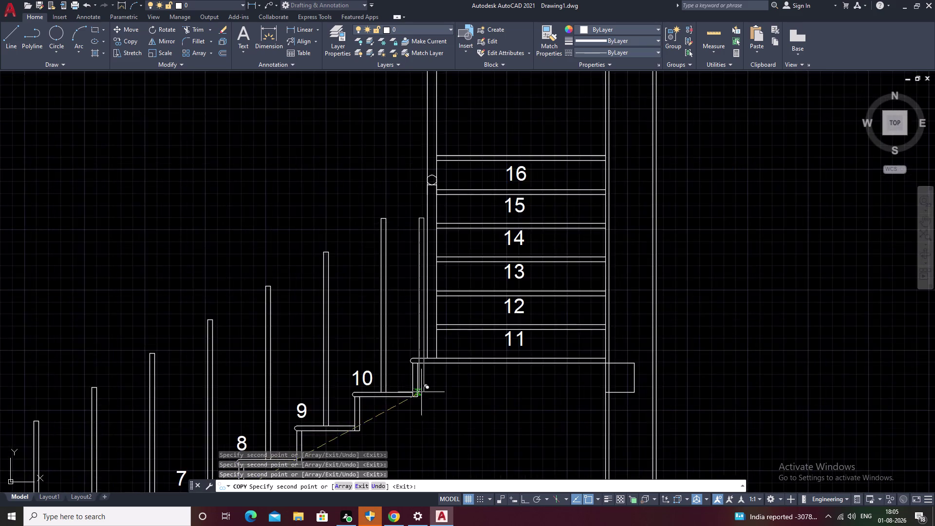
scroll(down, 3)
key(Escape)
middle_drag(372, 401, 545, 250)
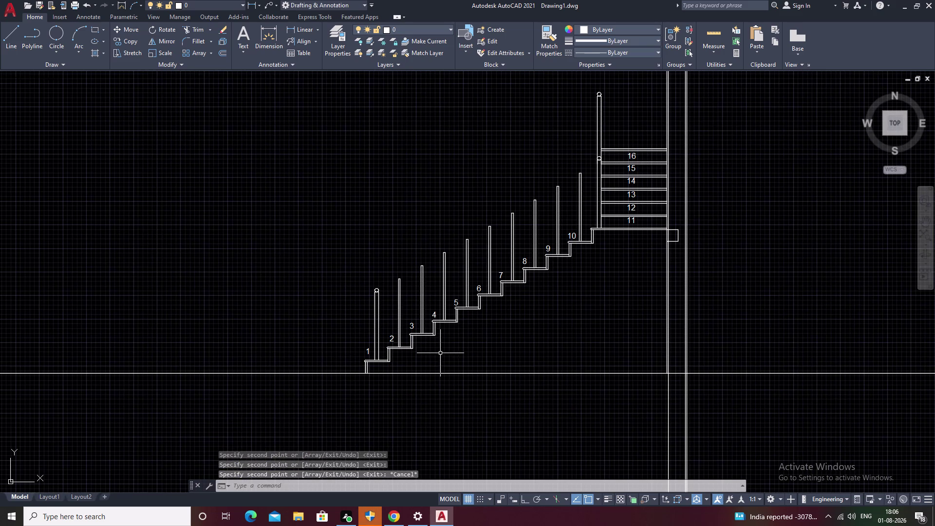
middle_drag(443, 347, 451, 338)
scroll(down, 3)
middle_drag(516, 324, 469, 349)
scroll(up, 3)
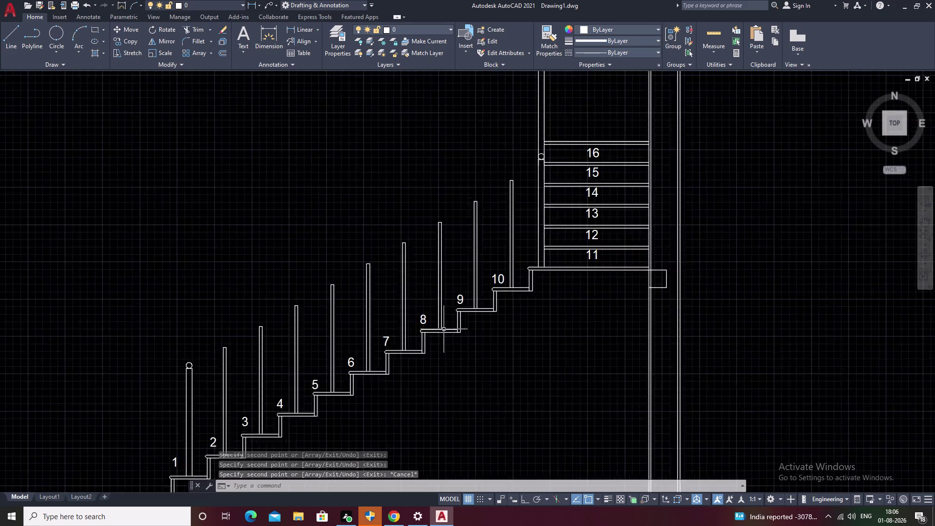
middle_drag(419, 342, 503, 318)
scroll(up, 3)
scroll(down, 3)
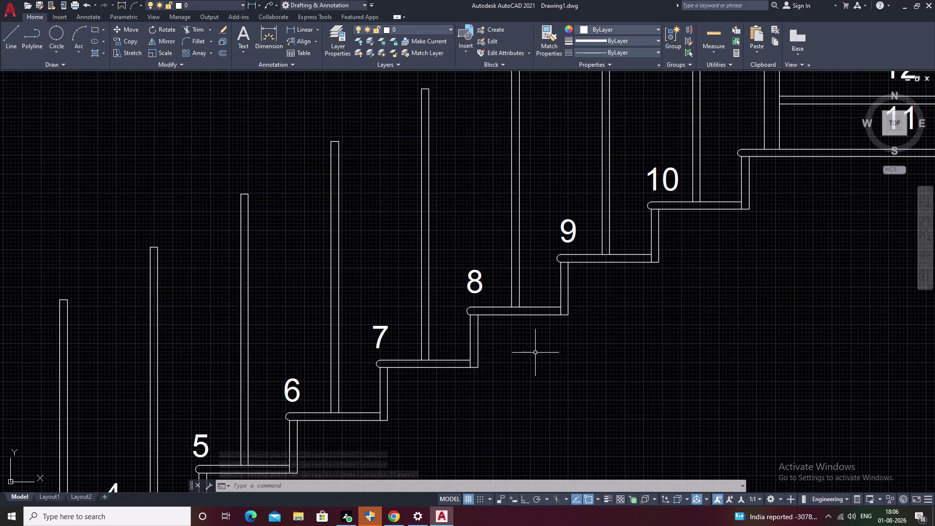
scroll(down, 3)
middle_drag(538, 353, 472, 388)
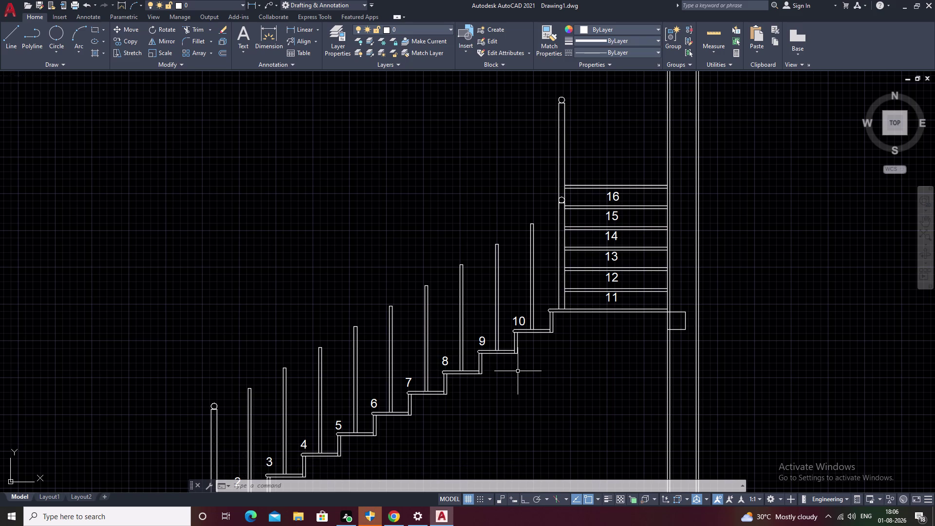
scroll(down, 3)
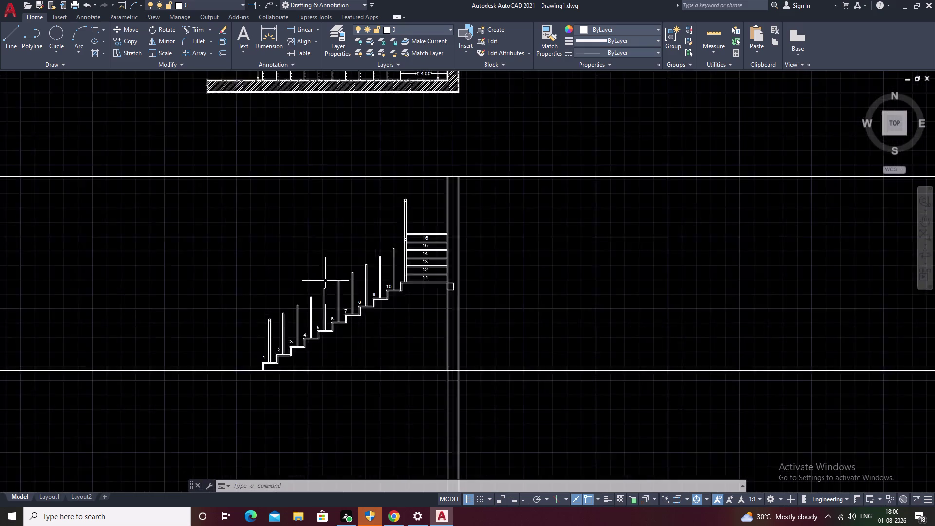
middle_drag(318, 307, 420, 260)
scroll(up, 3)
middle_drag(421, 270, 429, 379)
scroll(down, 3)
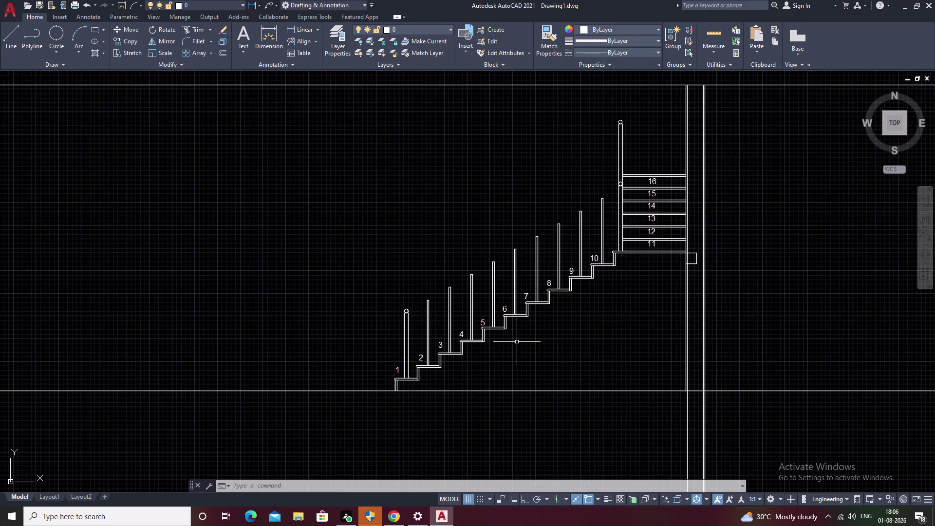
middle_drag(516, 341, 317, 388)
middle_drag(584, 312, 344, 338)
scroll(up, 3)
middle_drag(190, 323, 195, 321)
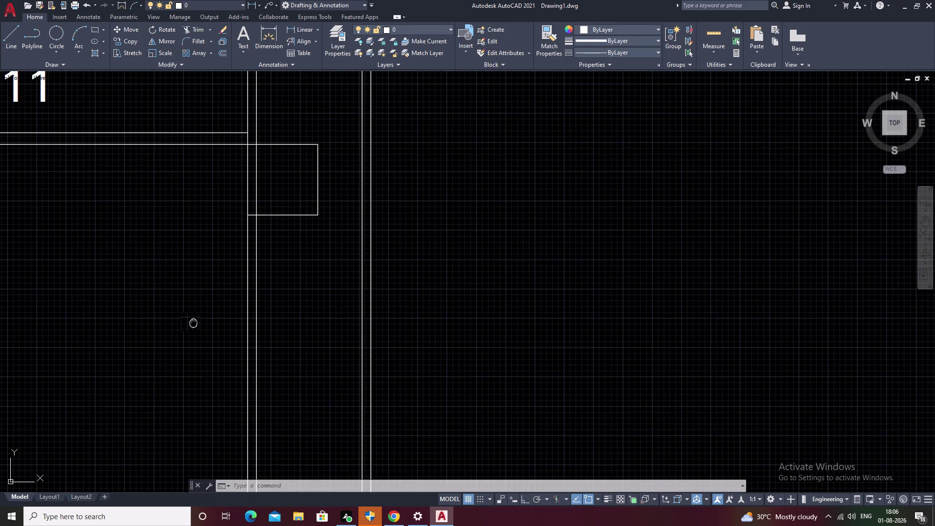
middle_drag(194, 321, 334, 312)
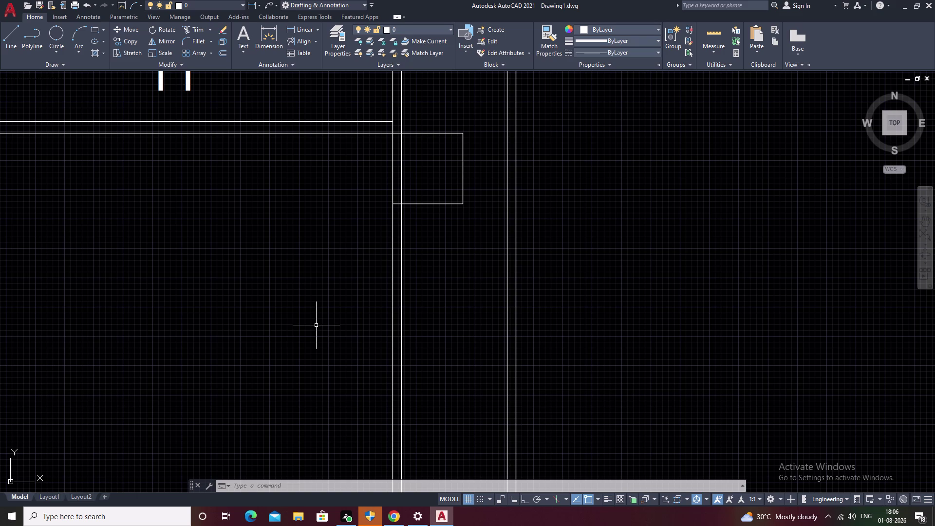
scroll(up, 3)
scroll(down, 3)
middle_drag(206, 234, 426, 303)
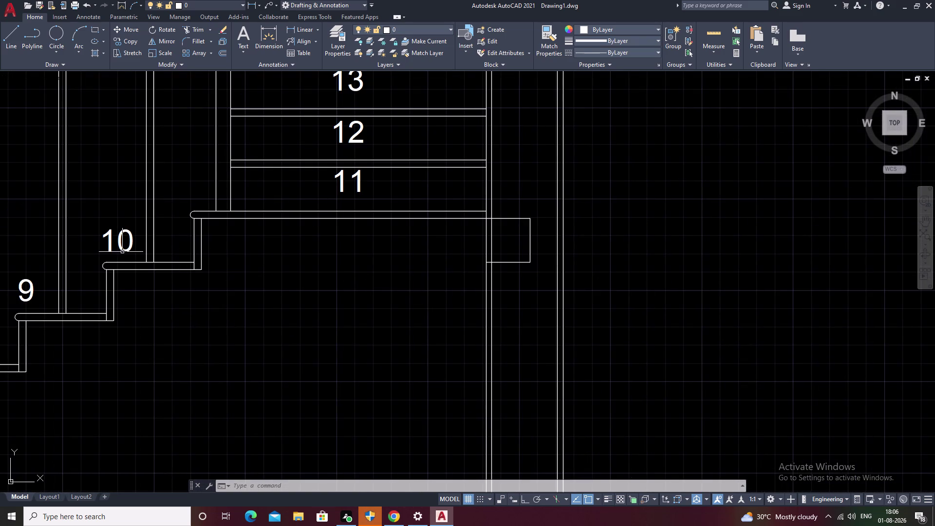
middle_drag(70, 267, 331, 225)
scroll(down, 3)
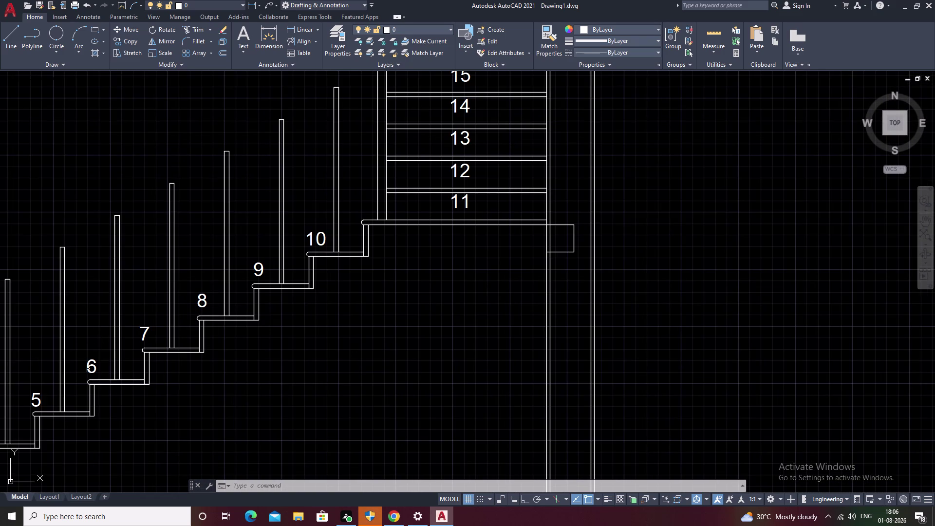
middle_drag(65, 394, 307, 326)
middle_drag(129, 431, 175, 352)
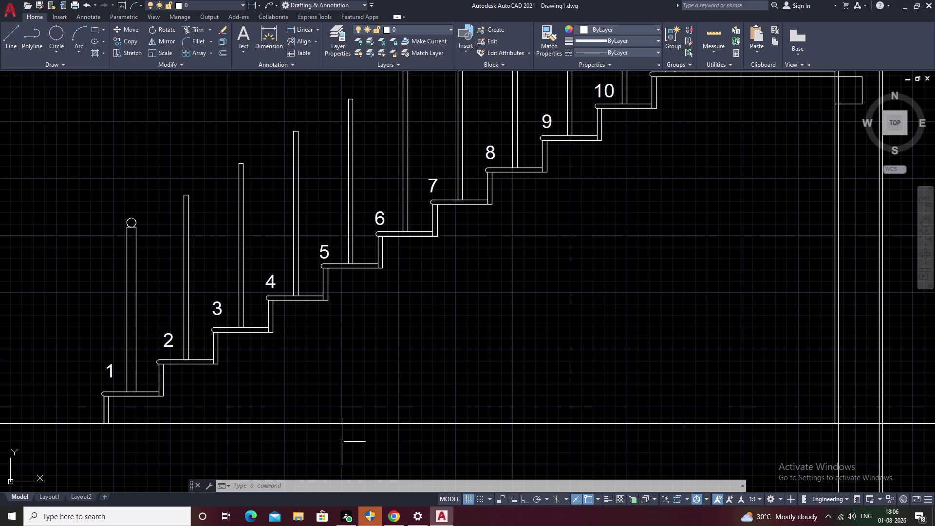
scroll(down, 3)
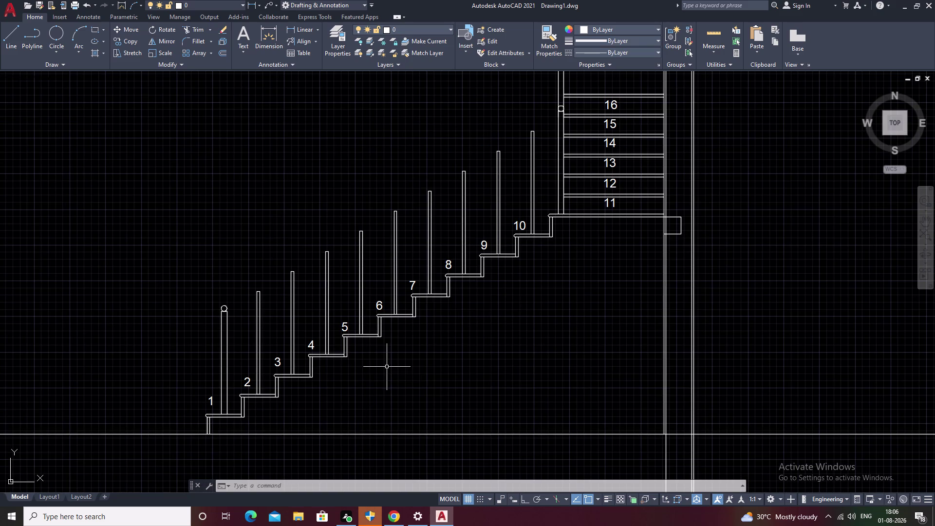
scroll(down, 3)
middle_drag(423, 304, 410, 365)
middle_drag(319, 391, 341, 313)
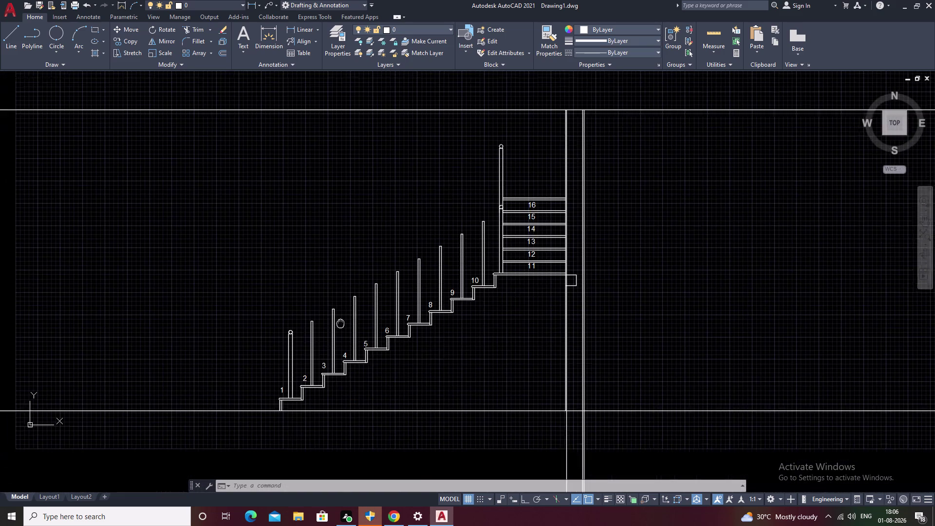
scroll(up, 3)
scroll(up, 3)
middle_drag(279, 319, 367, 311)
scroll(up, 3)
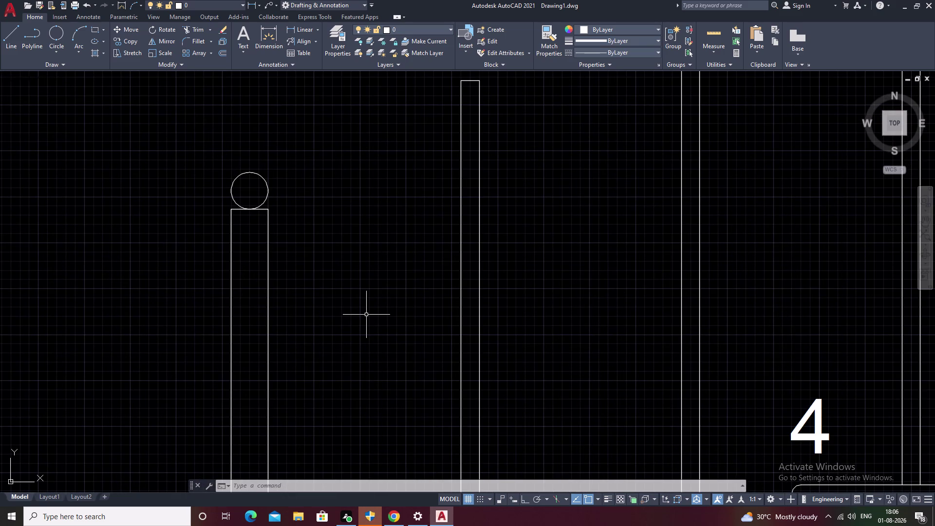
Start a line at a baluster top, then cancel the unfinished line.
text(L)
key(space)
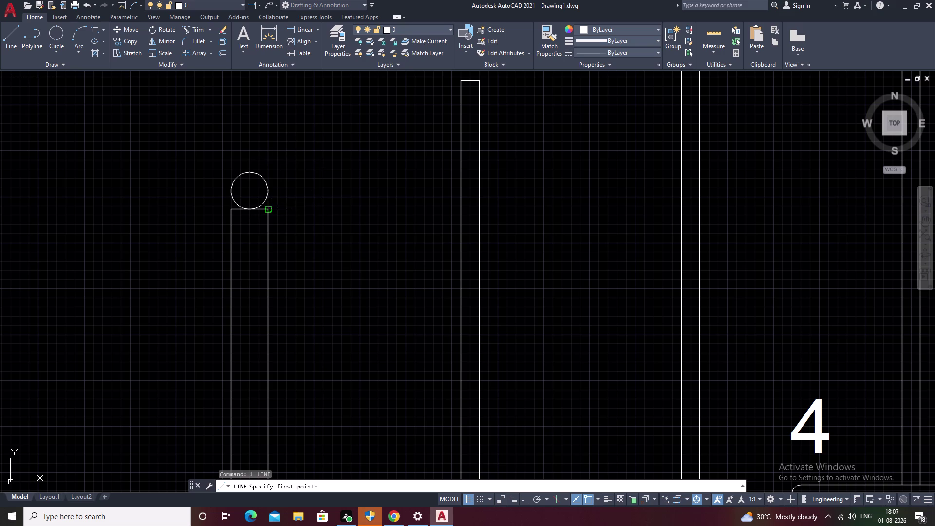
click(270, 210)
middle_drag(470, 139, 151, 358)
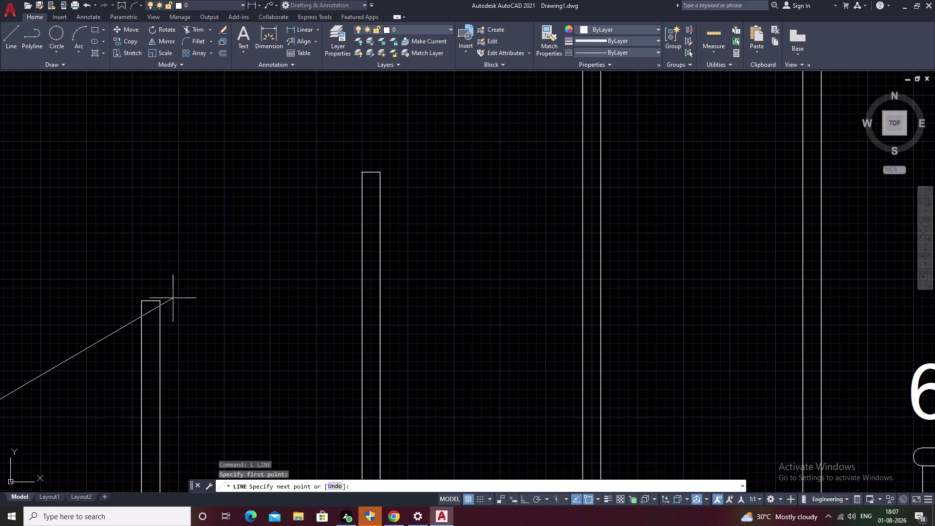
scroll(down, 3)
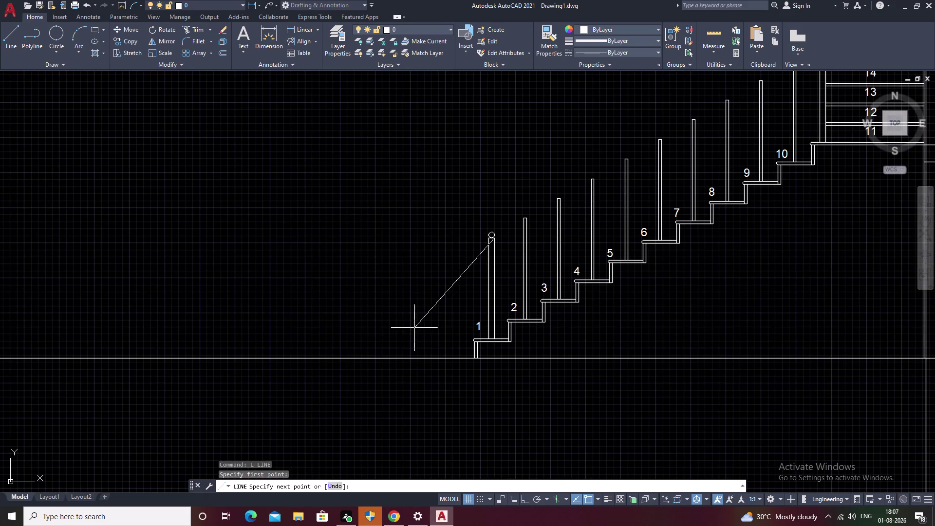
key(Escape)
middle_drag(527, 244, 392, 319)
Draw the sloping rail line from a low baluster top to the baluster beside tread 10.
text(L)
key(space)
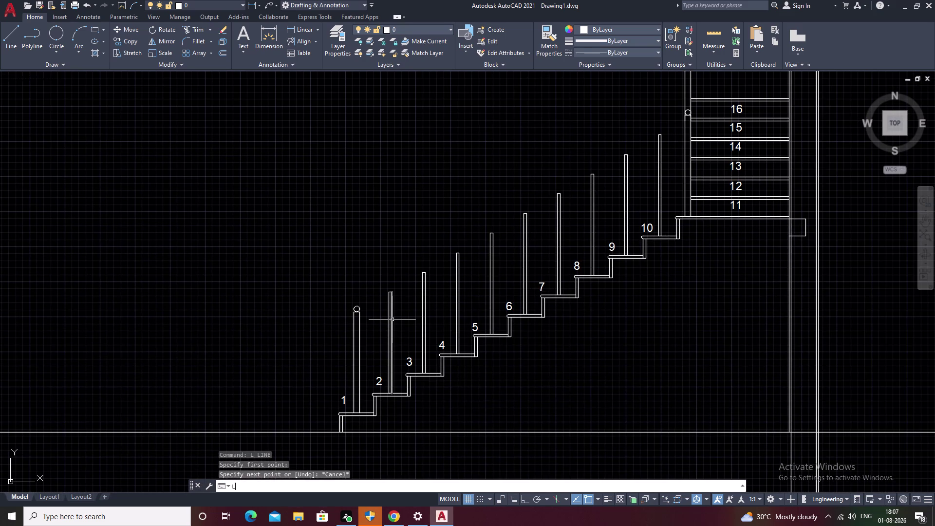
scroll(up, 3)
click(389, 293)
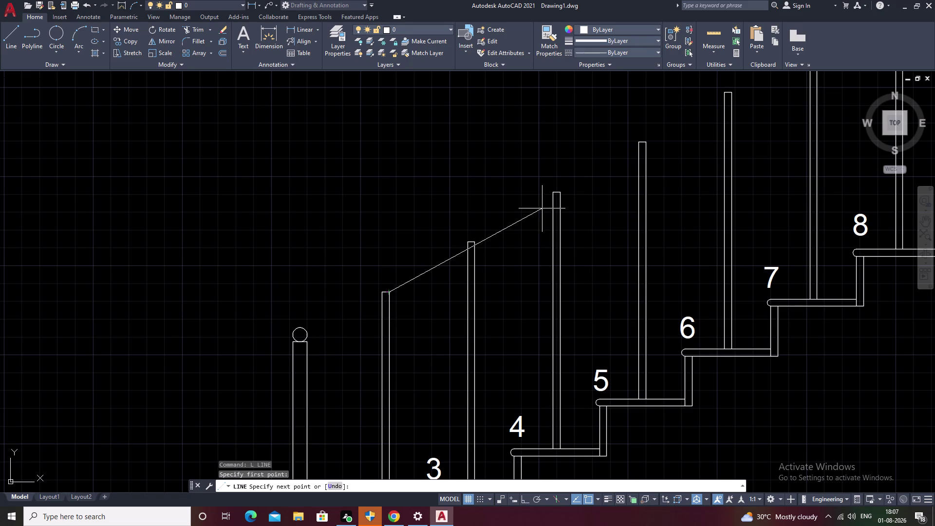
middle_drag(623, 178, 206, 480)
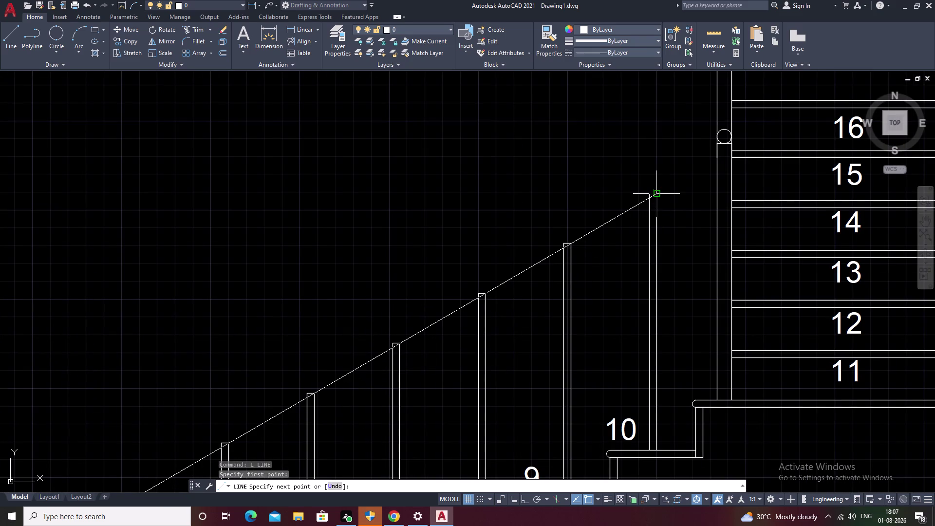
click(658, 196)
key(Escape)
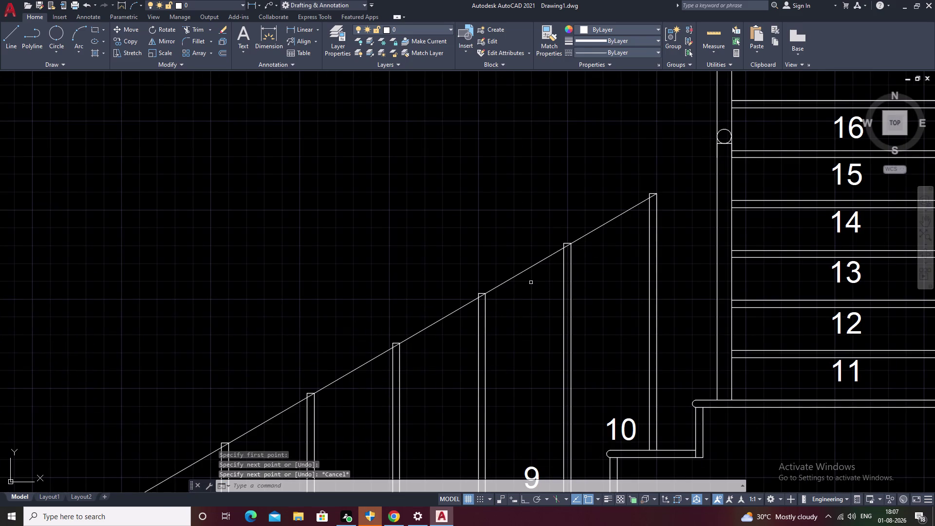
text(O)
key(space)
Offset the sloping rail line 2 units upward.
text(2)
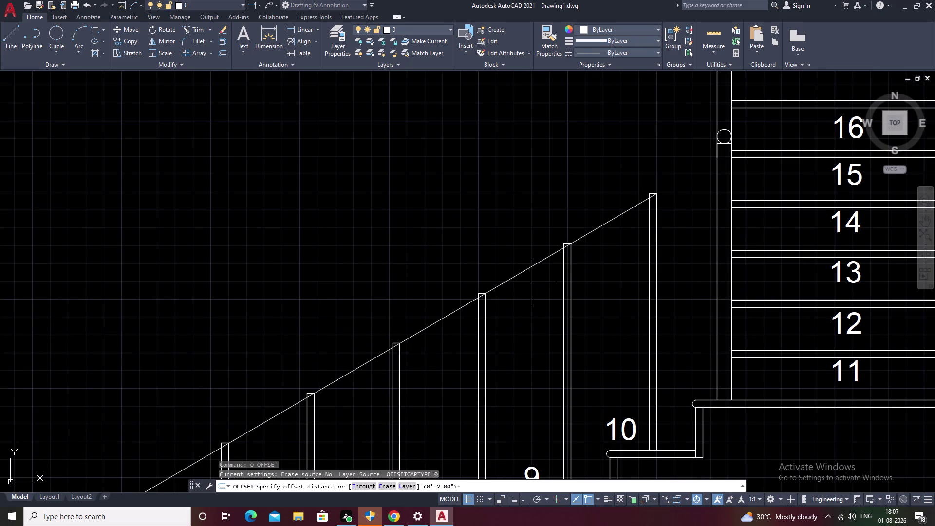
text(0)
key(space)
key(Escape)
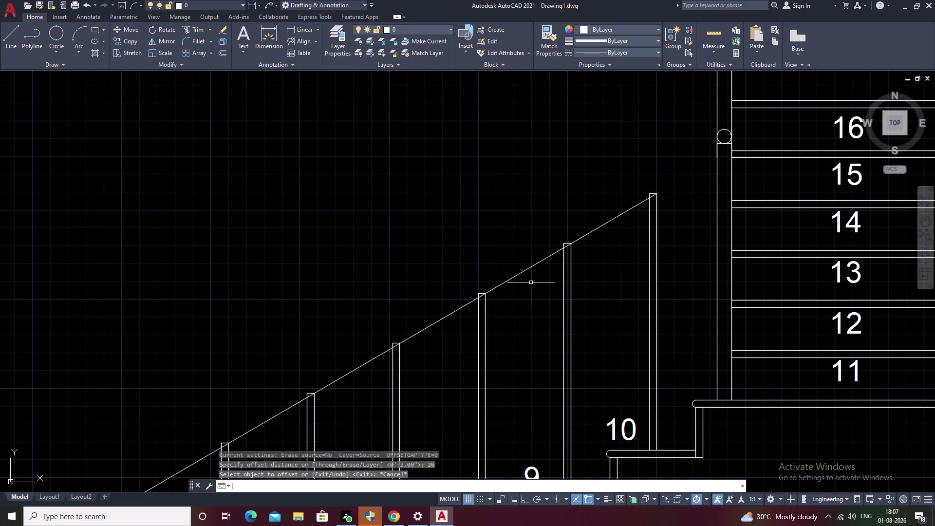
text(O 2)
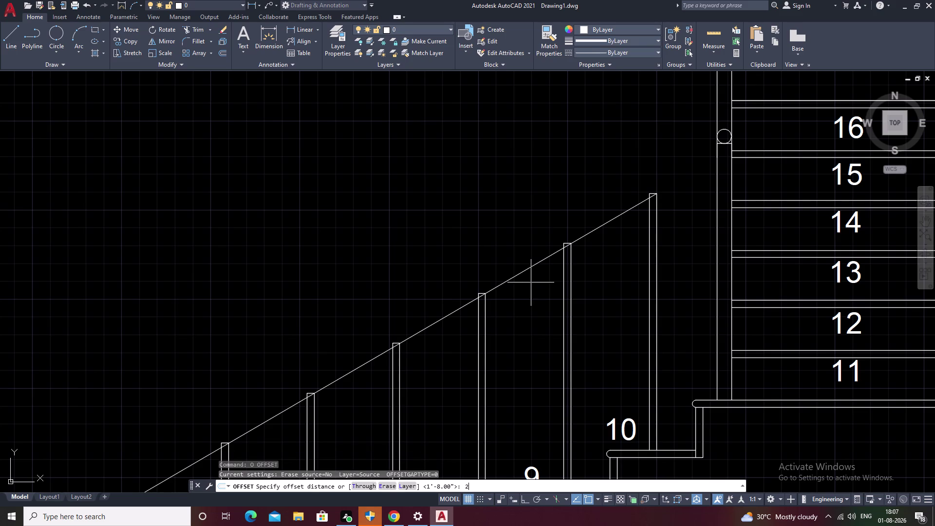
key(space)
click(531, 266)
click(515, 253)
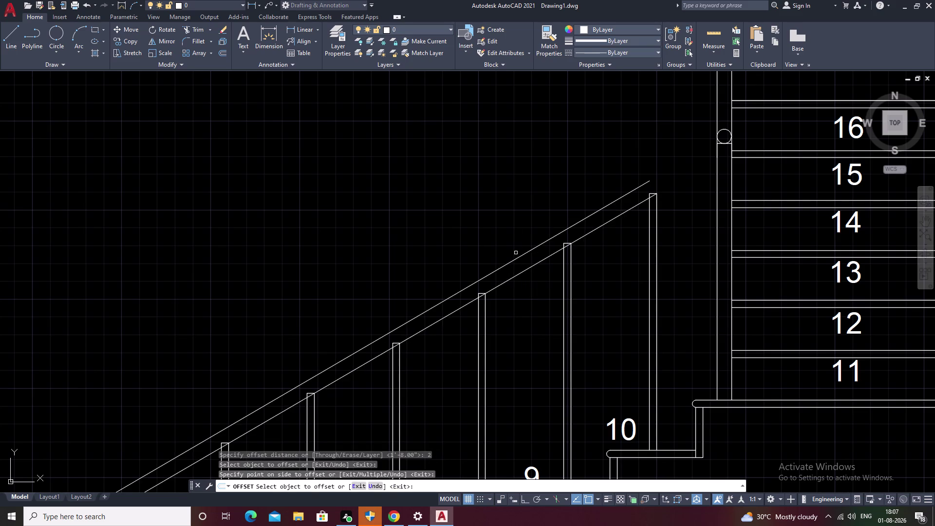
scroll(down, 3)
scroll(down, 3)
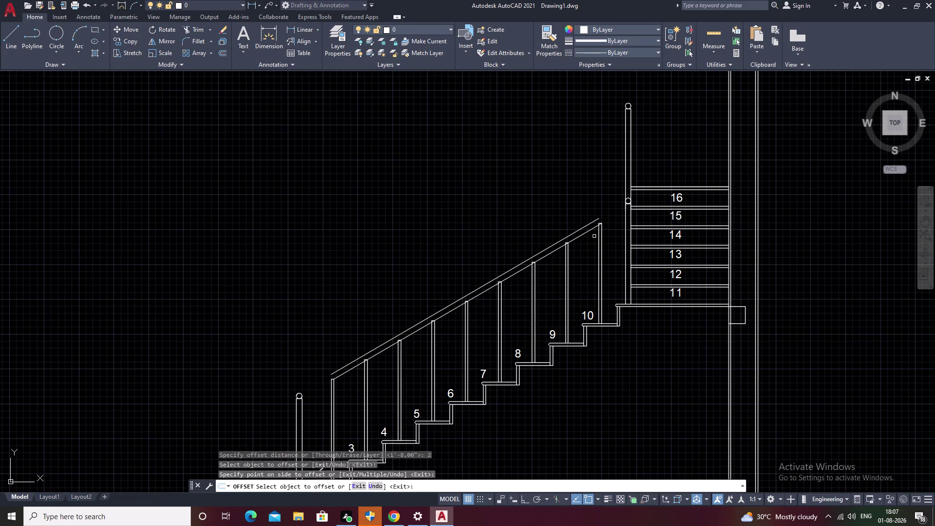
scroll(up, 3)
key(grave)
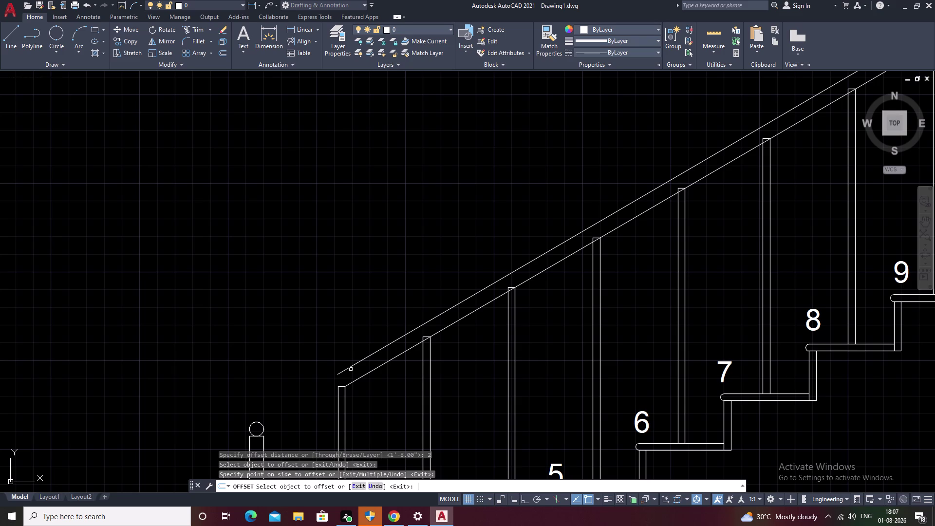
key(e)
key(Escape)
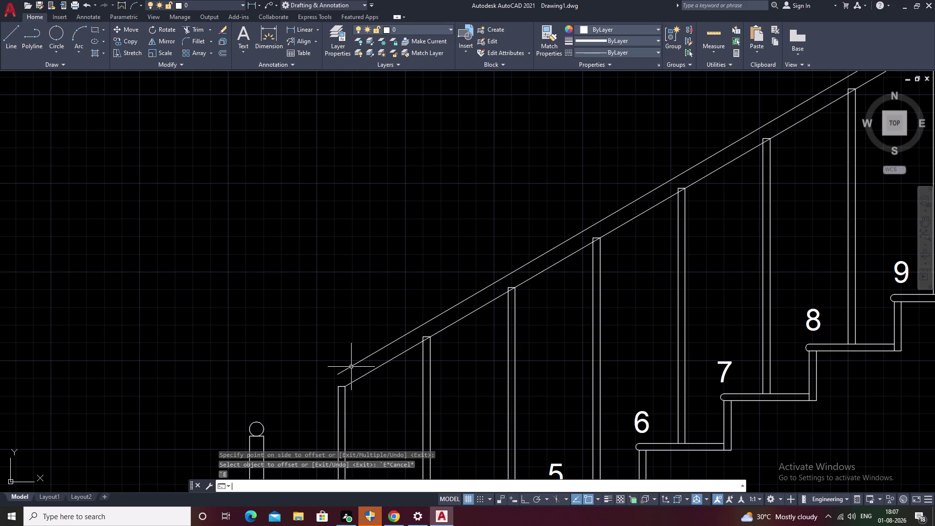
Undo the parallel copy and the rail line with three undos.
key(ctrl+z)
key(ctrl+z)
key(ctrl+z)
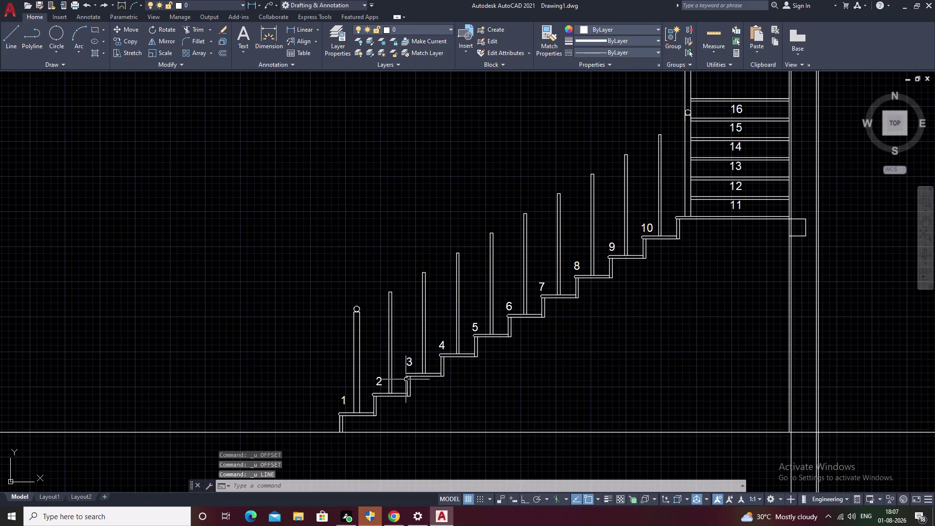
scroll(up, 3)
key(Escape)
Draw a line from a lower baluster top up to the baluster beside tread 10.
text(L)
key(space)
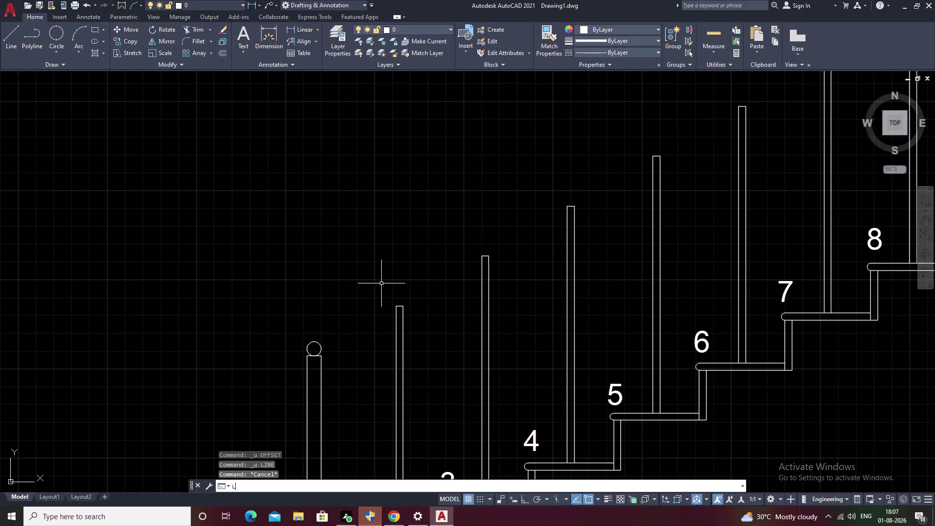
scroll(up, 3)
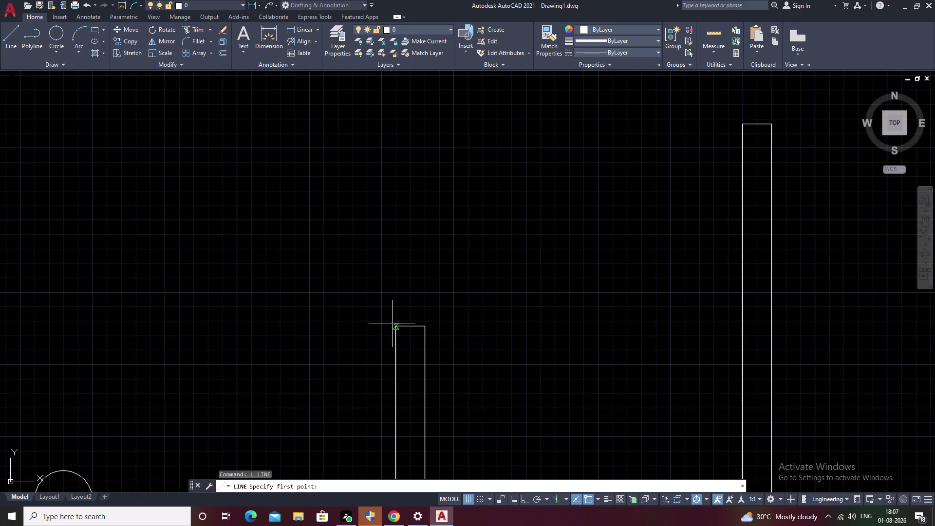
scroll(up, 3)
click(393, 330)
scroll(down, 3)
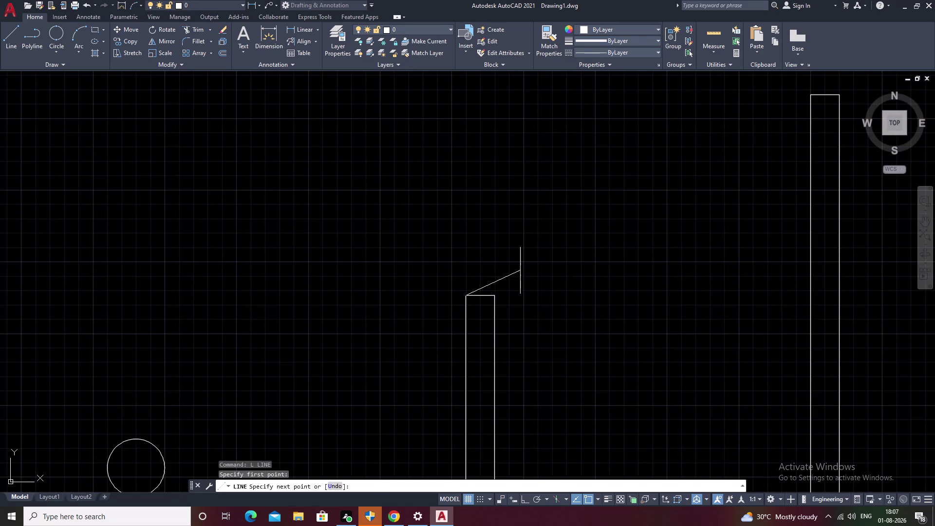
scroll(down, 3)
middle_drag(539, 264, 207, 445)
scroll(down, 3)
scroll(down, 3)
middle_drag(592, 226, 221, 418)
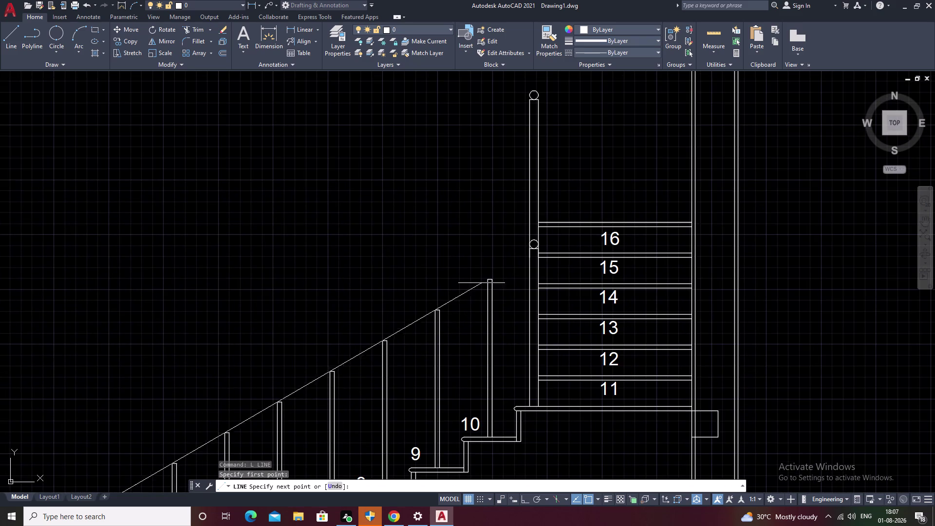
scroll(up, 3)
click(495, 278)
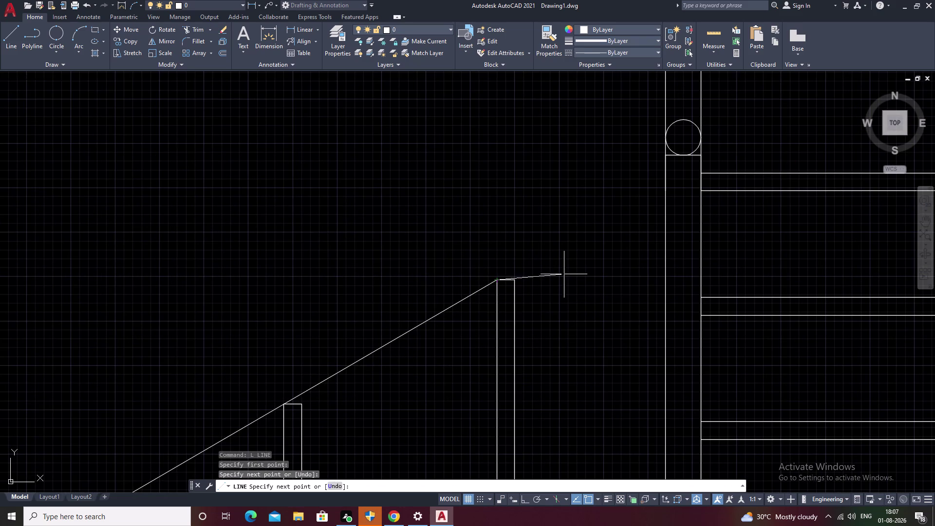
scroll(down, 3)
key(Escape)
scroll(down, 3)
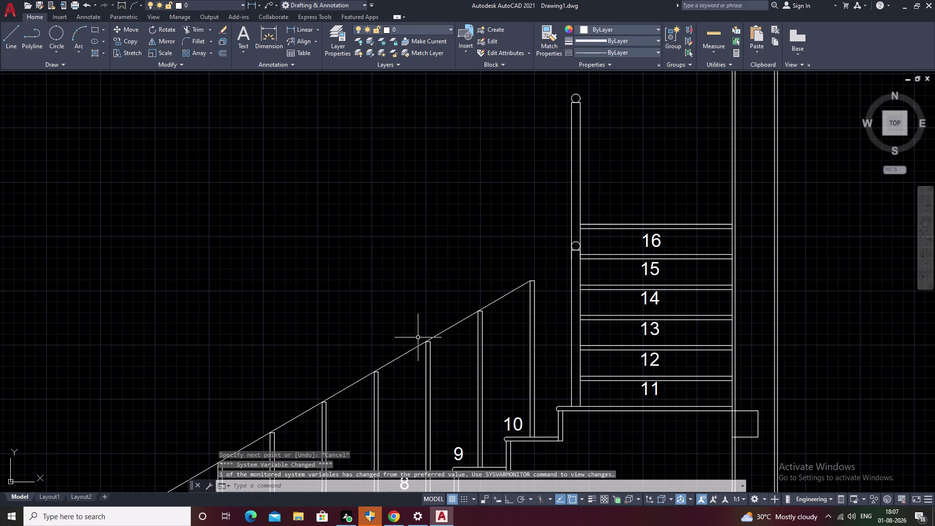
text(O)
key(space)
Offset the handrail line 2 inches to make a parallel rail line.
text(2)
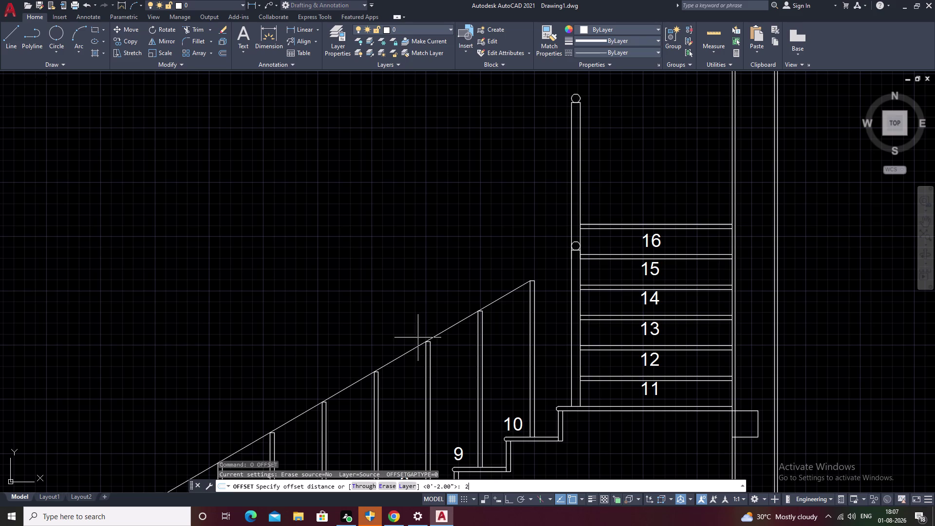
key(space)
click(400, 355)
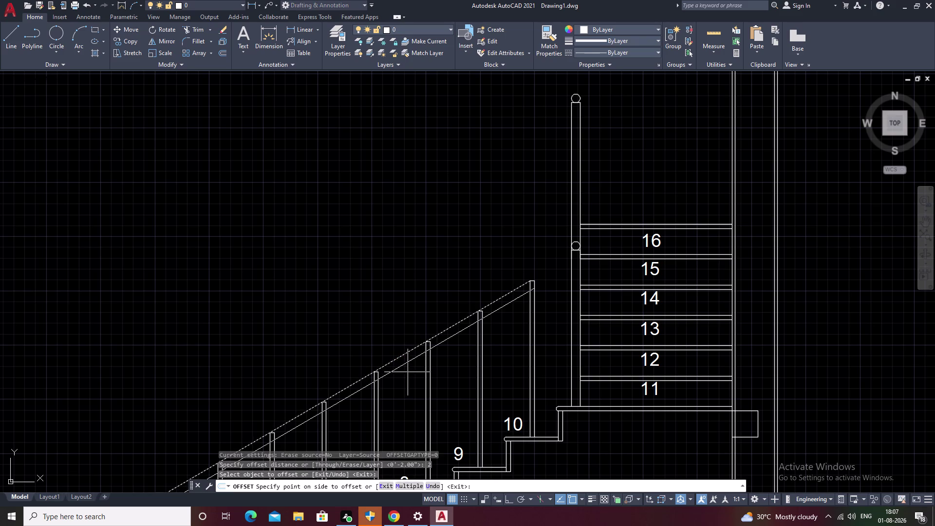
click(407, 372)
right_click(407, 371)
scroll(down, 3)
click(412, 287)
key(Escape)
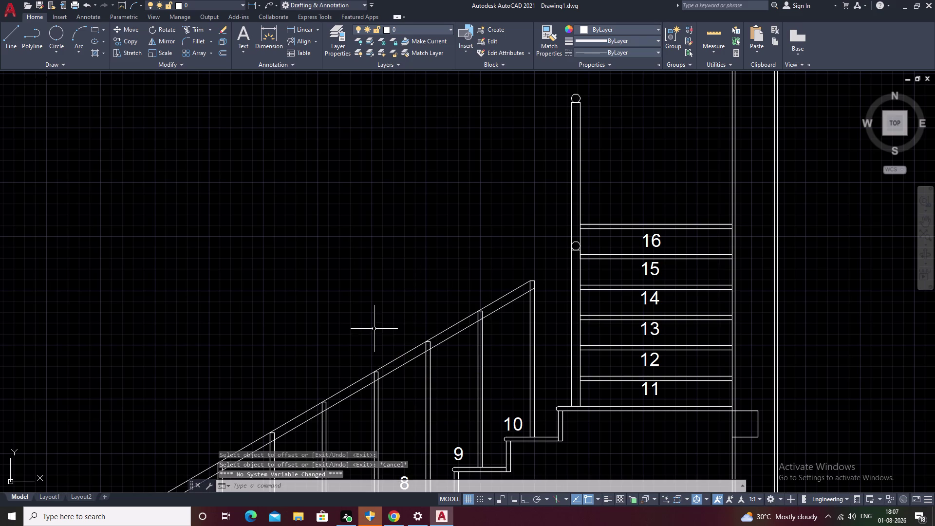
middle_drag(373, 329, 558, 207)
middle_drag(456, 252, 513, 210)
Extend both handrail lines down to the bottom newel post as boundary.
text(E)
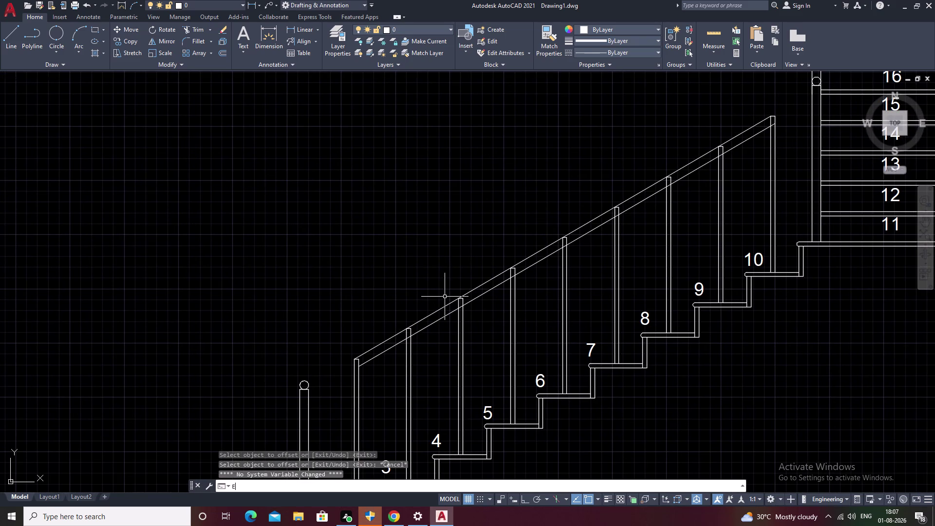
text(X)
key(space)
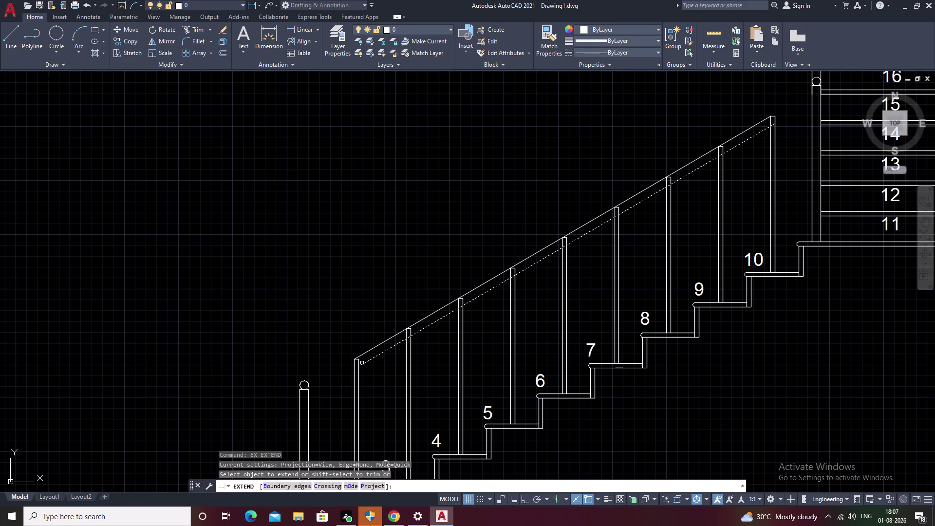
text(B)
key(space)
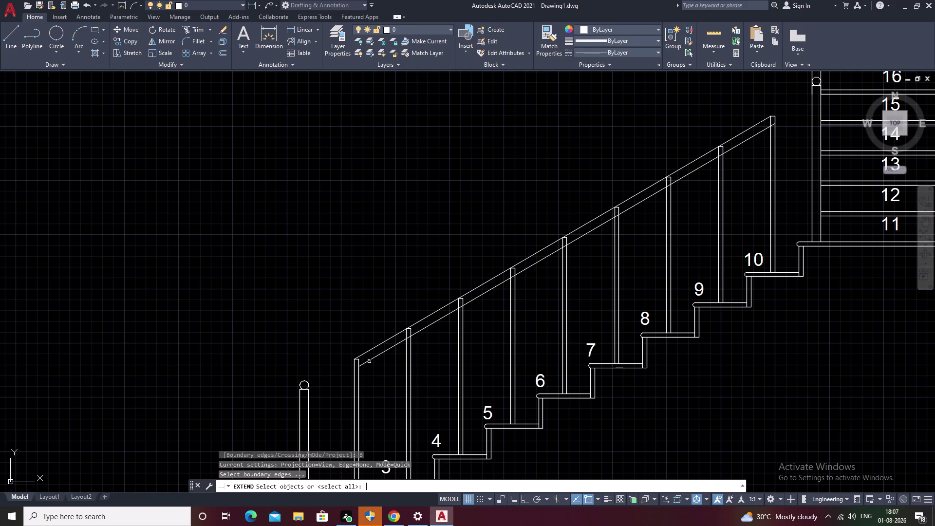
click(307, 399)
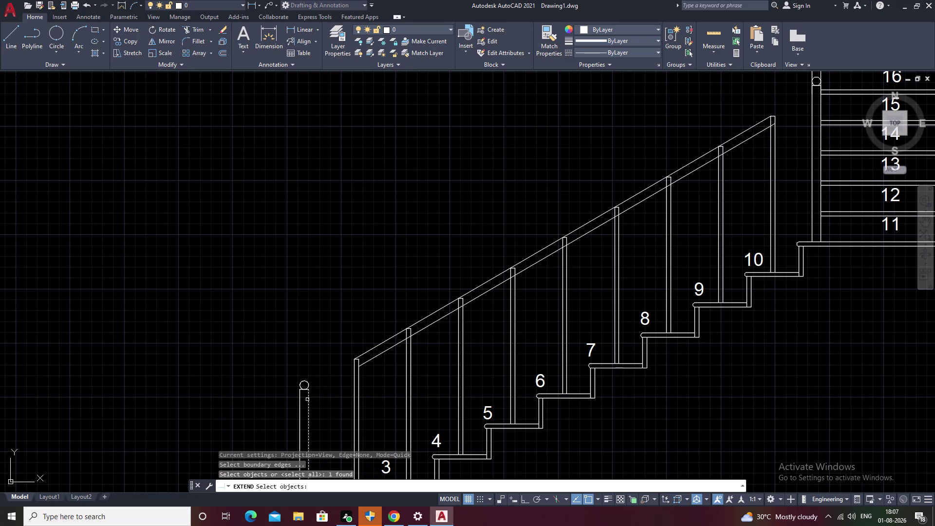
right_click(373, 357)
click(374, 357)
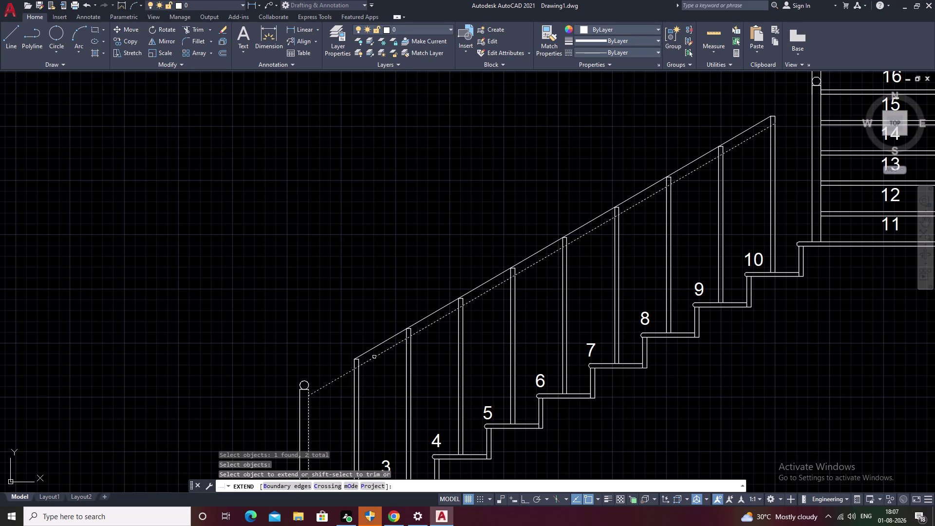
click(374, 357)
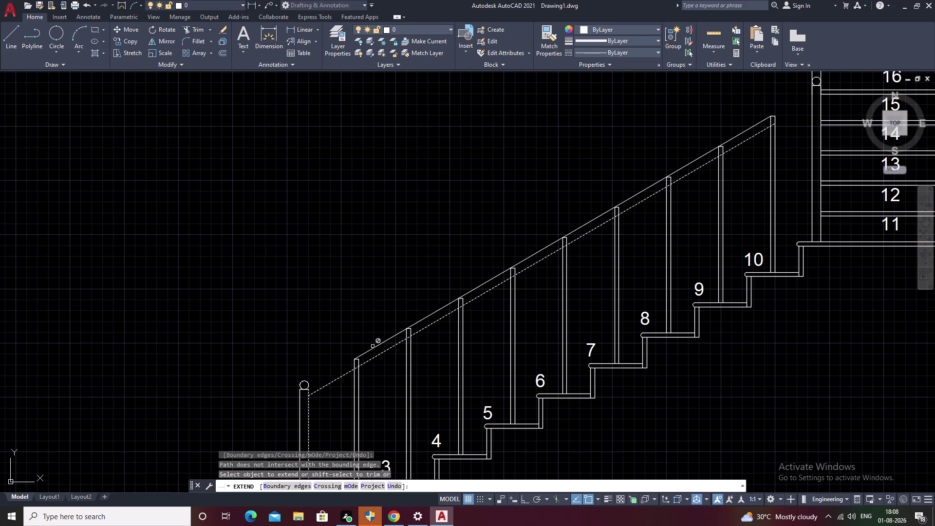
click(372, 348)
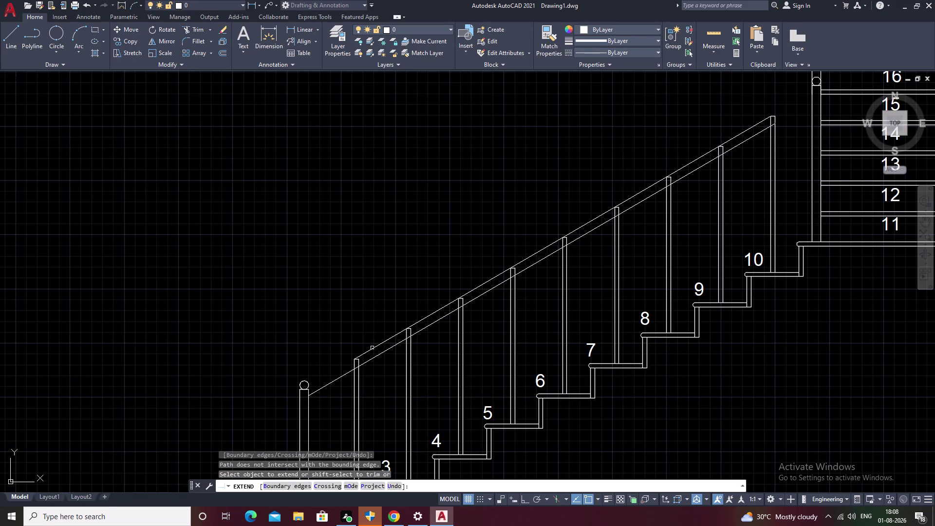
text(B)
key(space)
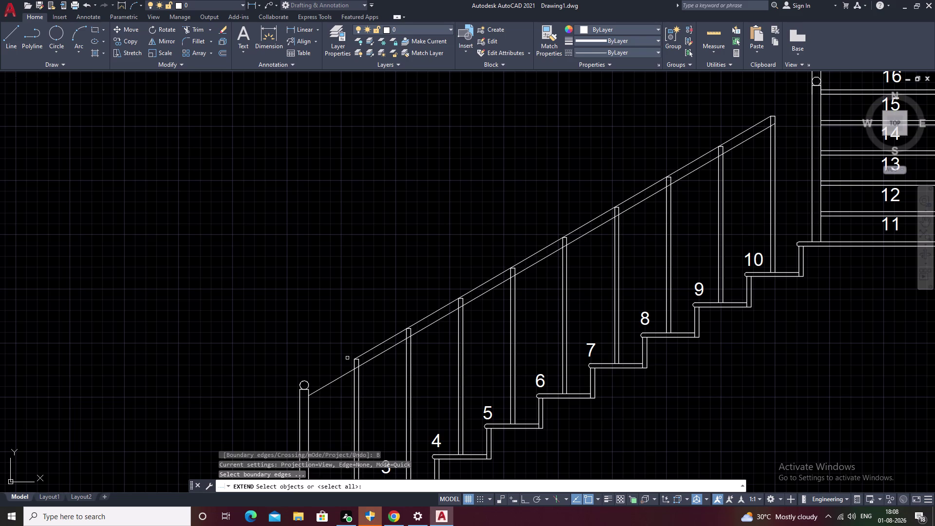
click(299, 392)
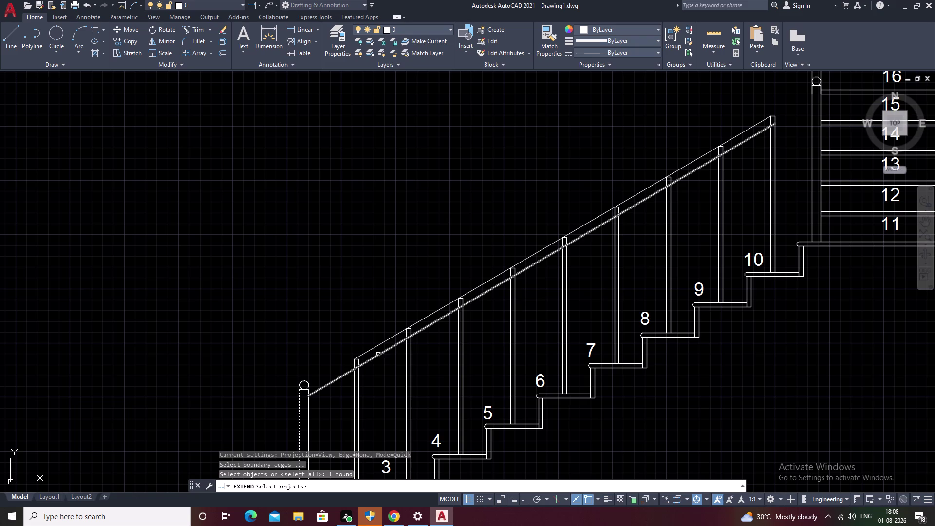
right_click(364, 352)
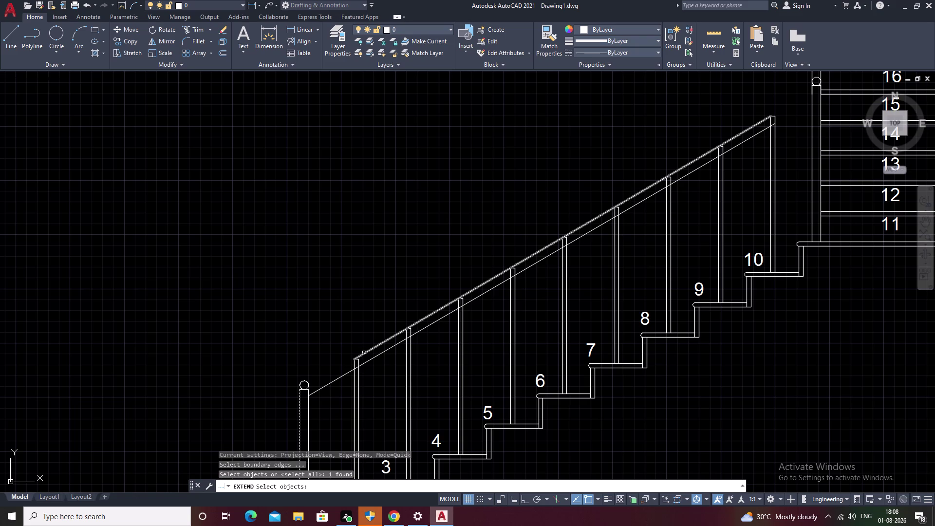
click(363, 353)
key(Escape)
Extend both handrail lines up to the landing post.
scroll(down, 3)
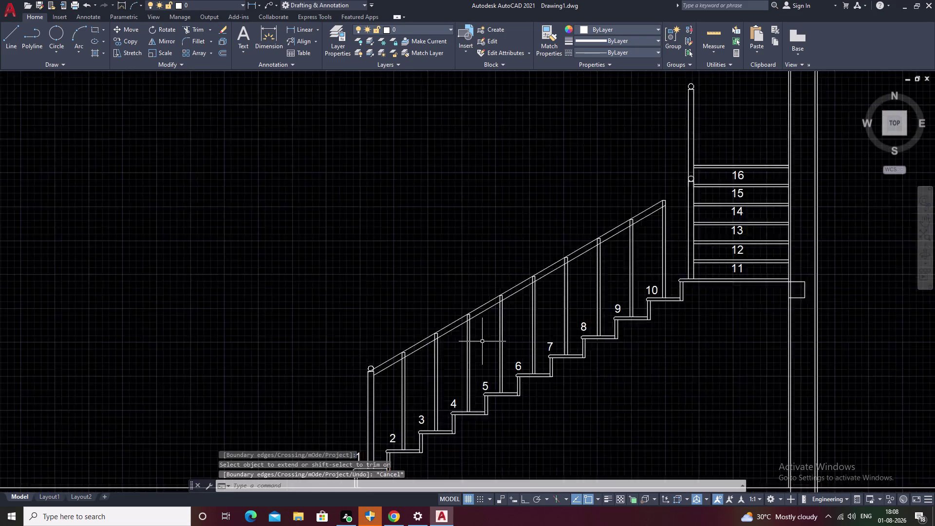
middle_drag(482, 341, 370, 392)
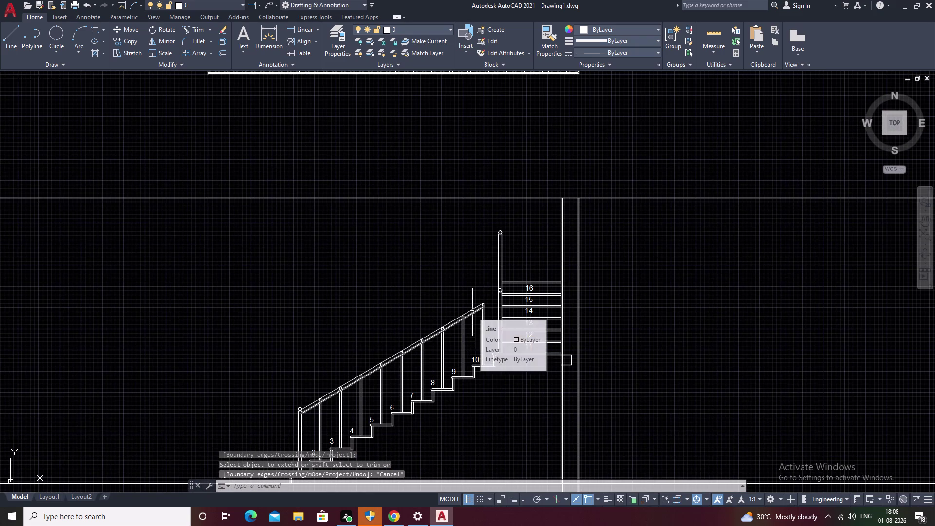
middle_drag(472, 312, 389, 367)
scroll(up, 3)
middle_drag(364, 371, 408, 315)
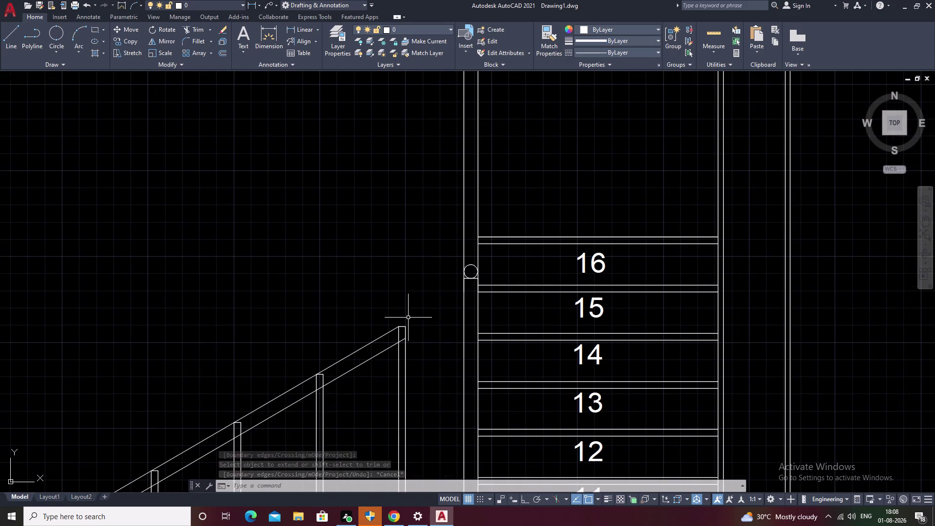
text(EX)
key(space)
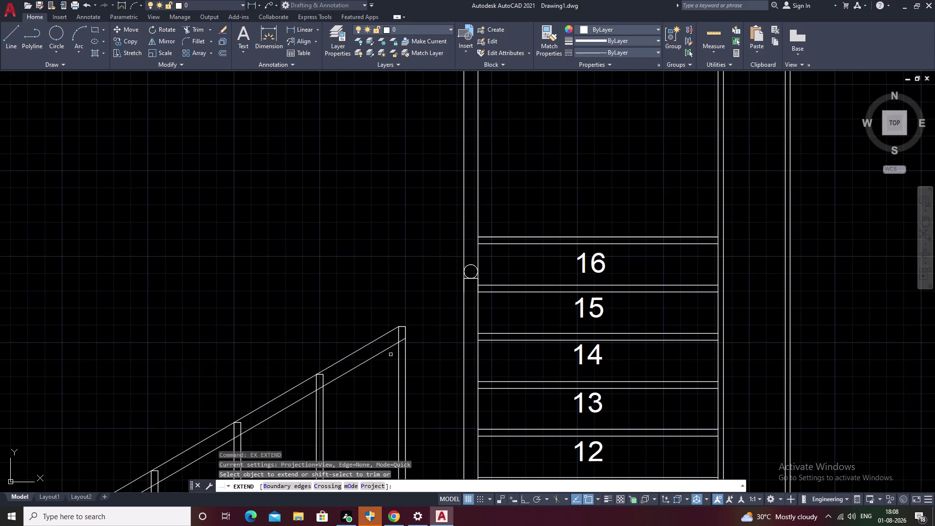
click(388, 348)
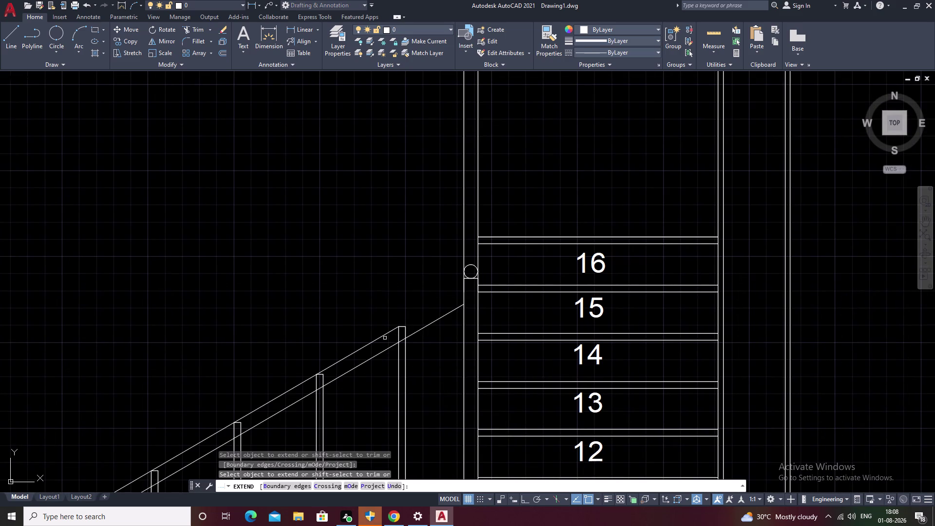
click(384, 336)
scroll(down, 3)
key(Escape)
middle_drag(406, 353, 497, 292)
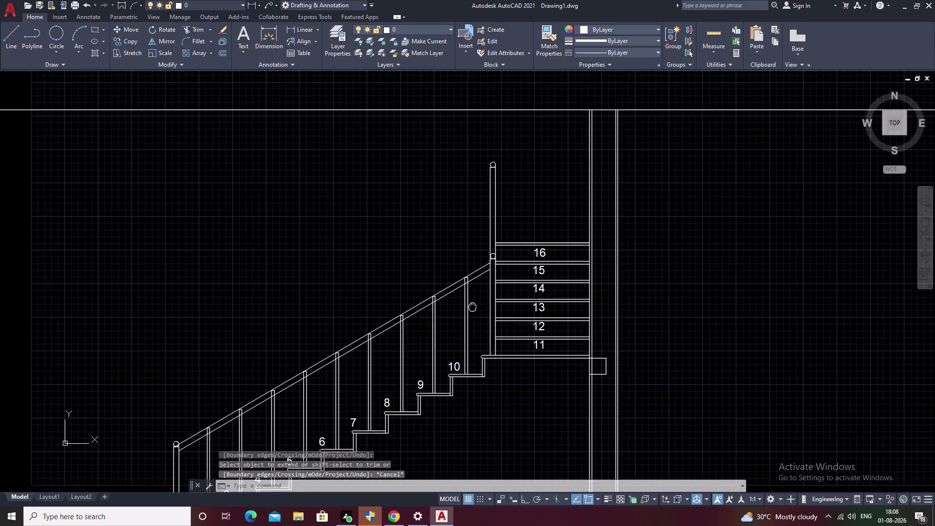
middle_drag(497, 292, 509, 287)
Start TRIM and fence-cut the lowest baluster tops, then undo that attempt.
text(TR)
key(space)
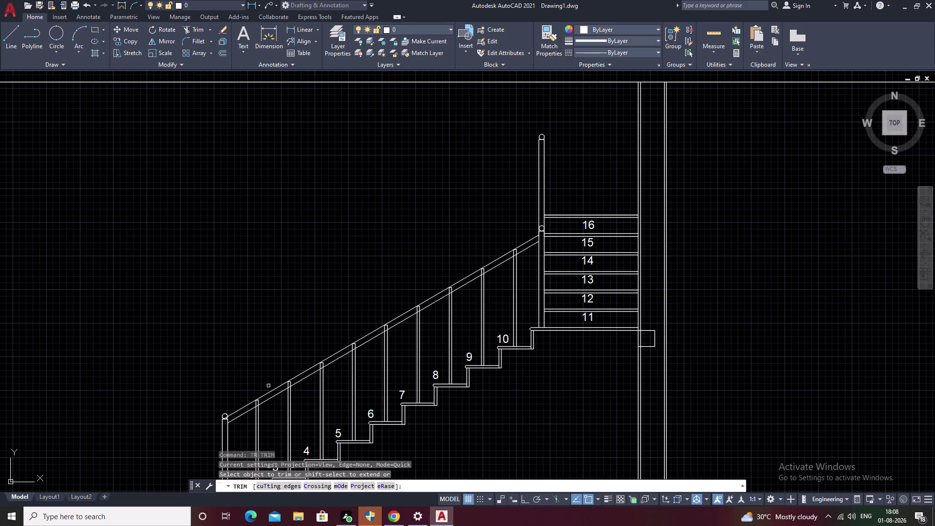
scroll(up, 3)
middle_drag(242, 431, 343, 295)
drag(295, 336, 340, 308)
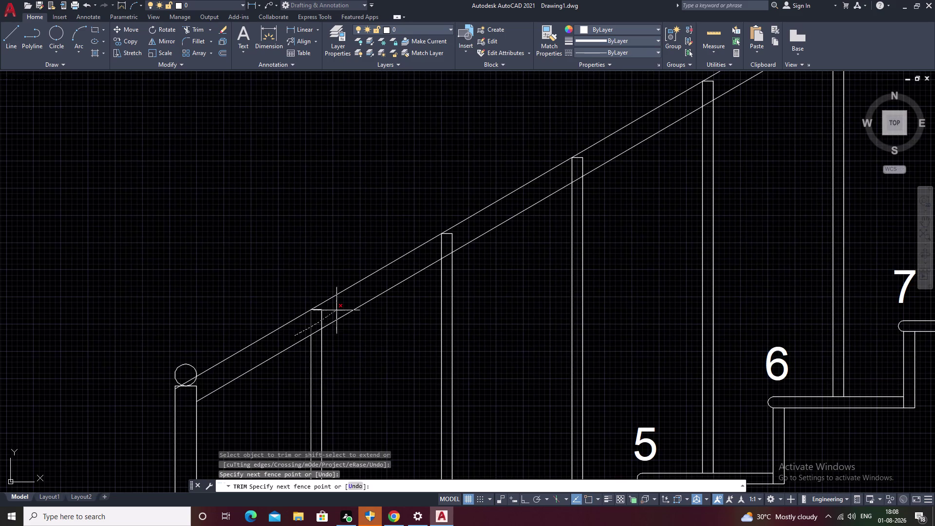
drag(340, 308, 397, 285)
right_drag(459, 254, 463, 251)
key(Escape)
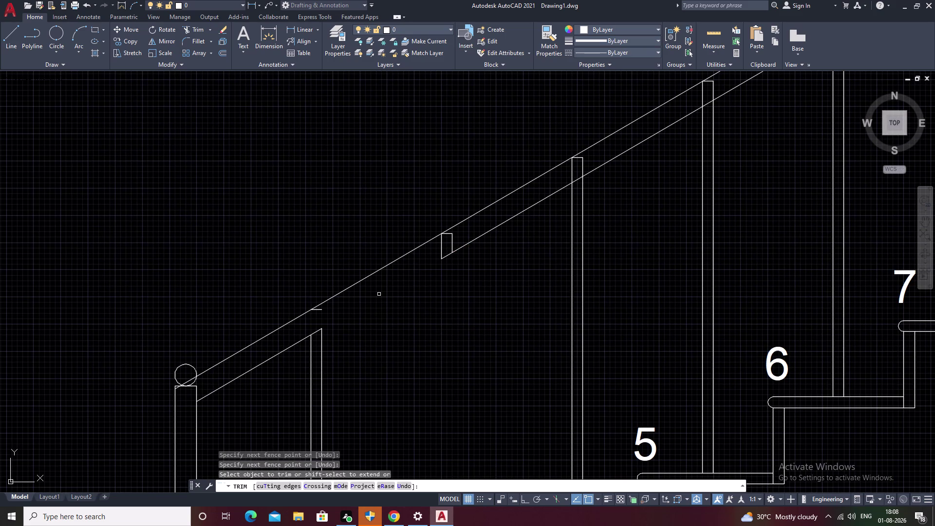
key(ctrl+z)
Fence-trim the baluster lines inside the handrail on the lower balusters.
scroll(up, 3)
middle_drag(217, 432, 305, 315)
drag(190, 395, 235, 373)
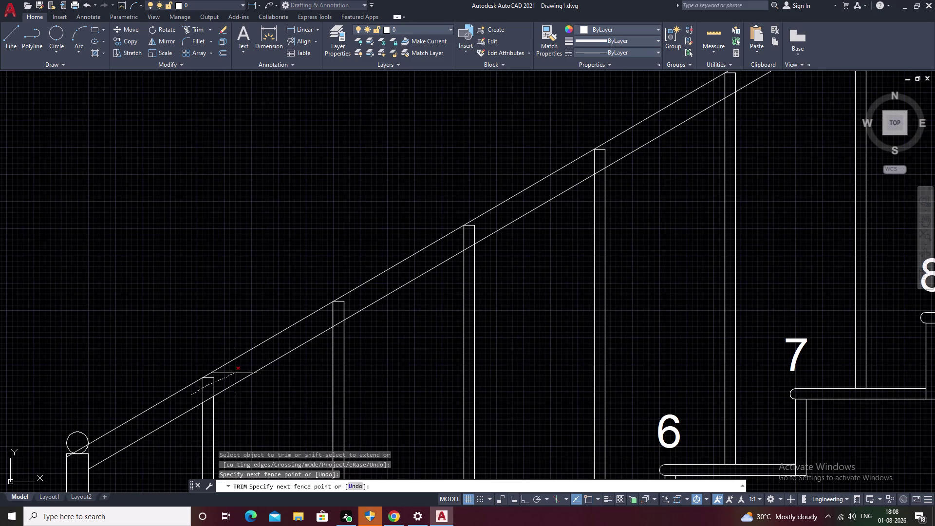
drag(235, 373, 293, 344)
drag(298, 342, 337, 315)
scroll(up, 3)
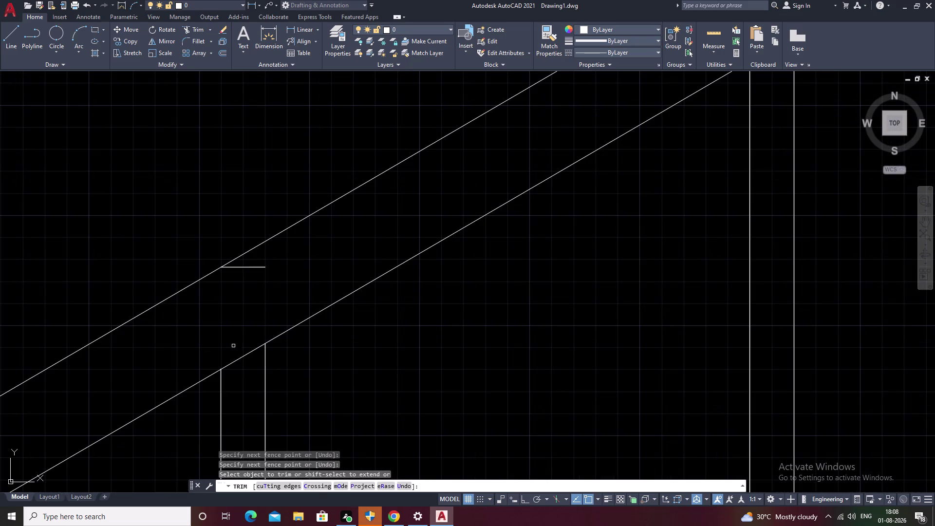
drag(271, 251, 240, 271)
right_click(271, 251)
drag(256, 258, 235, 280)
drag(251, 258, 234, 285)
scroll(down, 3)
middle_drag(358, 258, 112, 426)
scroll(down, 3)
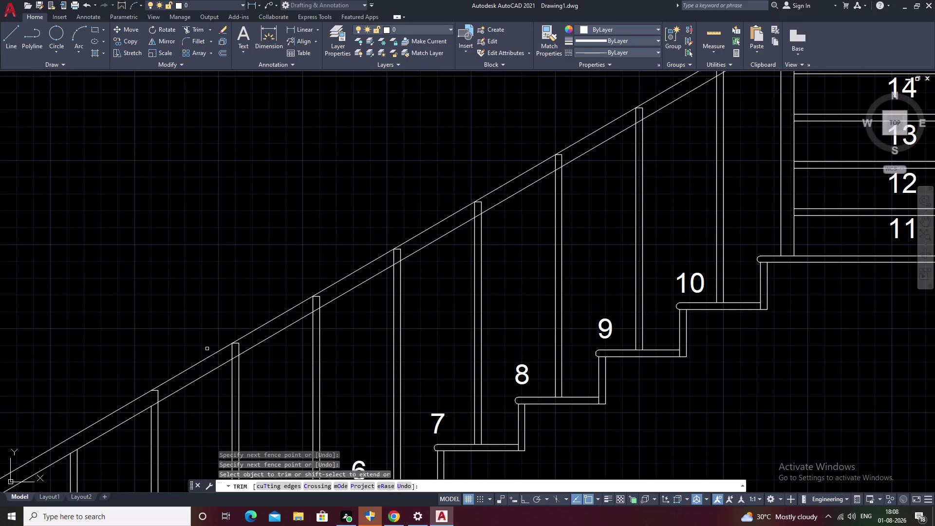
scroll(up, 3)
Cut successive baluster tops at the handrail and remove leftover stubs between handrail lines.
drag(191, 371, 102, 416)
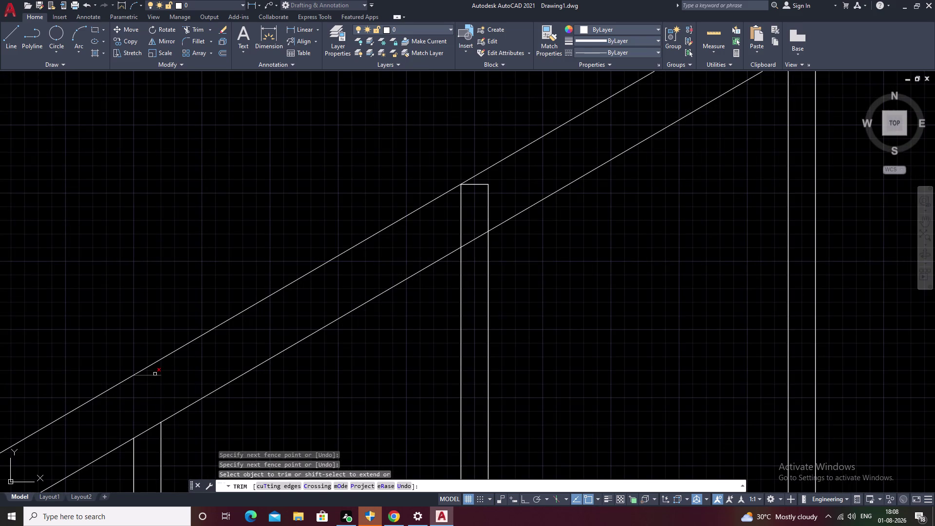
click(154, 374)
middle_drag(334, 316, 200, 384)
drag(388, 247, 295, 303)
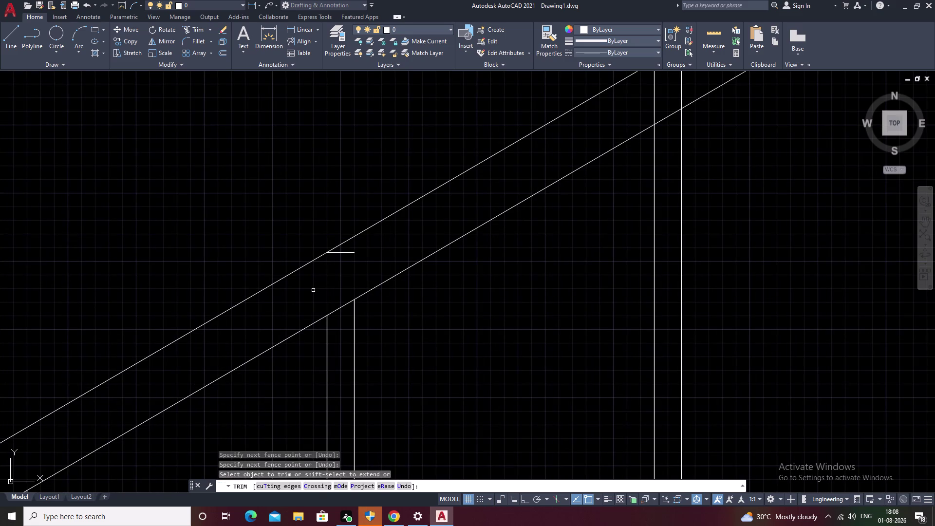
click(346, 252)
middle_drag(384, 258, 24, 525)
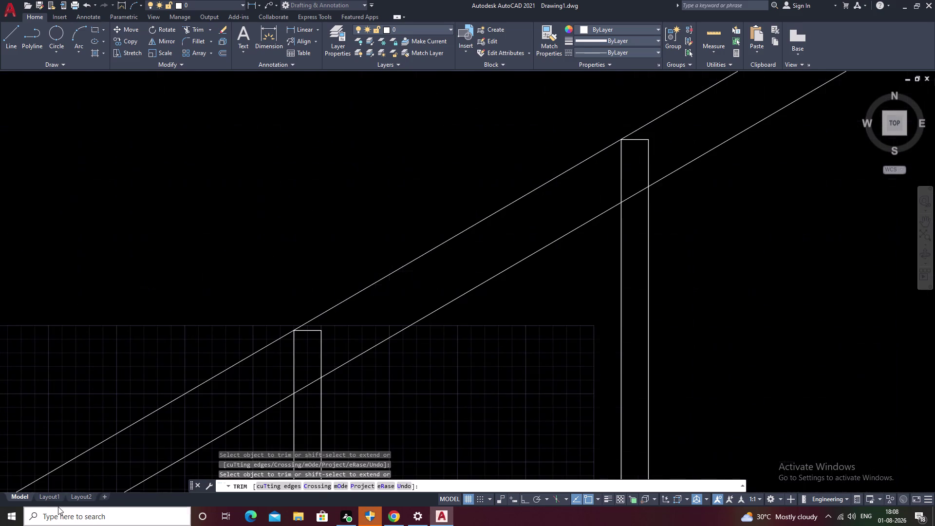
drag(360, 320, 206, 413)
click(311, 330)
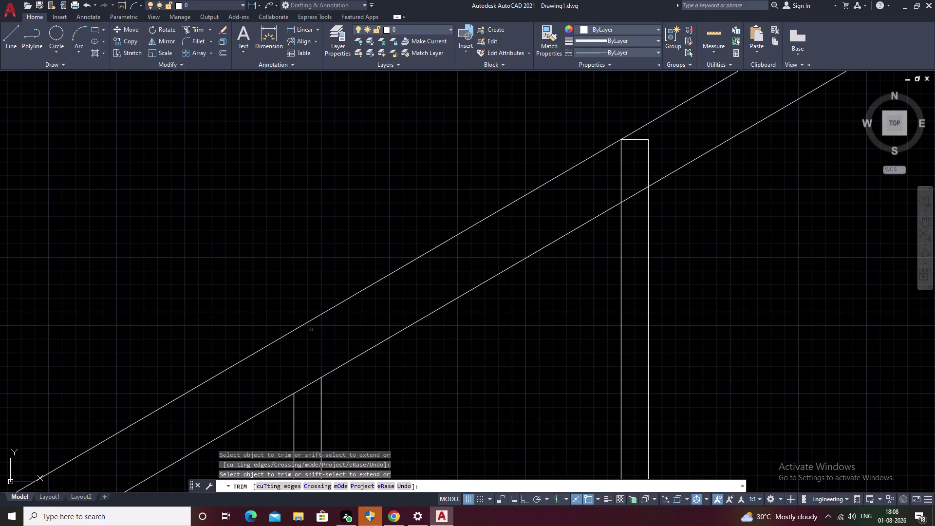
middle_drag(356, 335, 21, 525)
drag(343, 350, 213, 428)
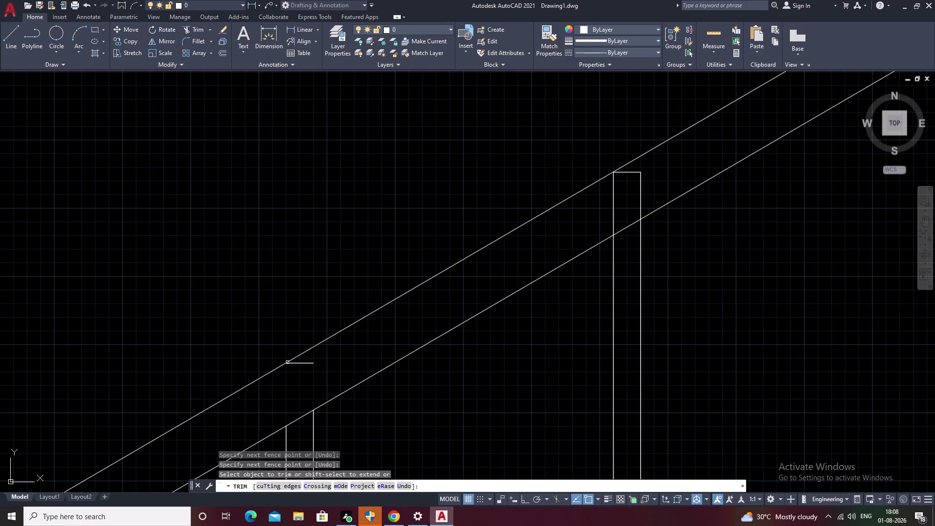
click(296, 363)
middle_drag(405, 351, 40, 510)
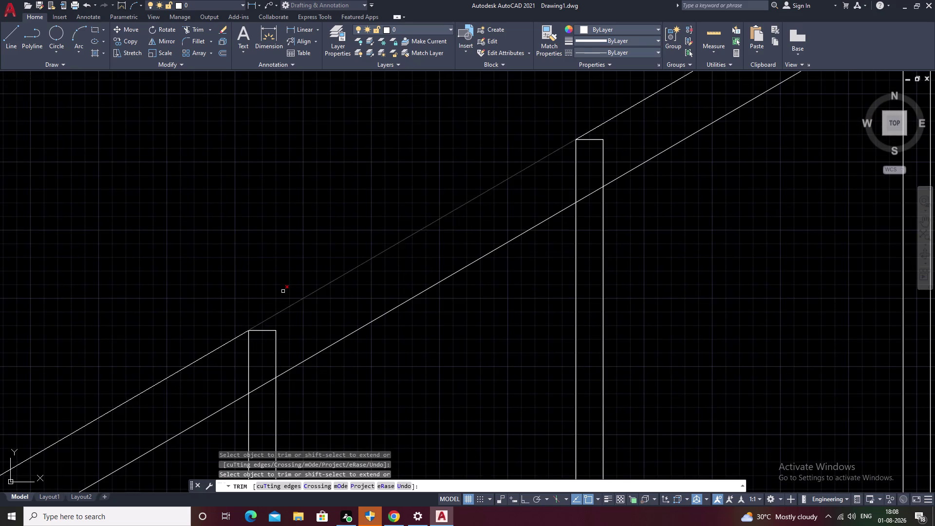
drag(334, 304, 151, 395)
drag(305, 319, 199, 388)
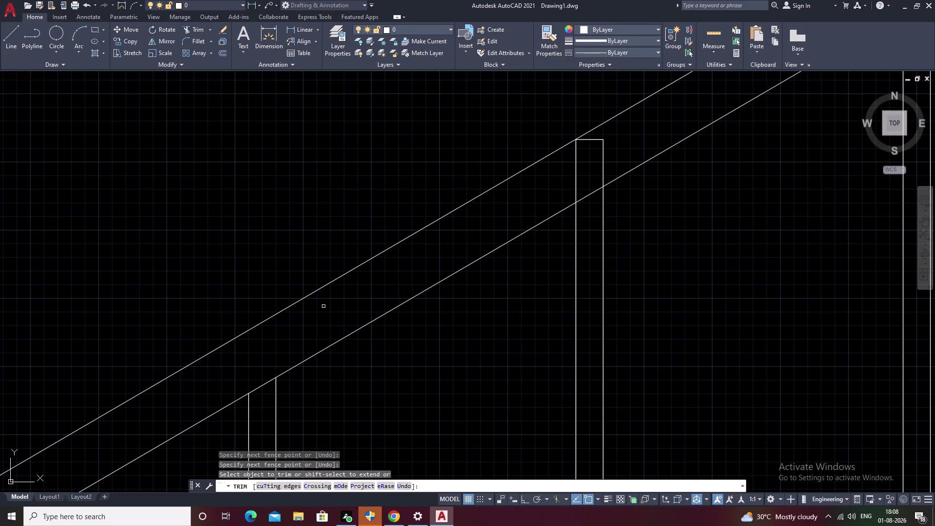
middle_drag(323, 306, 9, 525)
Trim the remaining baluster ends poking past the handrail with more fence passes.
scroll(down, 3)
drag(218, 427, 124, 480)
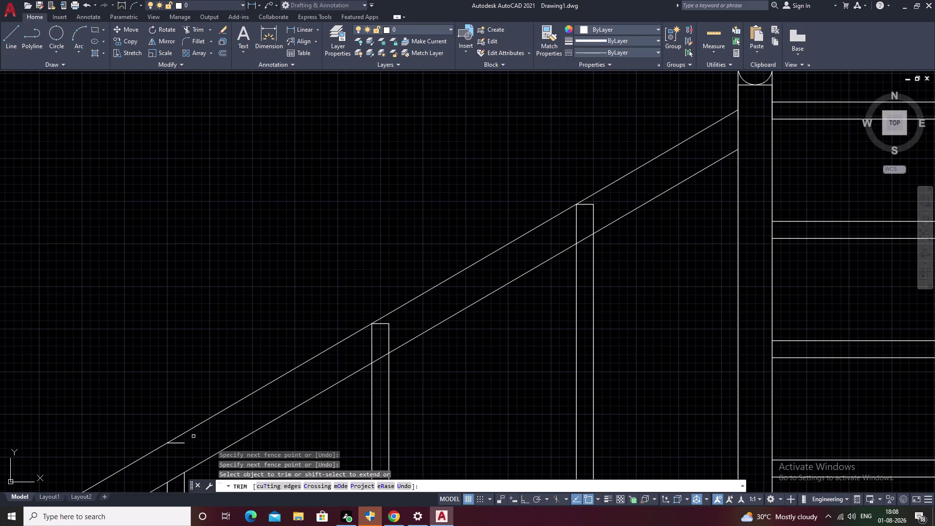
click(177, 443)
drag(405, 320, 320, 371)
scroll(up, 3)
click(400, 310)
middle_drag(425, 314, 0, 525)
drag(521, 291, 285, 410)
right_click(520, 292)
click(431, 323)
drag(470, 311, 465, 311)
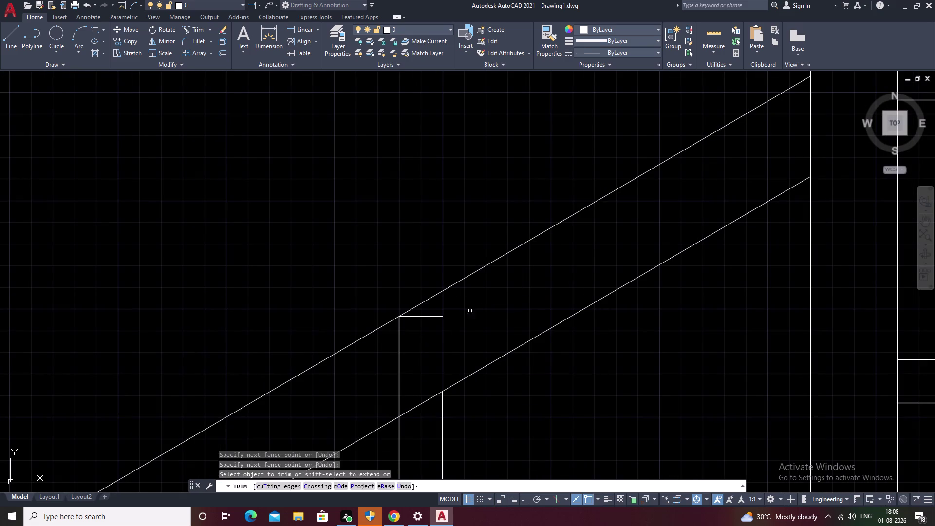
drag(465, 311, 377, 351)
click(422, 316)
End the trim and pan the view back toward the staircase.
middle_drag(423, 317, 141, 459)
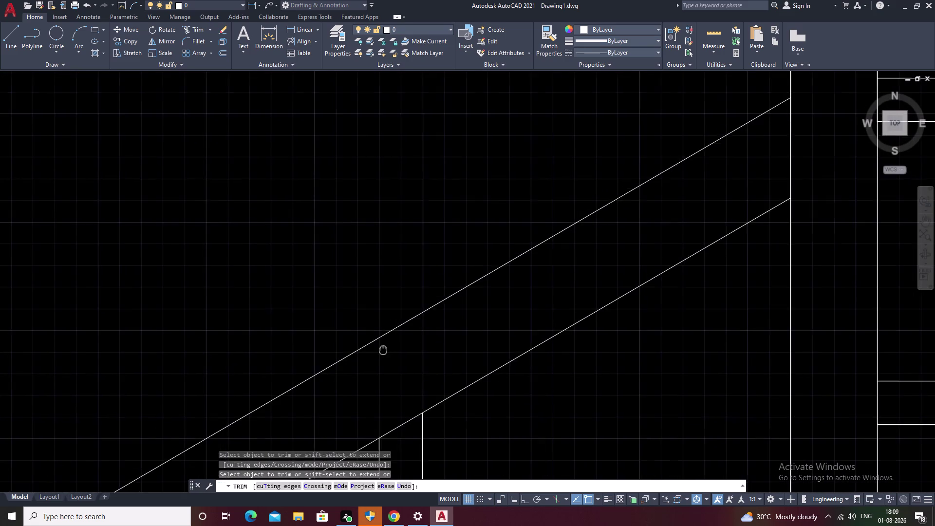
middle_drag(141, 459, 53, 491)
scroll(down, 3)
scroll(down, 3)
middle_drag(215, 364, 358, 298)
scroll(down, 3)
middle_drag(280, 278, 454, 231)
key(Escape)
middle_drag(373, 270, 480, 220)
scroll(down, 3)
middle_drag(473, 228, 309, 328)
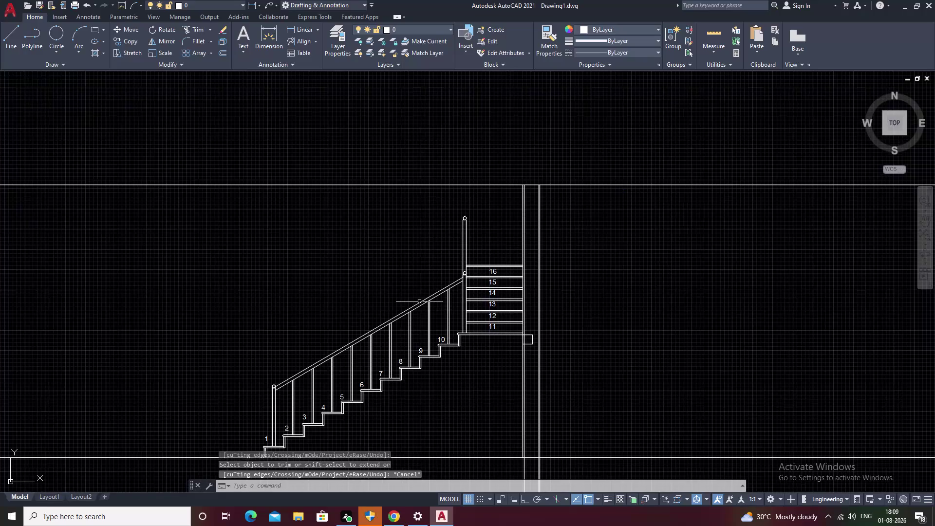
Draw a line from below the first step to the corner under tread 10.
middle_drag(356, 233, 304, 244)
scroll(down, 3)
middle_drag(200, 303, 298, 254)
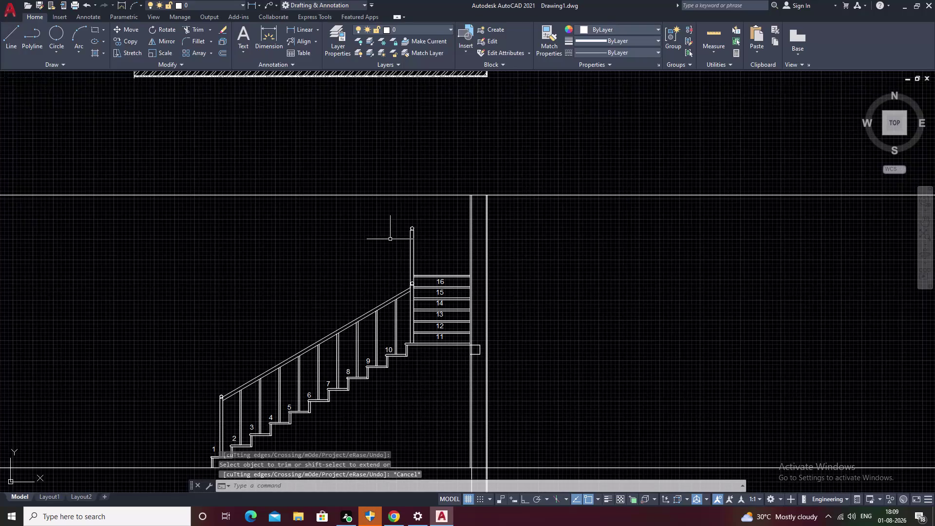
scroll(up, 3)
middle_drag(385, 270, 285, 290)
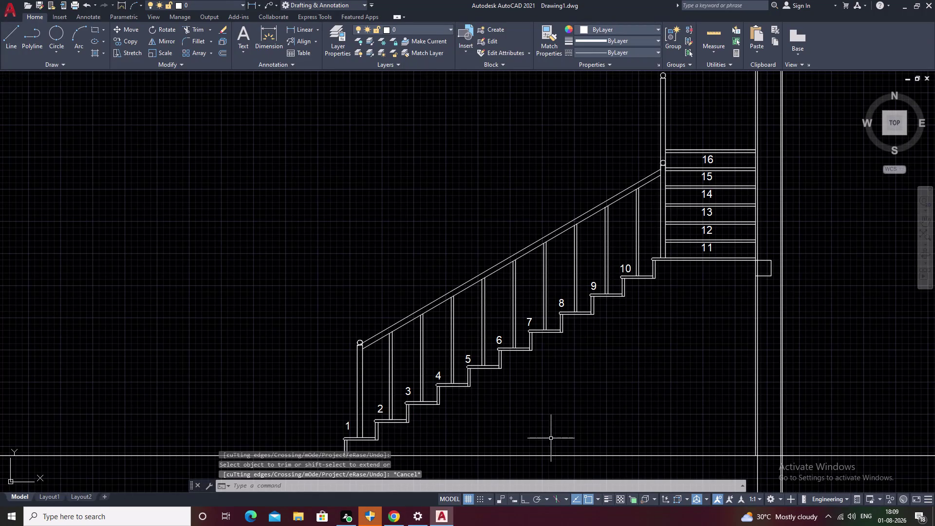
text(L)
key(space)
middle_drag(570, 453, 535, 404)
scroll(up, 3)
click(343, 388)
middle_drag(650, 206, 155, 524)
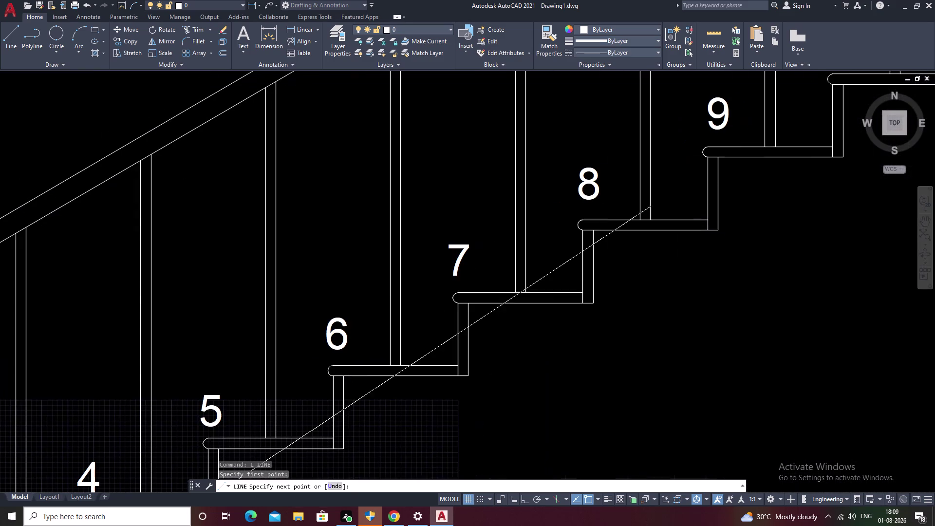
middle_drag(773, 317, 257, 472)
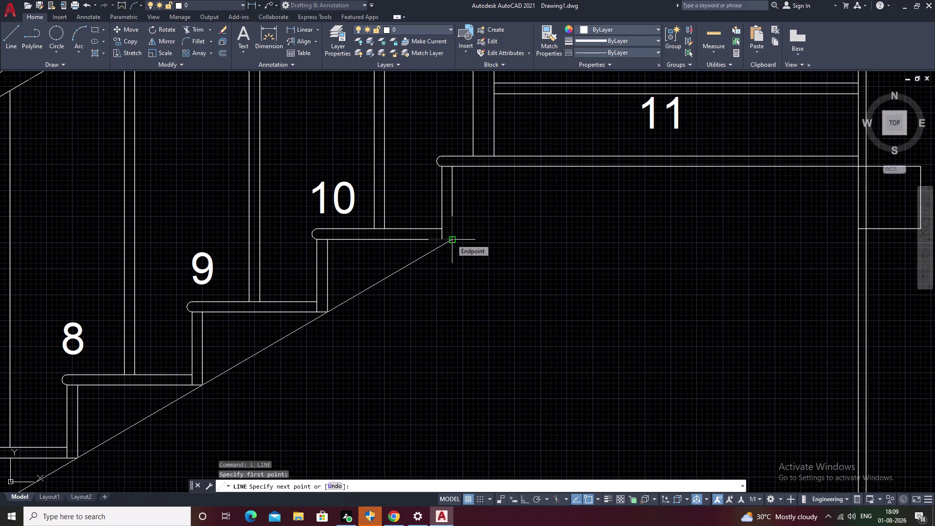
click(450, 239)
key(Escape)
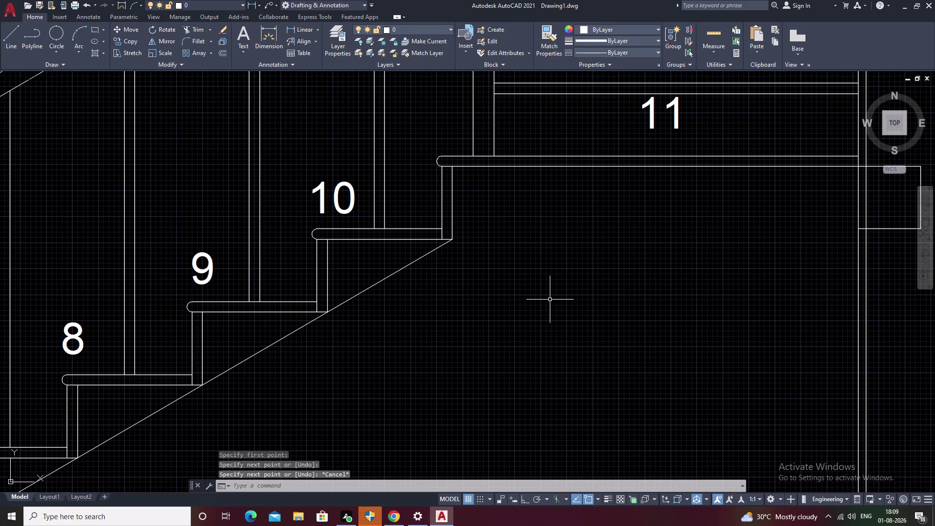
Start an offset with a distance of 6.
text(O)
key(space)
text(6)
key(space)
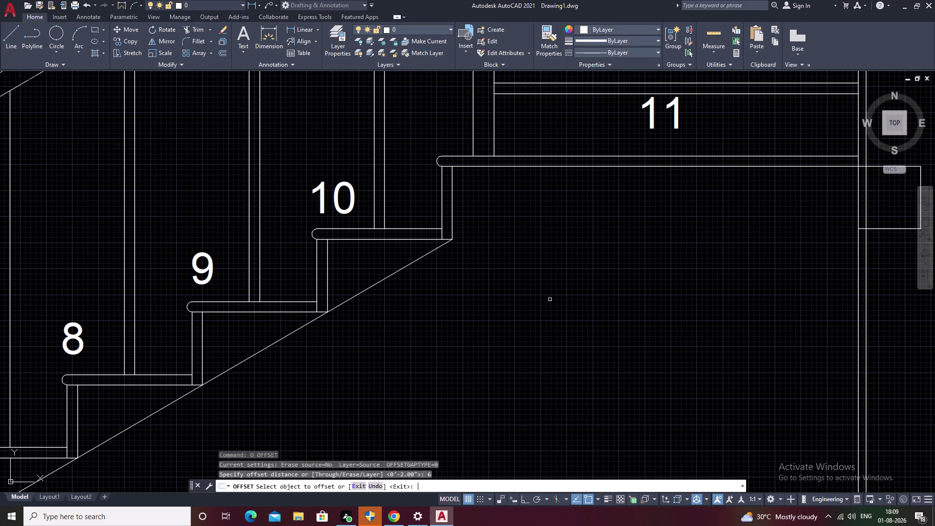
Offset the sloping line 6 units below to form the second stringer line.
click(368, 288)
click(433, 329)
scroll(down, 3)
middle_drag(484, 377, 567, 290)
middle_drag(449, 375, 503, 319)
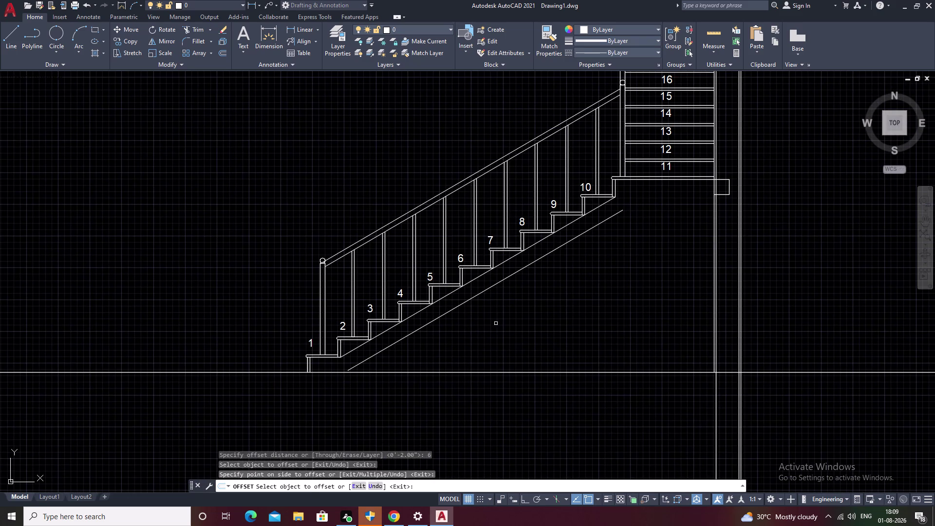
key(Escape)
middle_drag(584, 265, 515, 354)
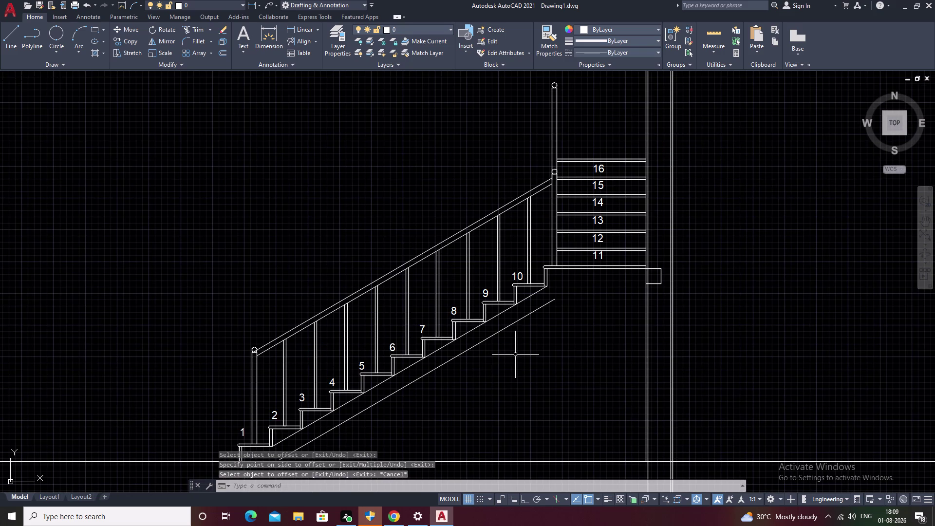
Extend the lower stringer line down to the floor.
text(EX)
key(space)
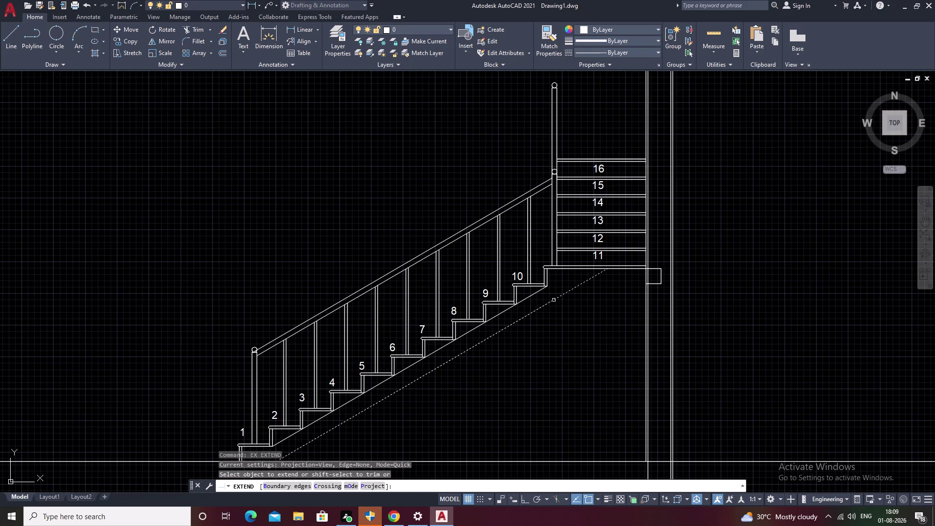
click(554, 301)
key(Escape)
middle_drag(439, 383, 546, 303)
scroll(up, 3)
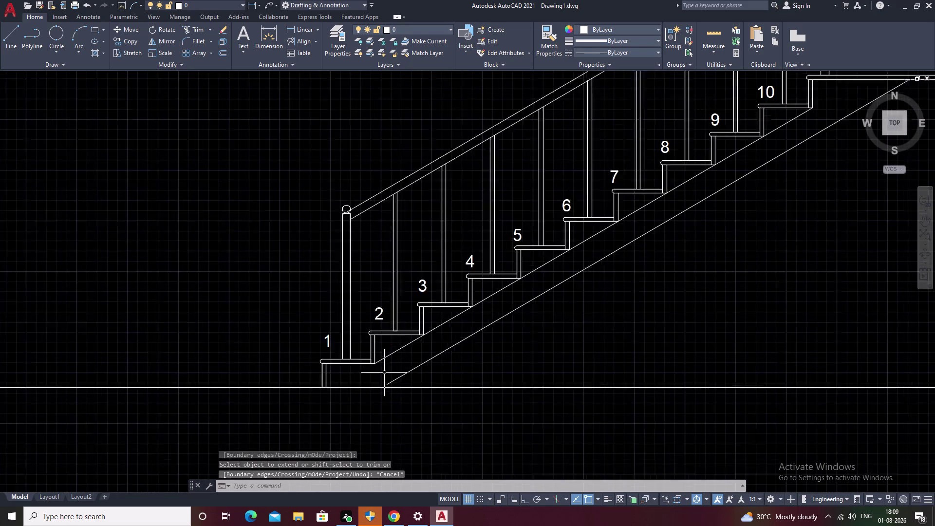
key(w)
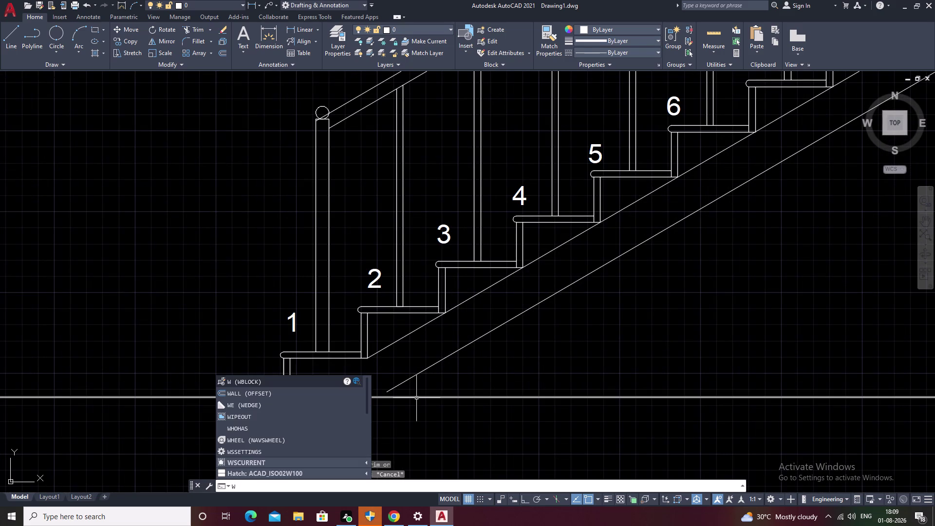
key(BackSpace)
text(EX)
key(space)
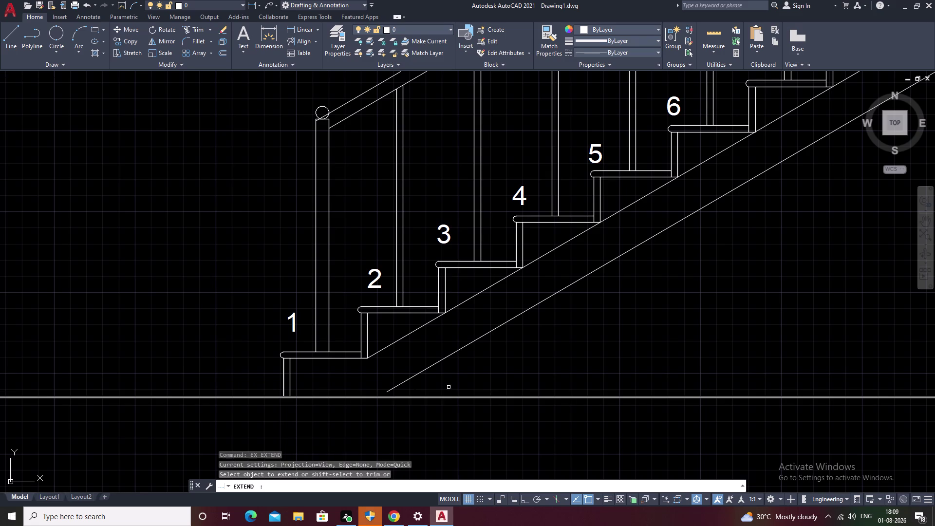
click(439, 362)
scroll(down, 3)
key(Escape)
Extend the landing's underside to meet the stringer.
middle_drag(590, 356, 303, 443)
scroll(down, 3)
middle_drag(497, 341, 363, 410)
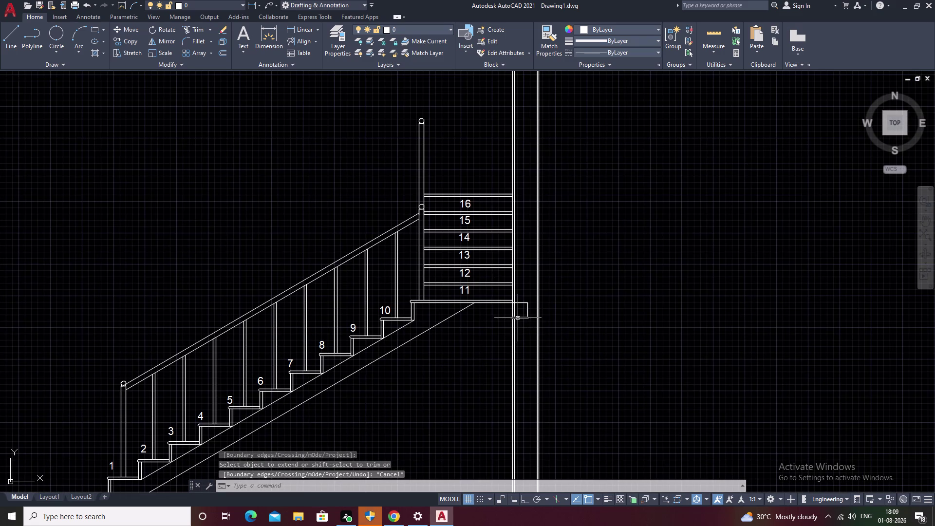
scroll(up, 3)
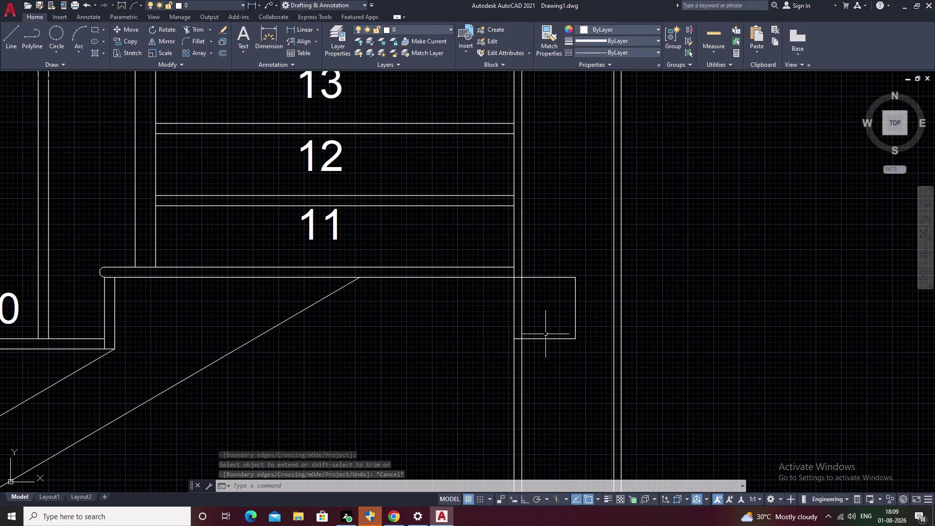
text(RX)
key(space)
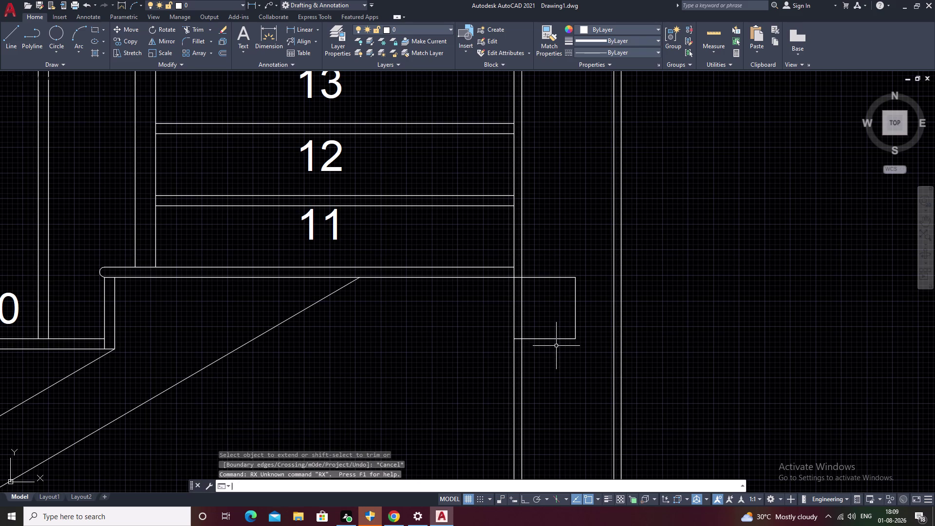
key(space)
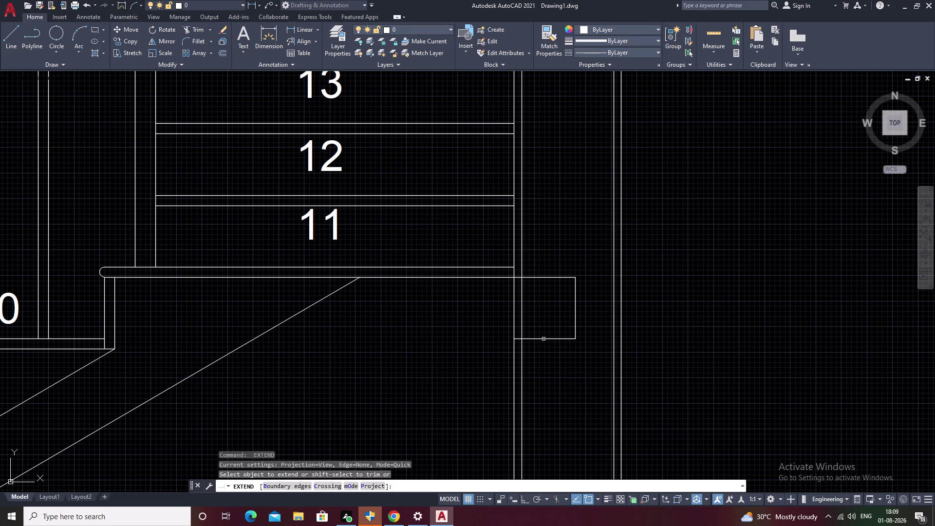
click(543, 339)
key(Escape)
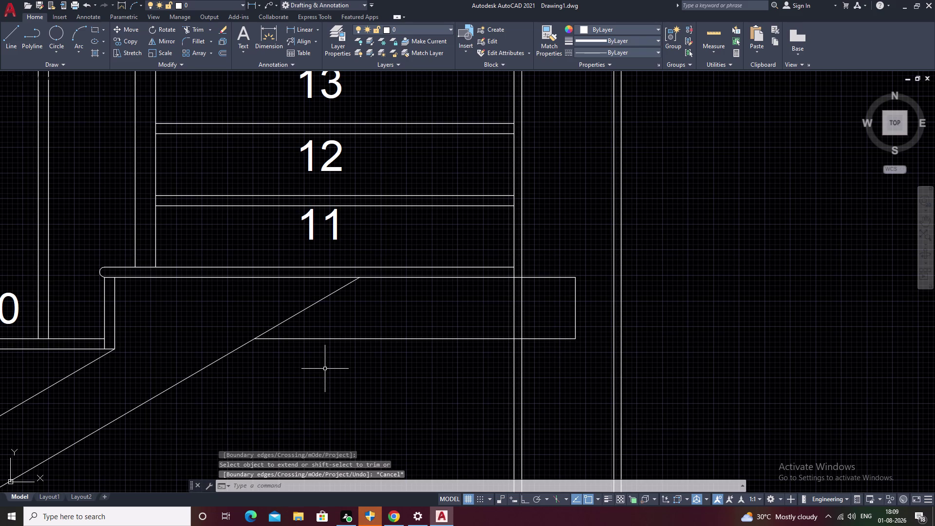
Trim the stringer overshoot inside the landing.
text(TR)
key(space)
drag(384, 290, 207, 314)
scroll(down, 3)
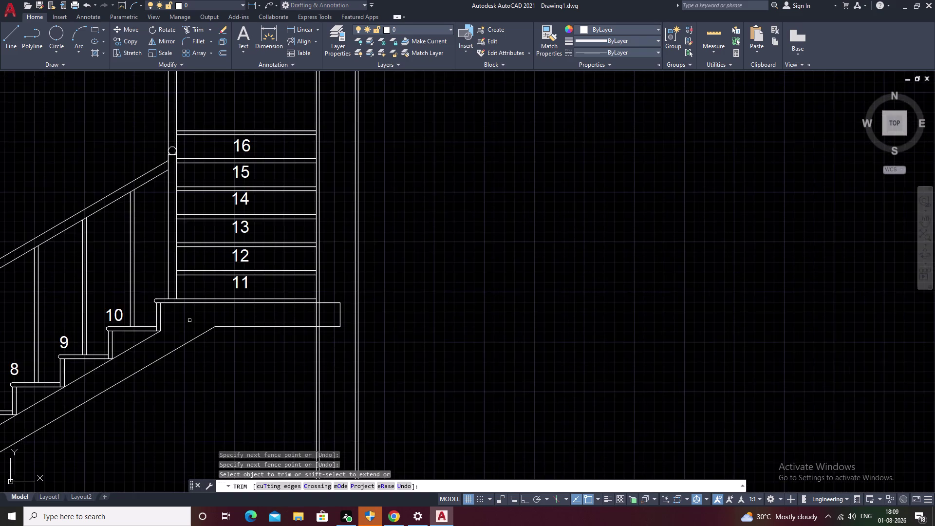
middle_drag(213, 317, 371, 313)
middle_drag(214, 358, 451, 304)
middle_drag(401, 366, 562, 301)
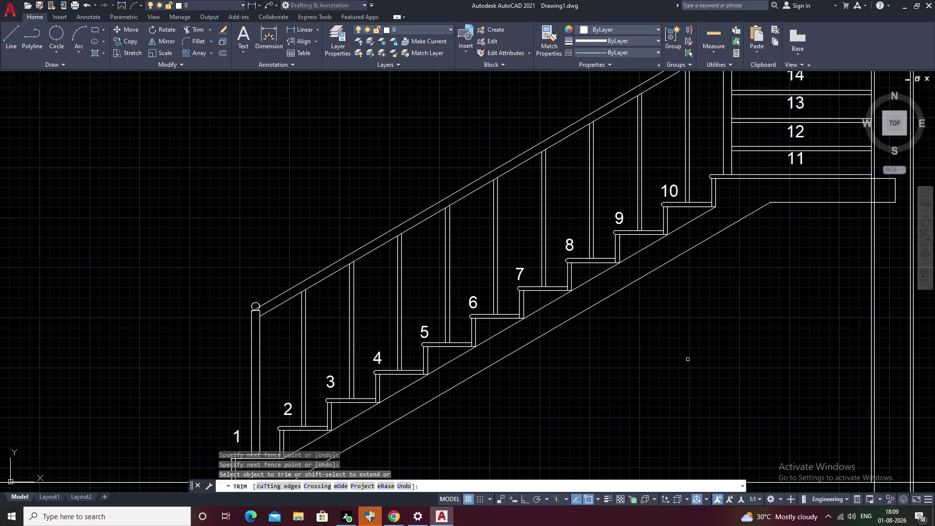
Try an offset of .75, then cancel it and clear all commands.
text(O)
key(space)
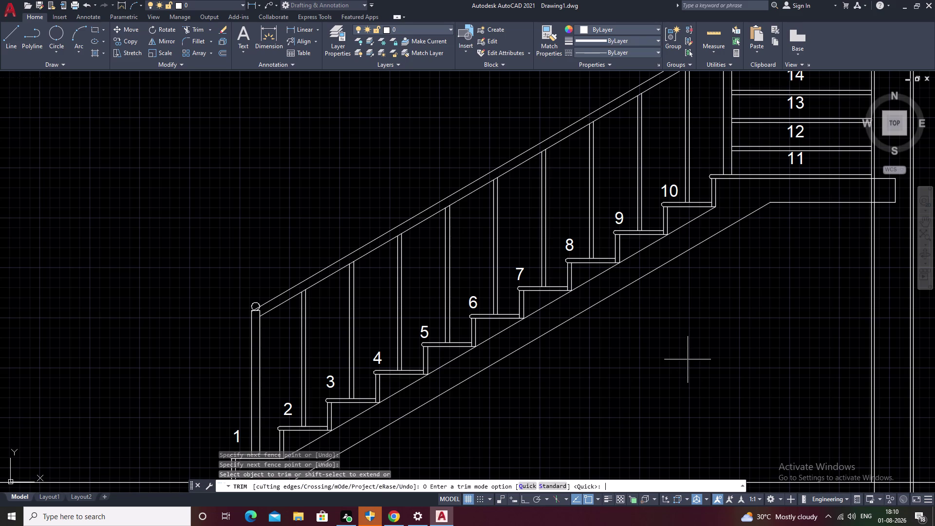
text(.75)
key(space)
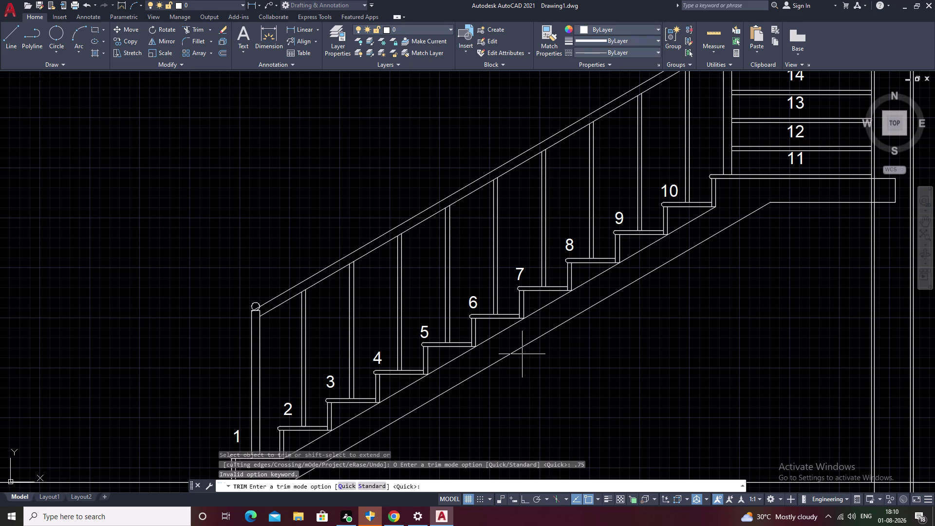
key(Escape)
text(O)
key(space)
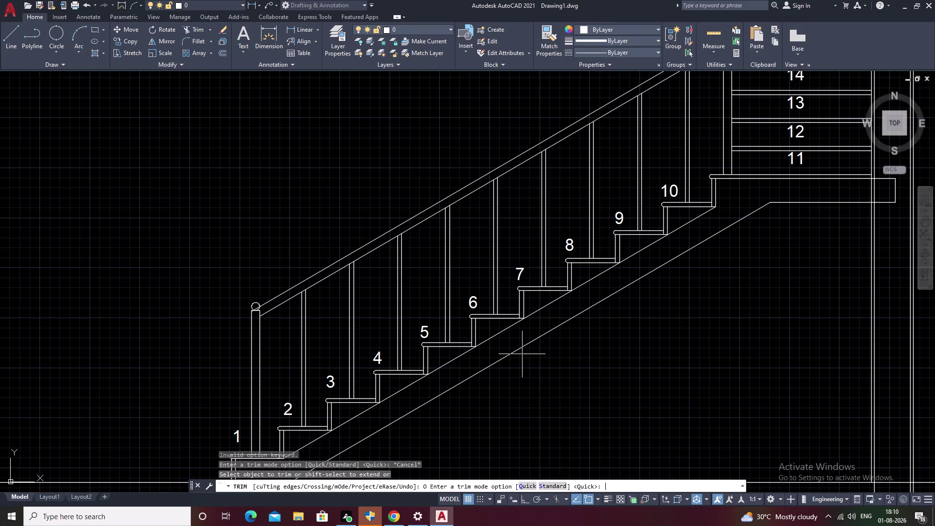
key(period)
text(75)
key(Escape)
key(Escape)
key(Escape)
key(Escape)
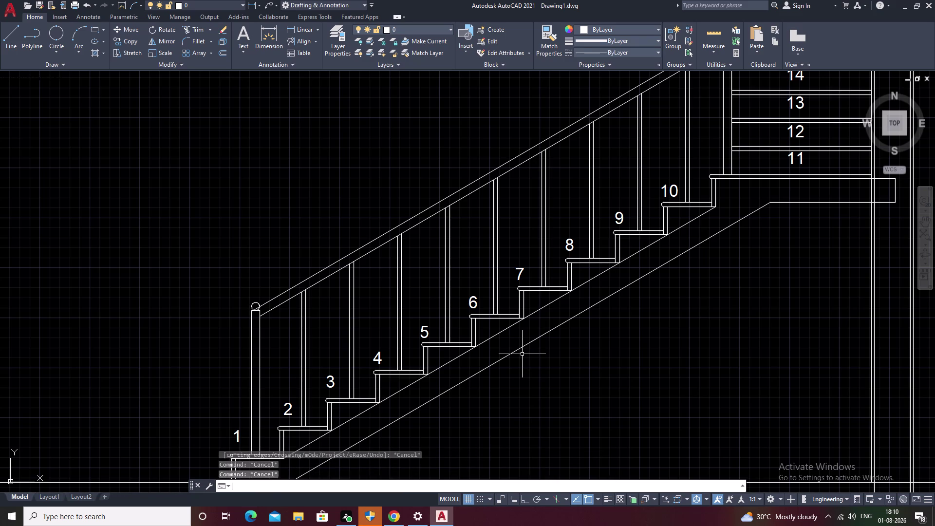
Offset the stringer line and the landing underside by 0.75 to form the lower stringer edge.
text(O)
key(space)
text(.7)
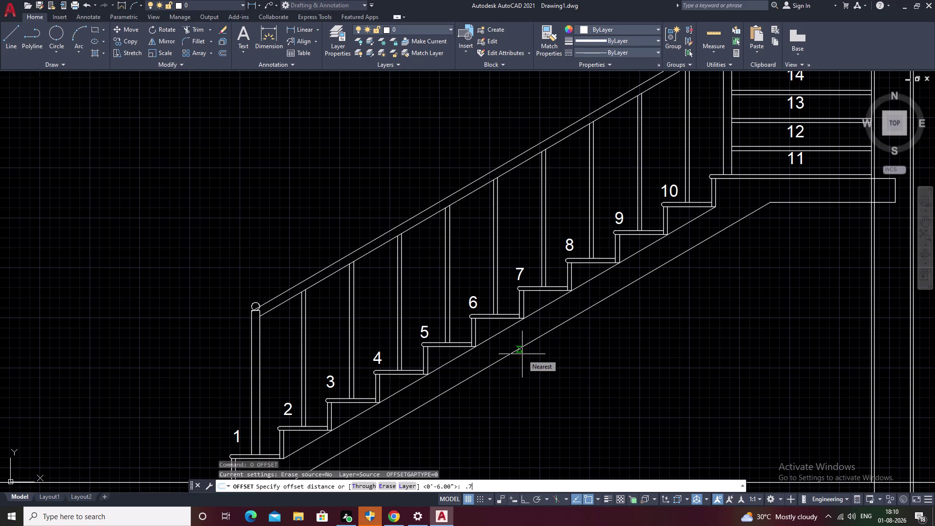
key(space)
key(Escape)
key(space)
text(.75)
key(space)
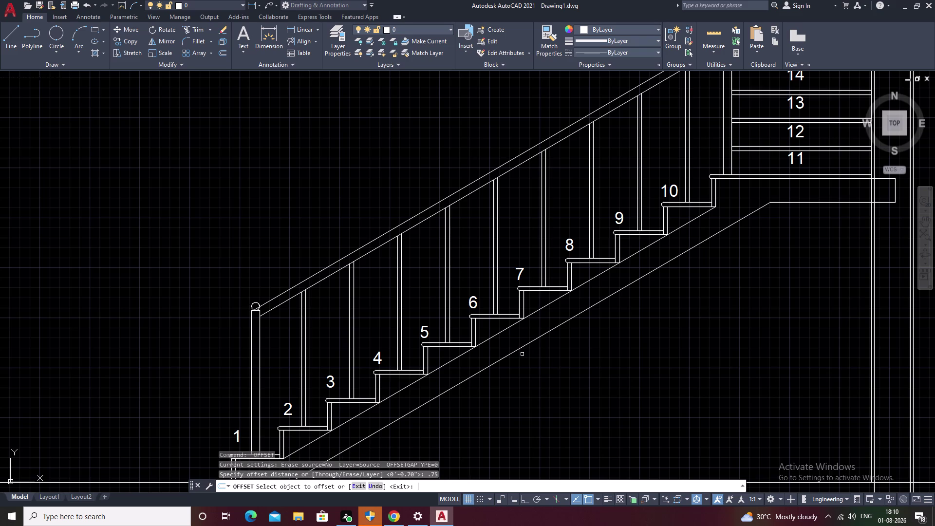
double_click(511, 354)
click(535, 380)
middle_drag(751, 303, 513, 433)
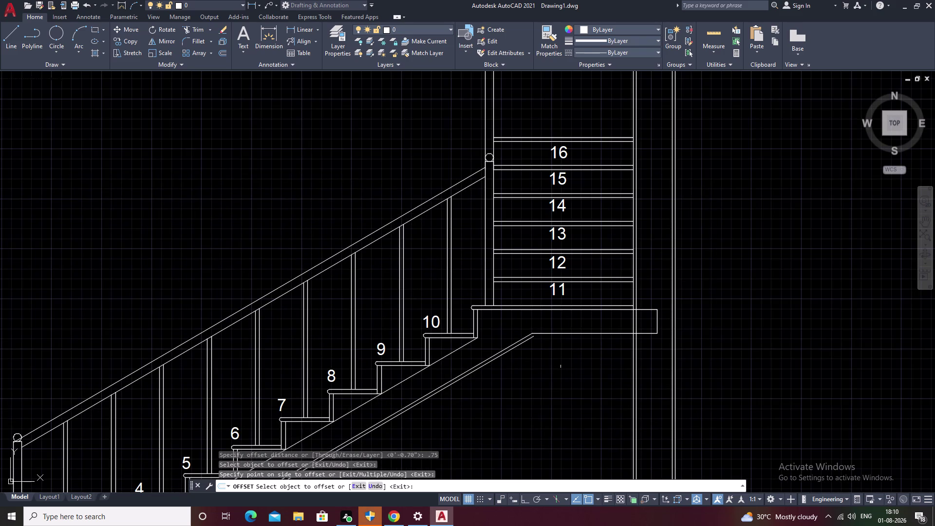
click(583, 333)
click(586, 360)
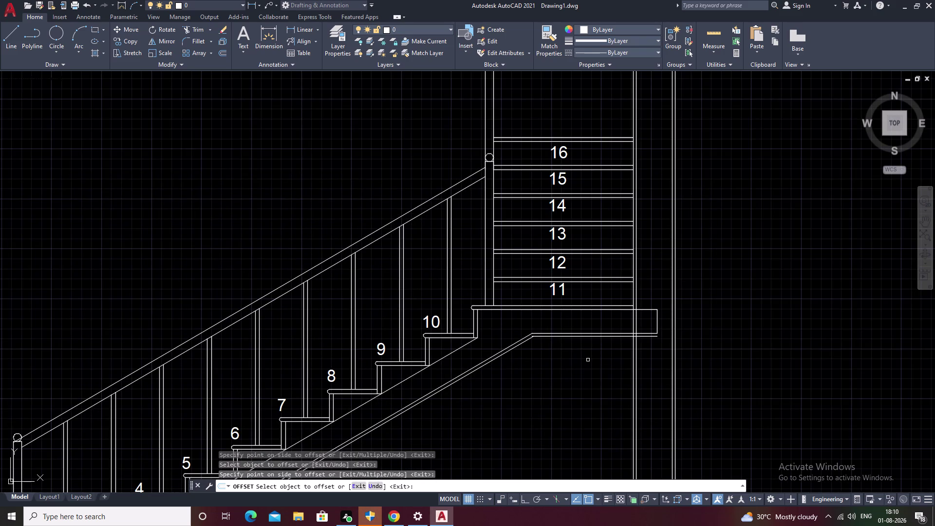
key(Escape)
Trim the offset stringer line and its leftover stub back to the landing wall.
scroll(up, 3)
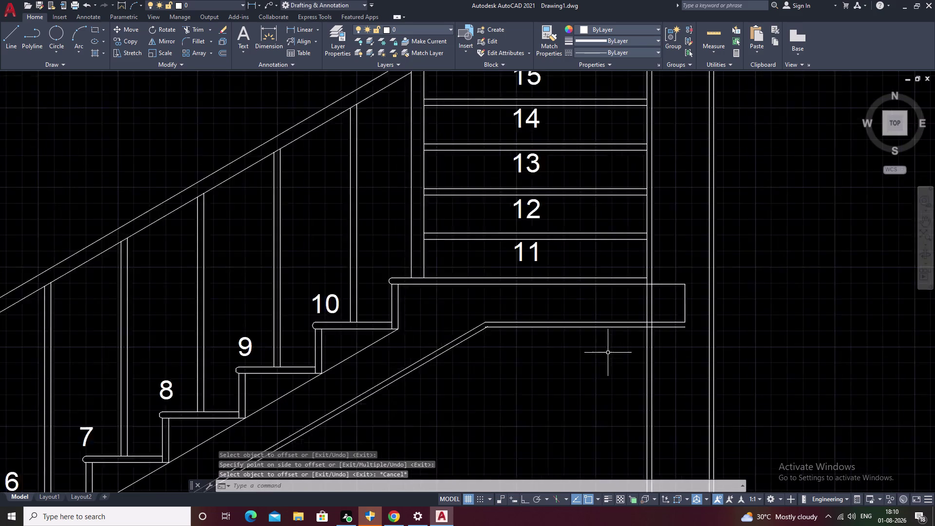
middle_drag(593, 356, 482, 403)
text(TR)
key(space)
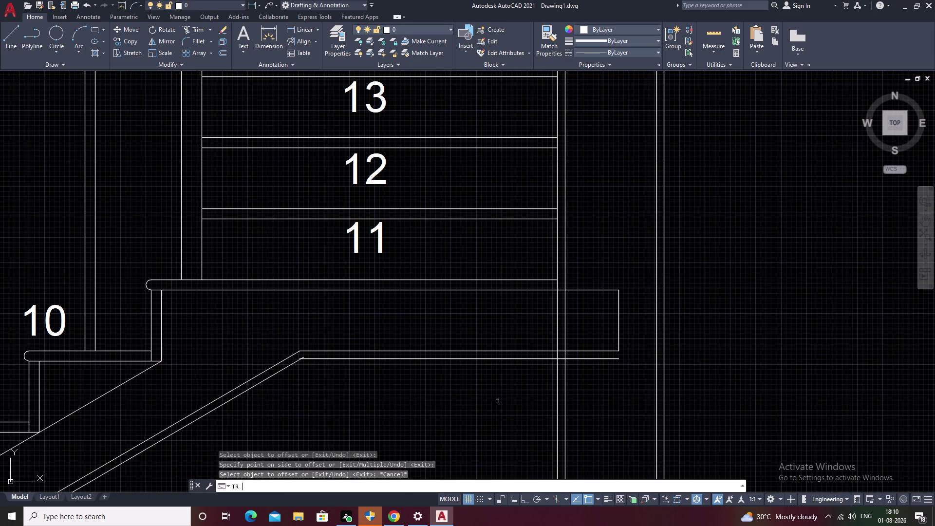
drag(623, 357, 581, 362)
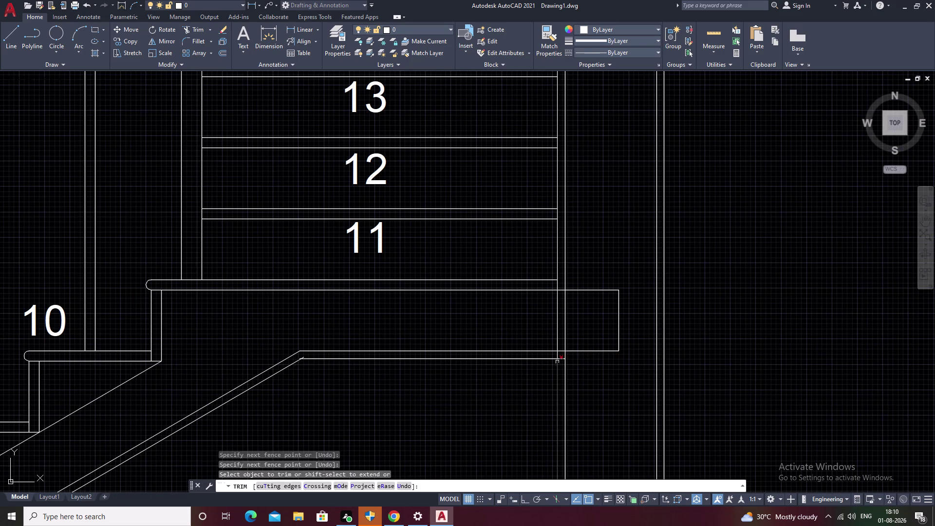
scroll(up, 3)
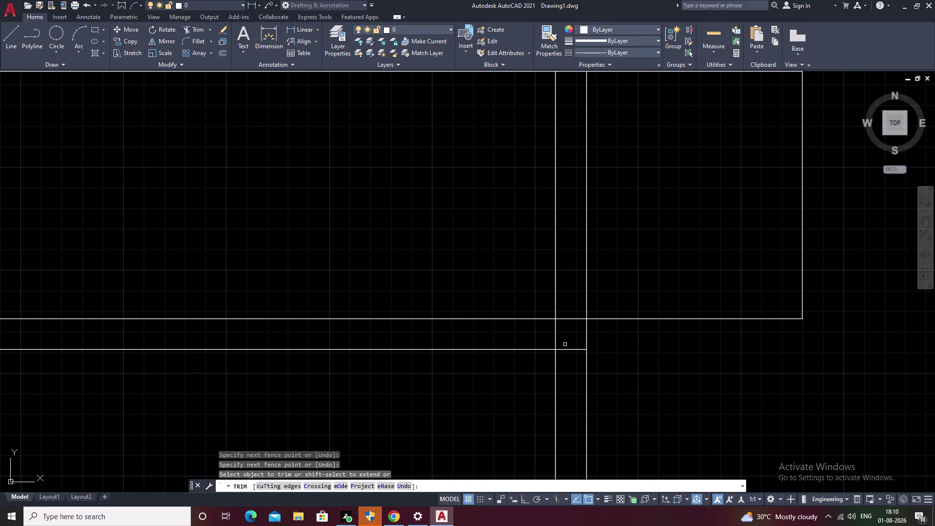
drag(570, 338, 570, 338)
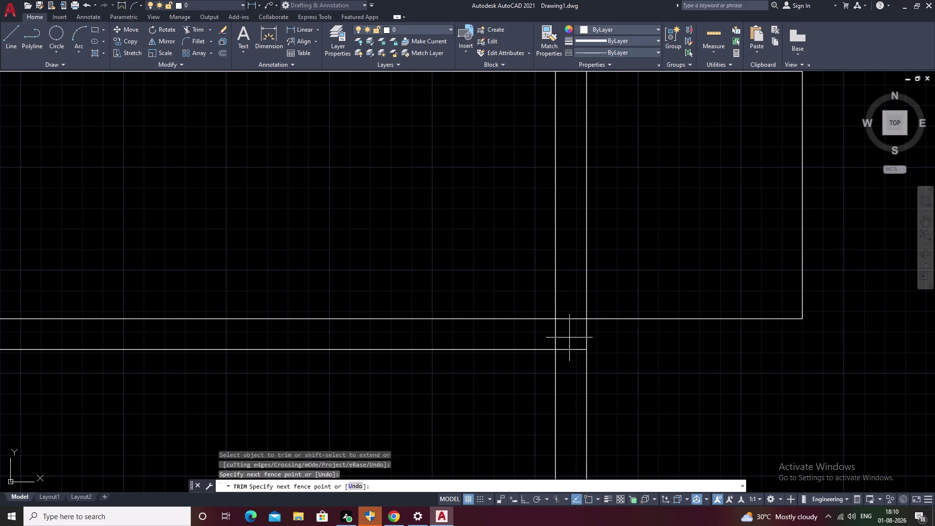
drag(569, 338, 570, 362)
middle_drag(607, 339, 640, 461)
scroll(down, 3)
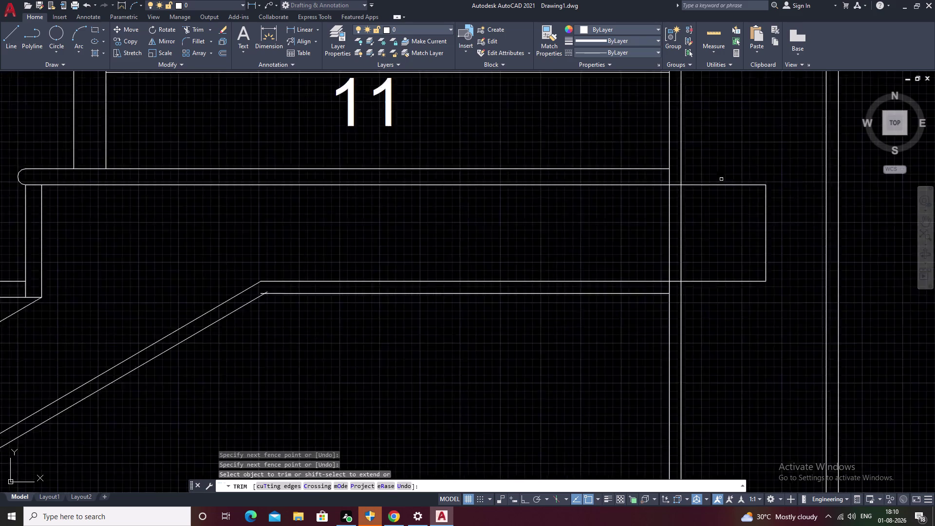
middle_drag(689, 284, 740, 234)
scroll(down, 3)
middle_drag(440, 323, 548, 275)
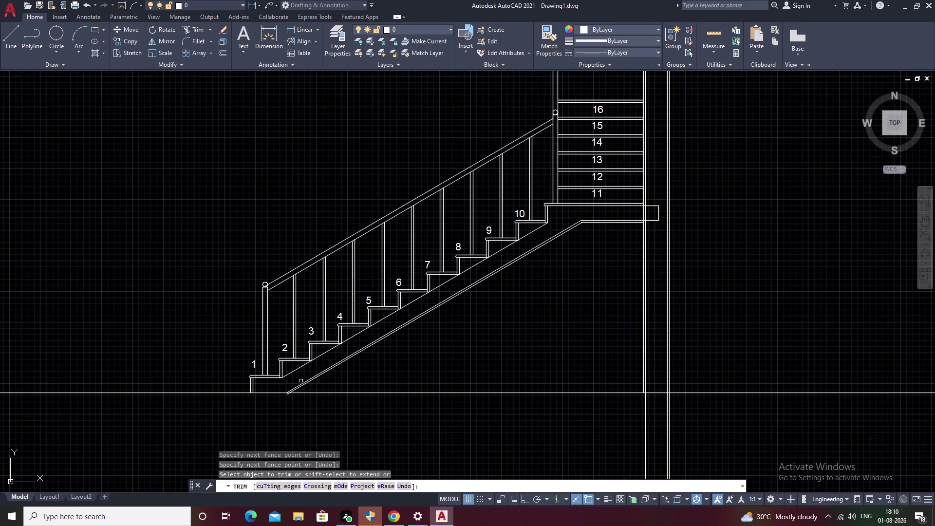
Fence-trim the stringer lines extending below the floor line.
scroll(up, 3)
scroll(up, 3)
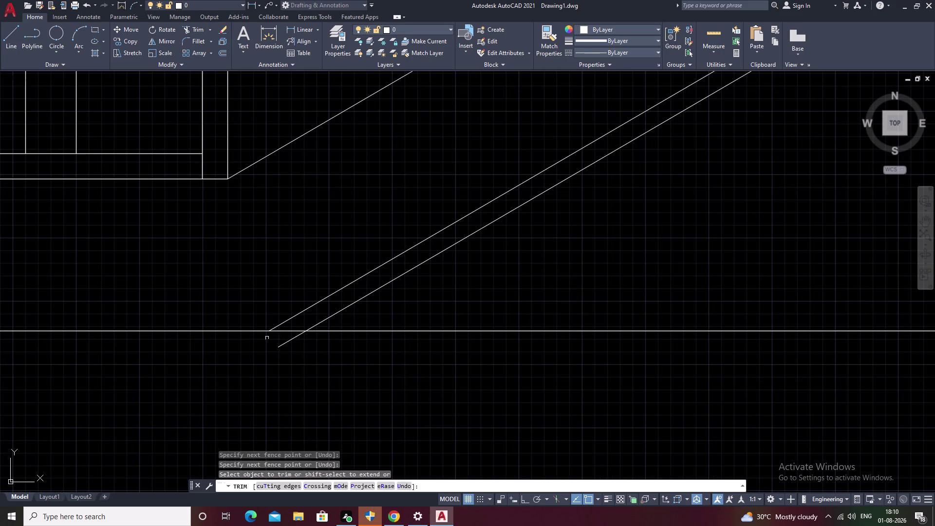
click(257, 333)
drag(257, 341, 332, 343)
drag(275, 343, 290, 342)
right_click(275, 343)
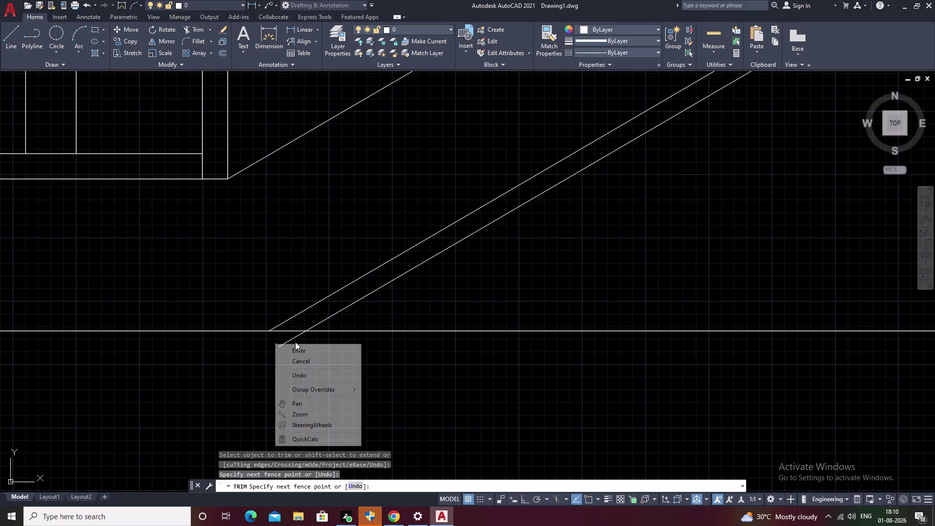
drag(289, 342, 315, 345)
key(Escape)
drag(315, 347, 340, 351)
right_drag(315, 346, 340, 351)
drag(352, 353, 358, 354)
right_drag(351, 353, 358, 354)
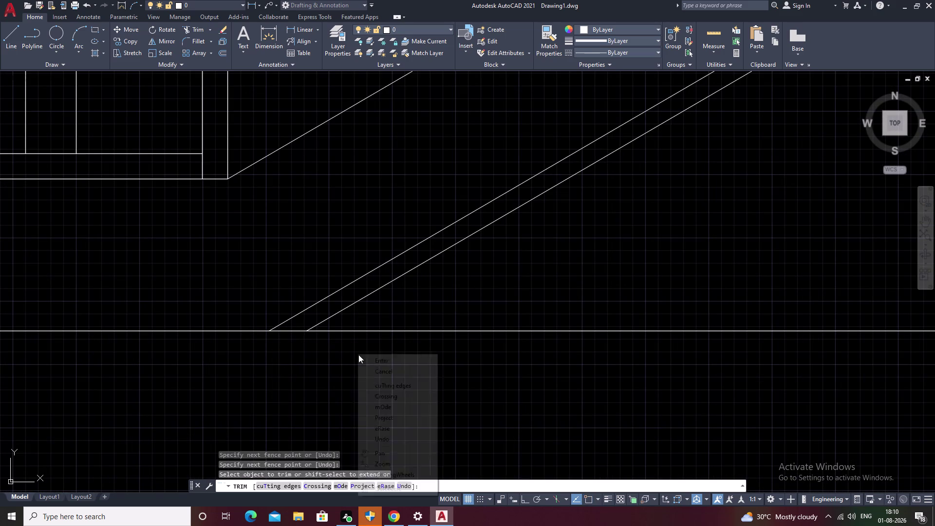
End the trim command and zoom out to view the whole staircase section.
scroll(down, 3)
scroll(down, 3)
key(Escape)
scroll(down, 3)
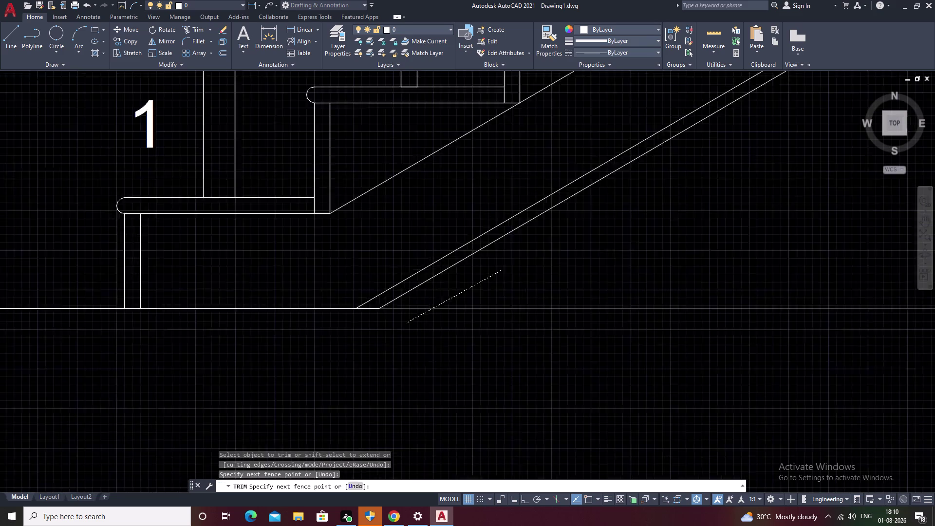
key(Escape)
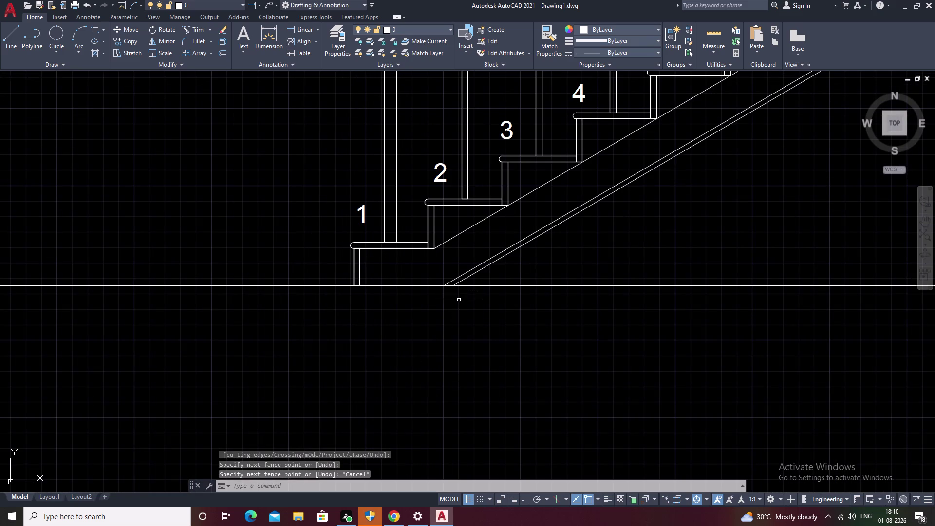
key(Escape)
key(Escape)
scroll(up, 3)
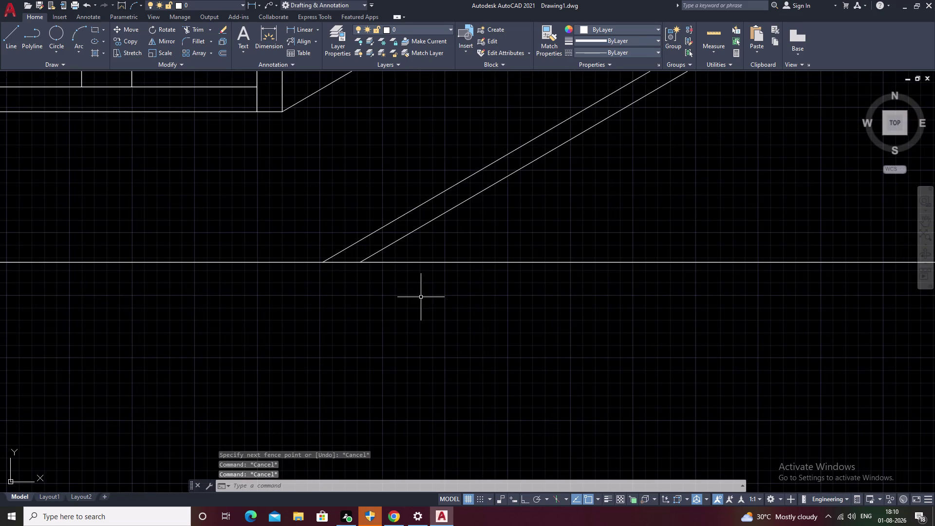
key(Escape)
scroll(down, 3)
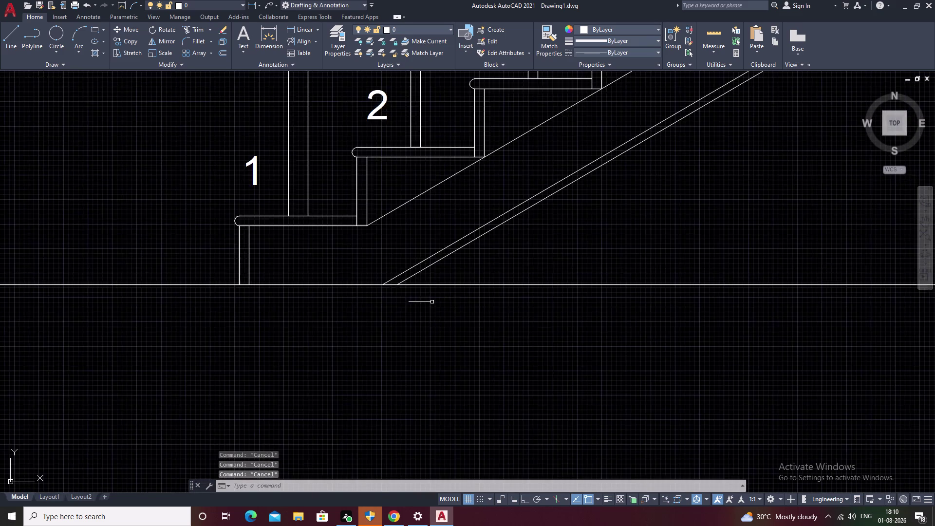
scroll(down, 3)
middle_drag(496, 294, 389, 341)
scroll(down, 3)
middle_drag(436, 320, 395, 350)
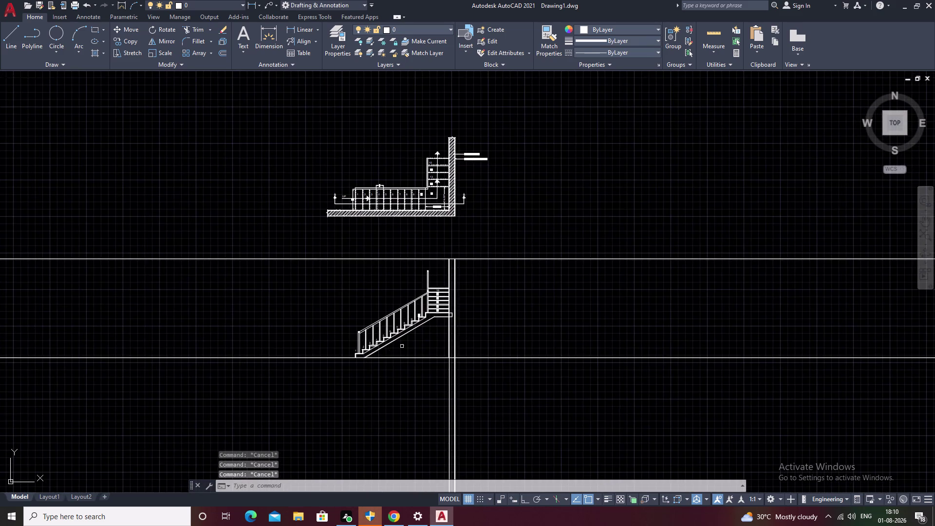
scroll(up, 3)
middle_drag(392, 340, 439, 306)
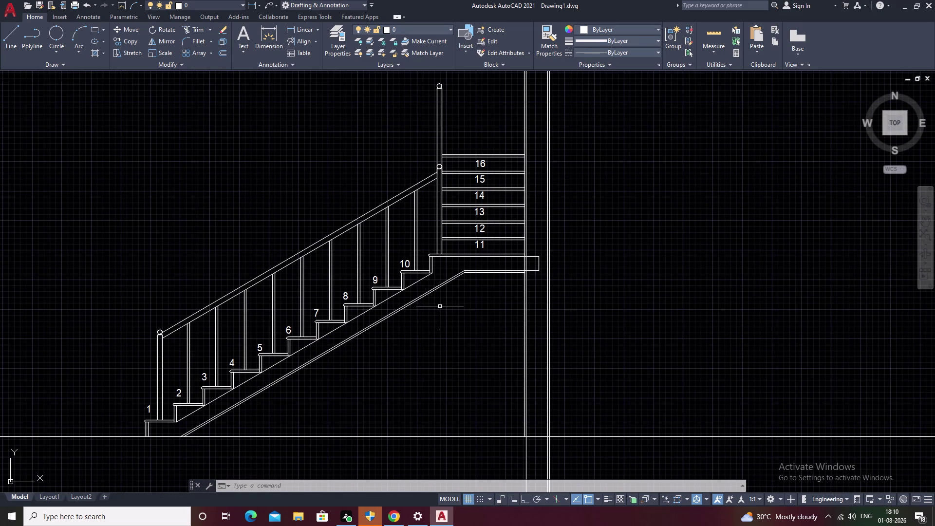
middle_drag(298, 370, 384, 366)
scroll(up, 3)
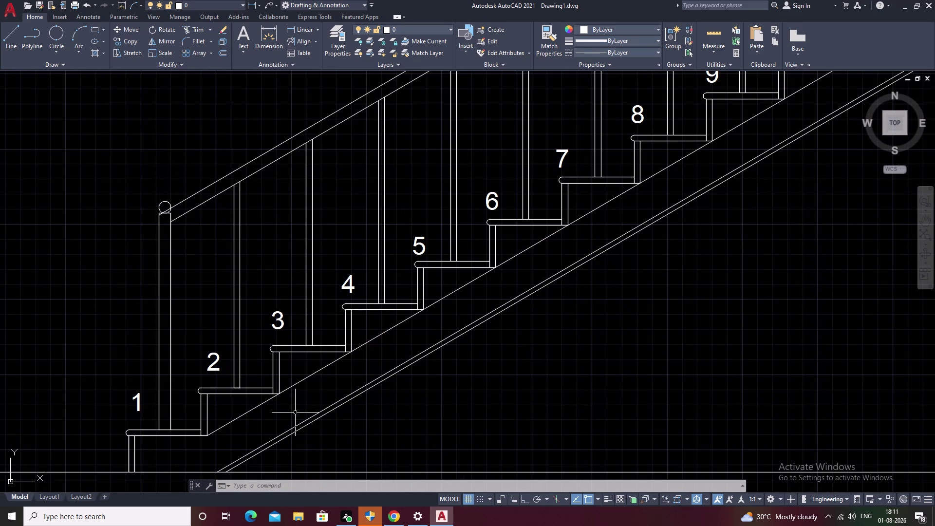
text(EX)
key(space)
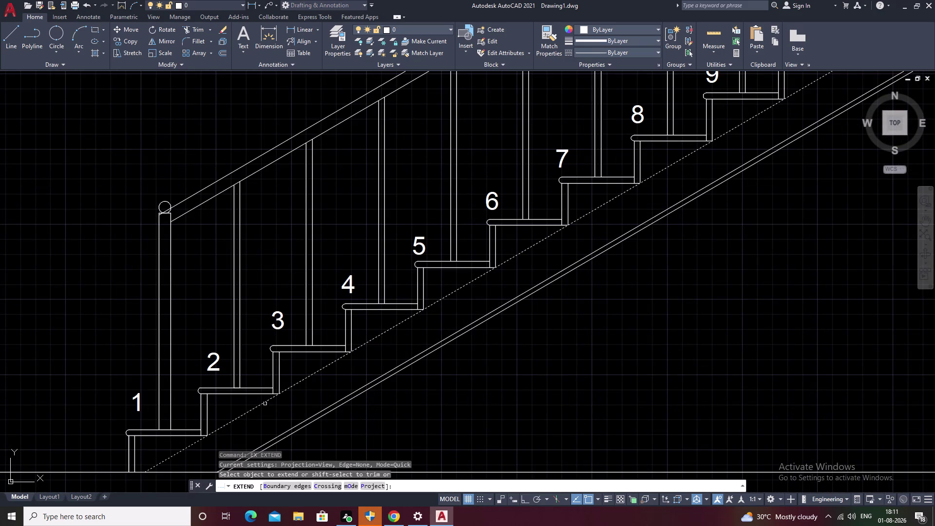
double_click(259, 406)
key(Escape)
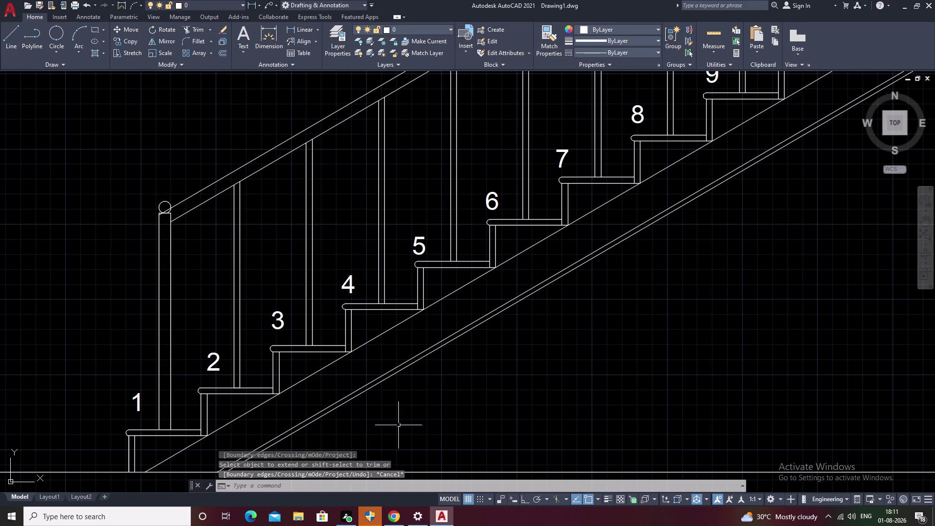
scroll(down, 3)
middle_drag(458, 421, 437, 446)
scroll(up, 3)
middle_drag(486, 394, 537, 365)
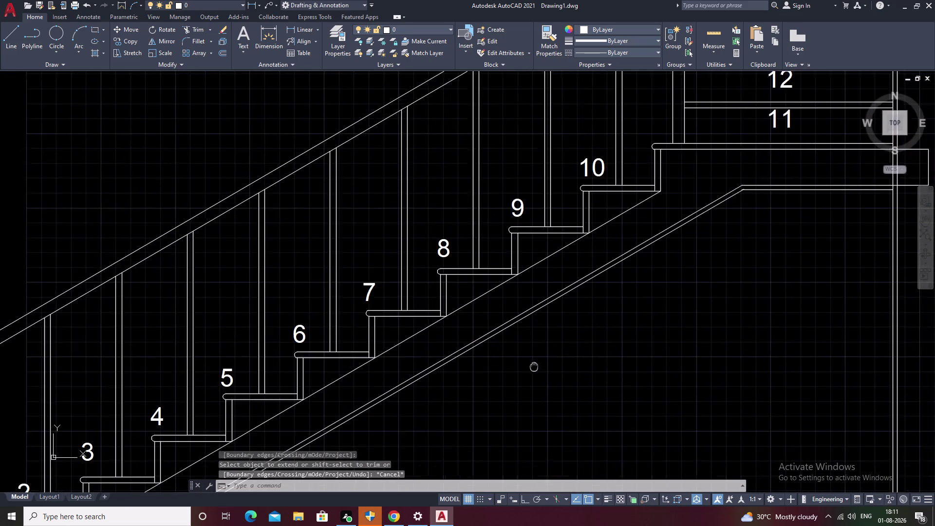
middle_drag(537, 365, 538, 364)
scroll(down, 3)
middle_drag(575, 345, 494, 384)
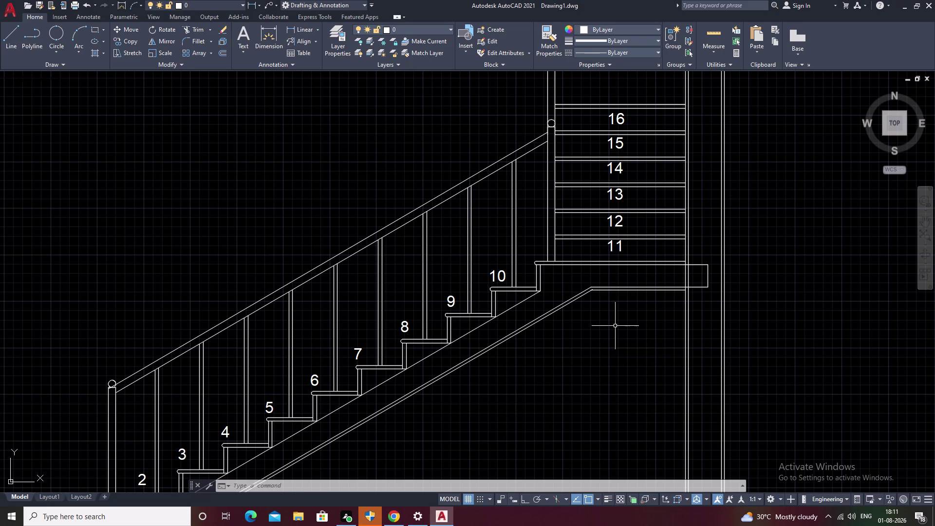
text(H)
key(space)
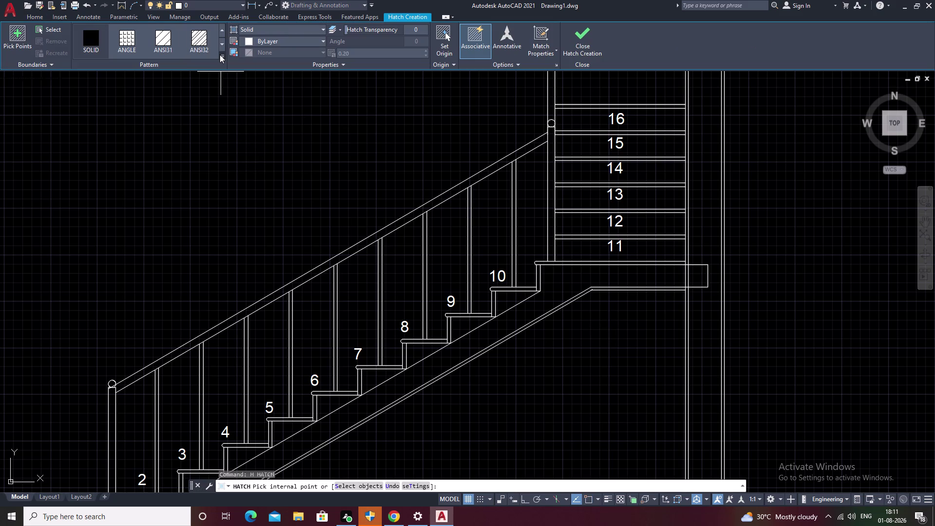
Expand the Hatch Creation pattern gallery and scroll through the available patterns.
click(219, 54)
click(203, 143)
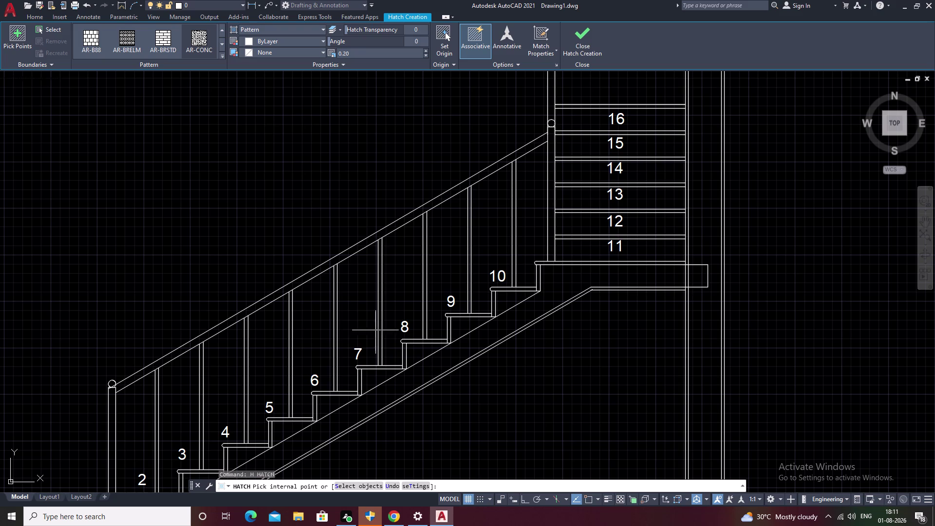
click(224, 56)
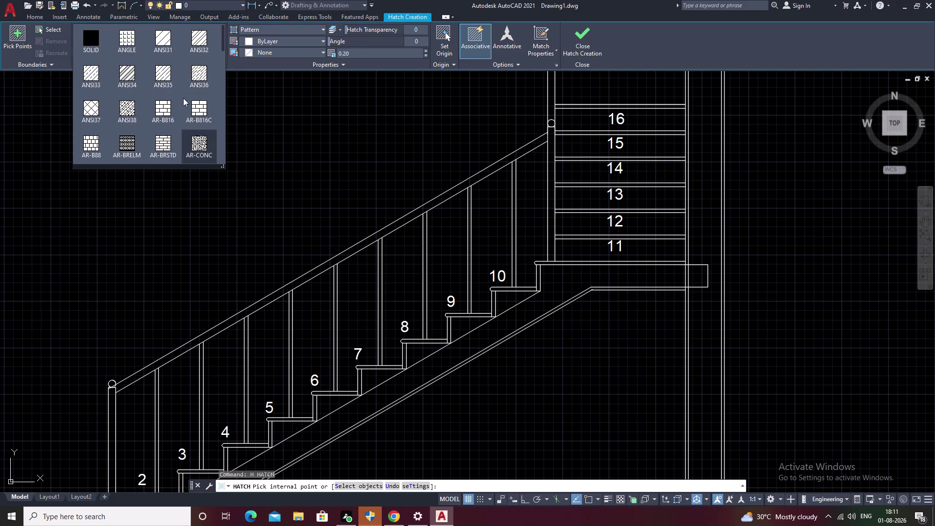
scroll(down, 3)
scroll(down, 3)
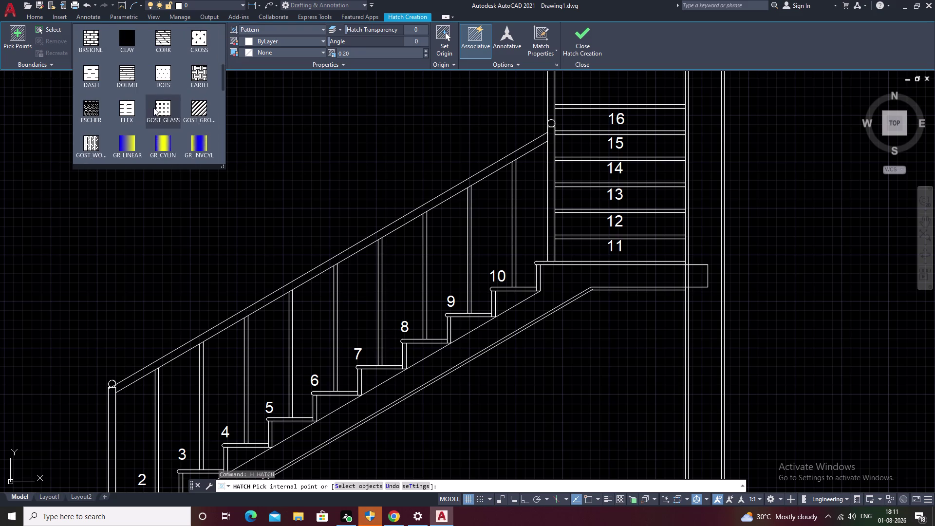
scroll(down, 3)
scroll(up, 3)
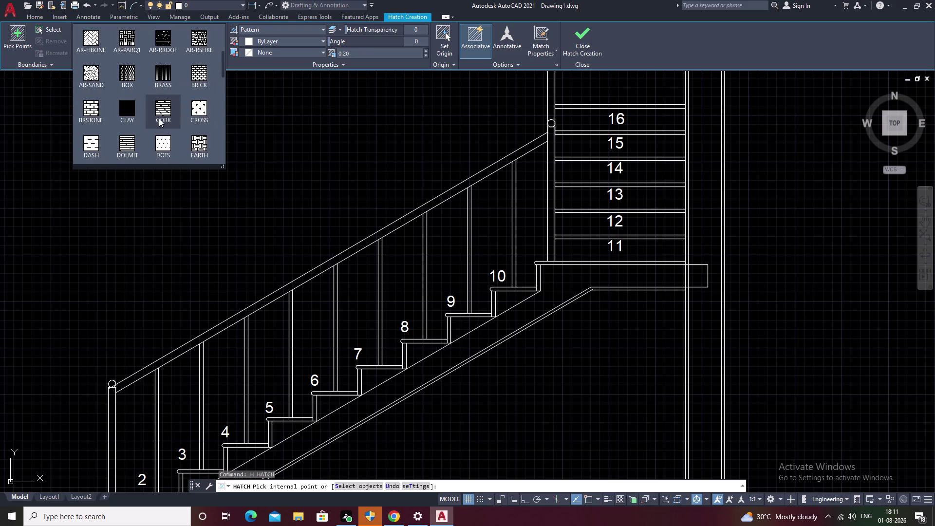